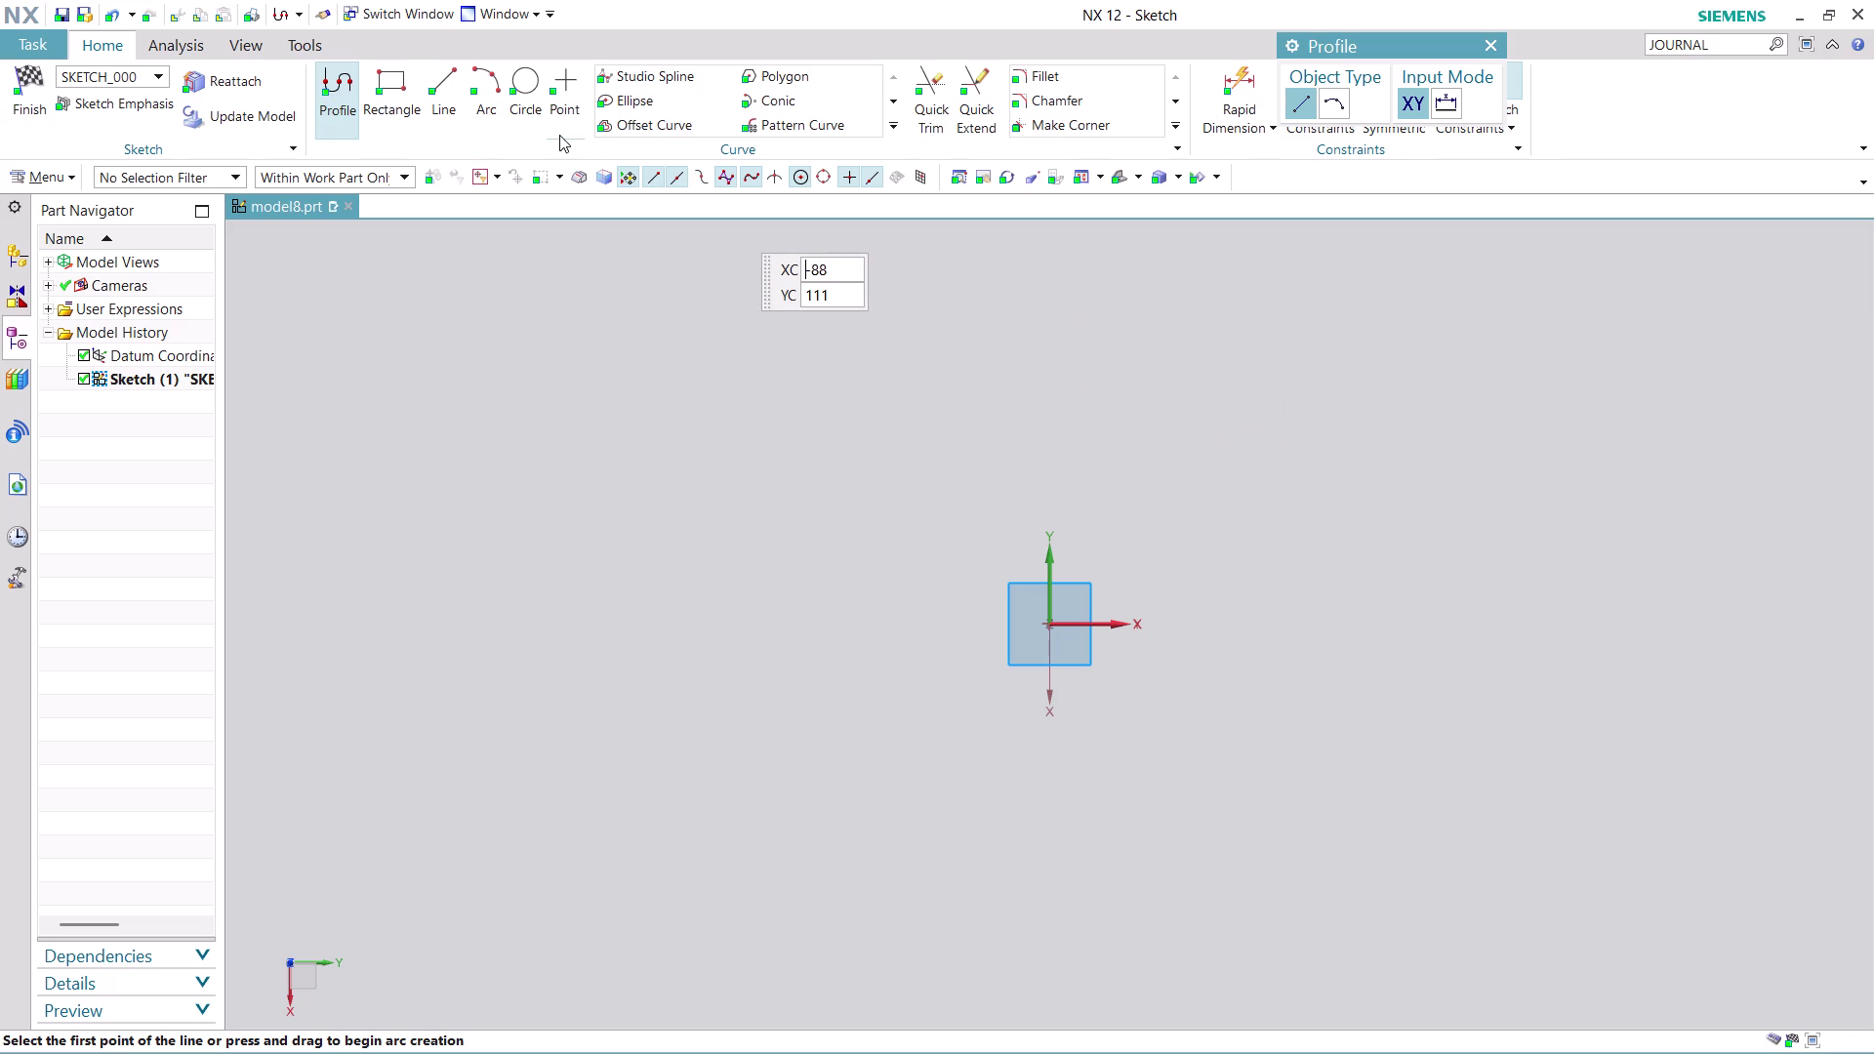
Choose the Circle tool in the empty sketch instead of connected lines.
click(525, 81)
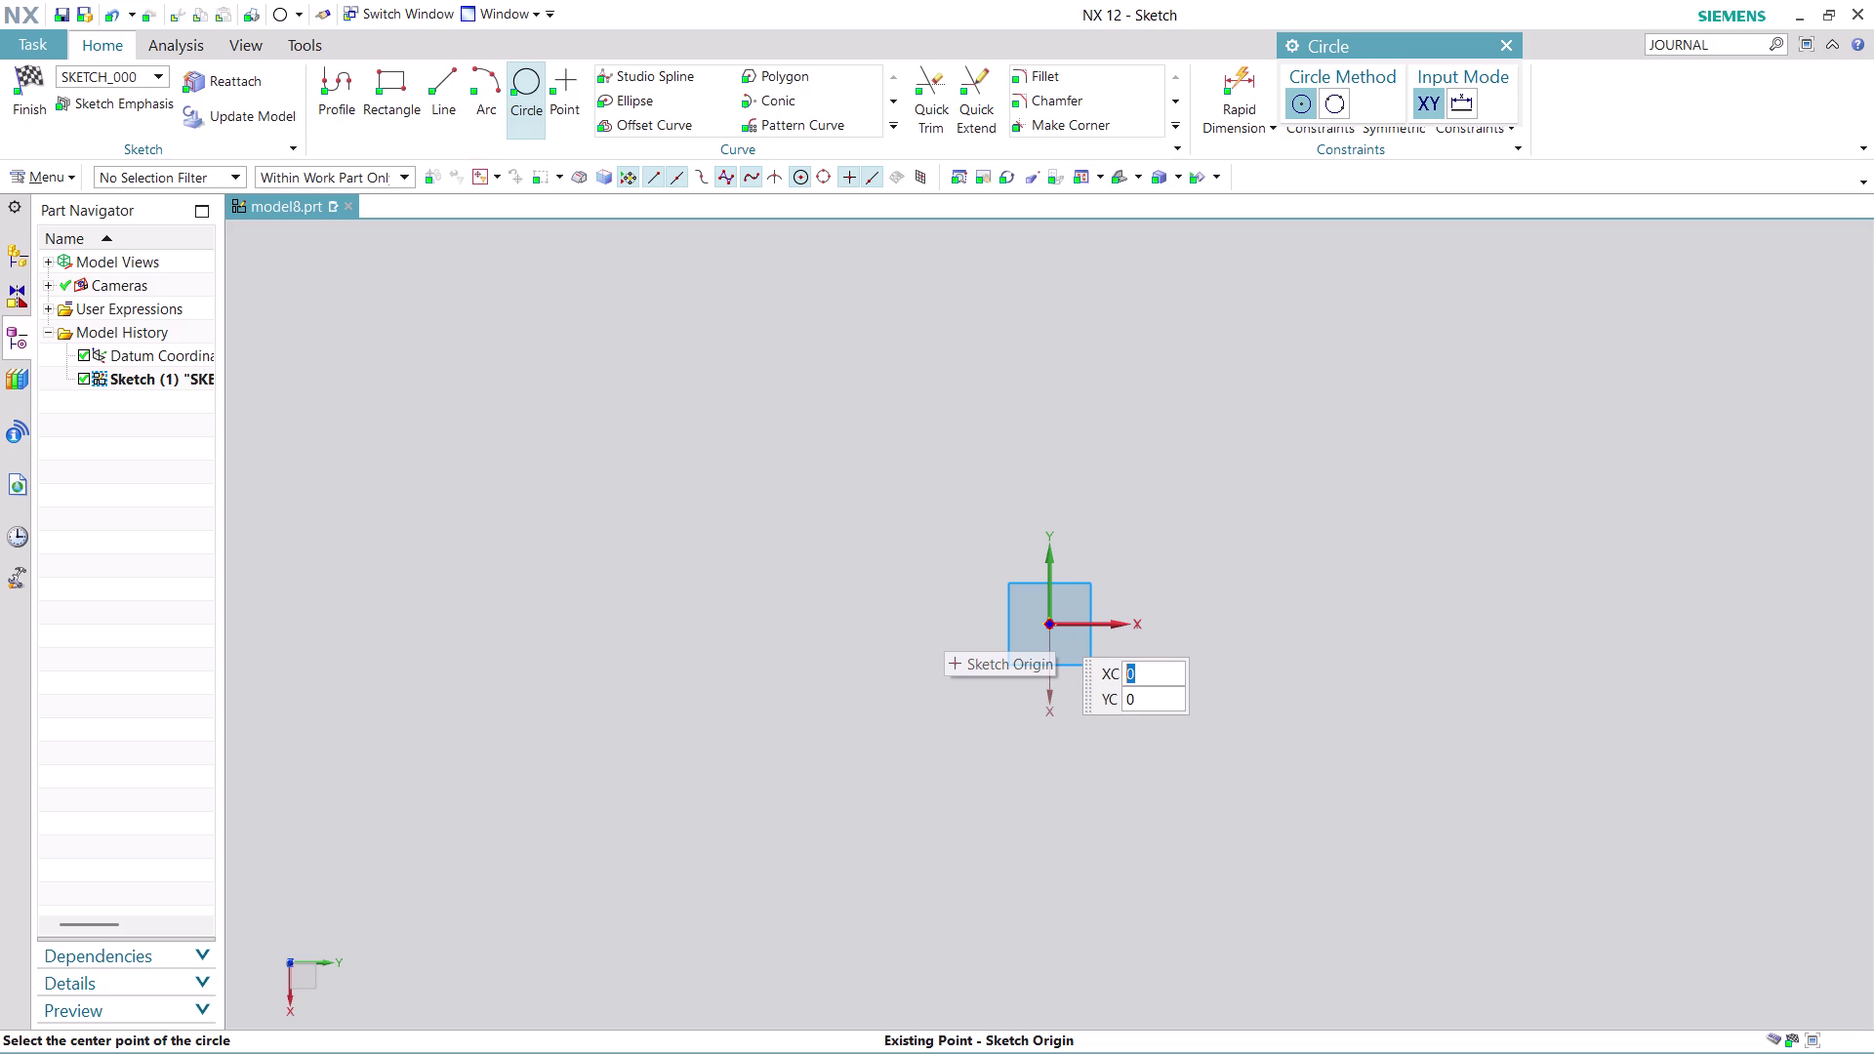
Draw a 72 mm diameter circle centred on the sketch origin.
click(1051, 625)
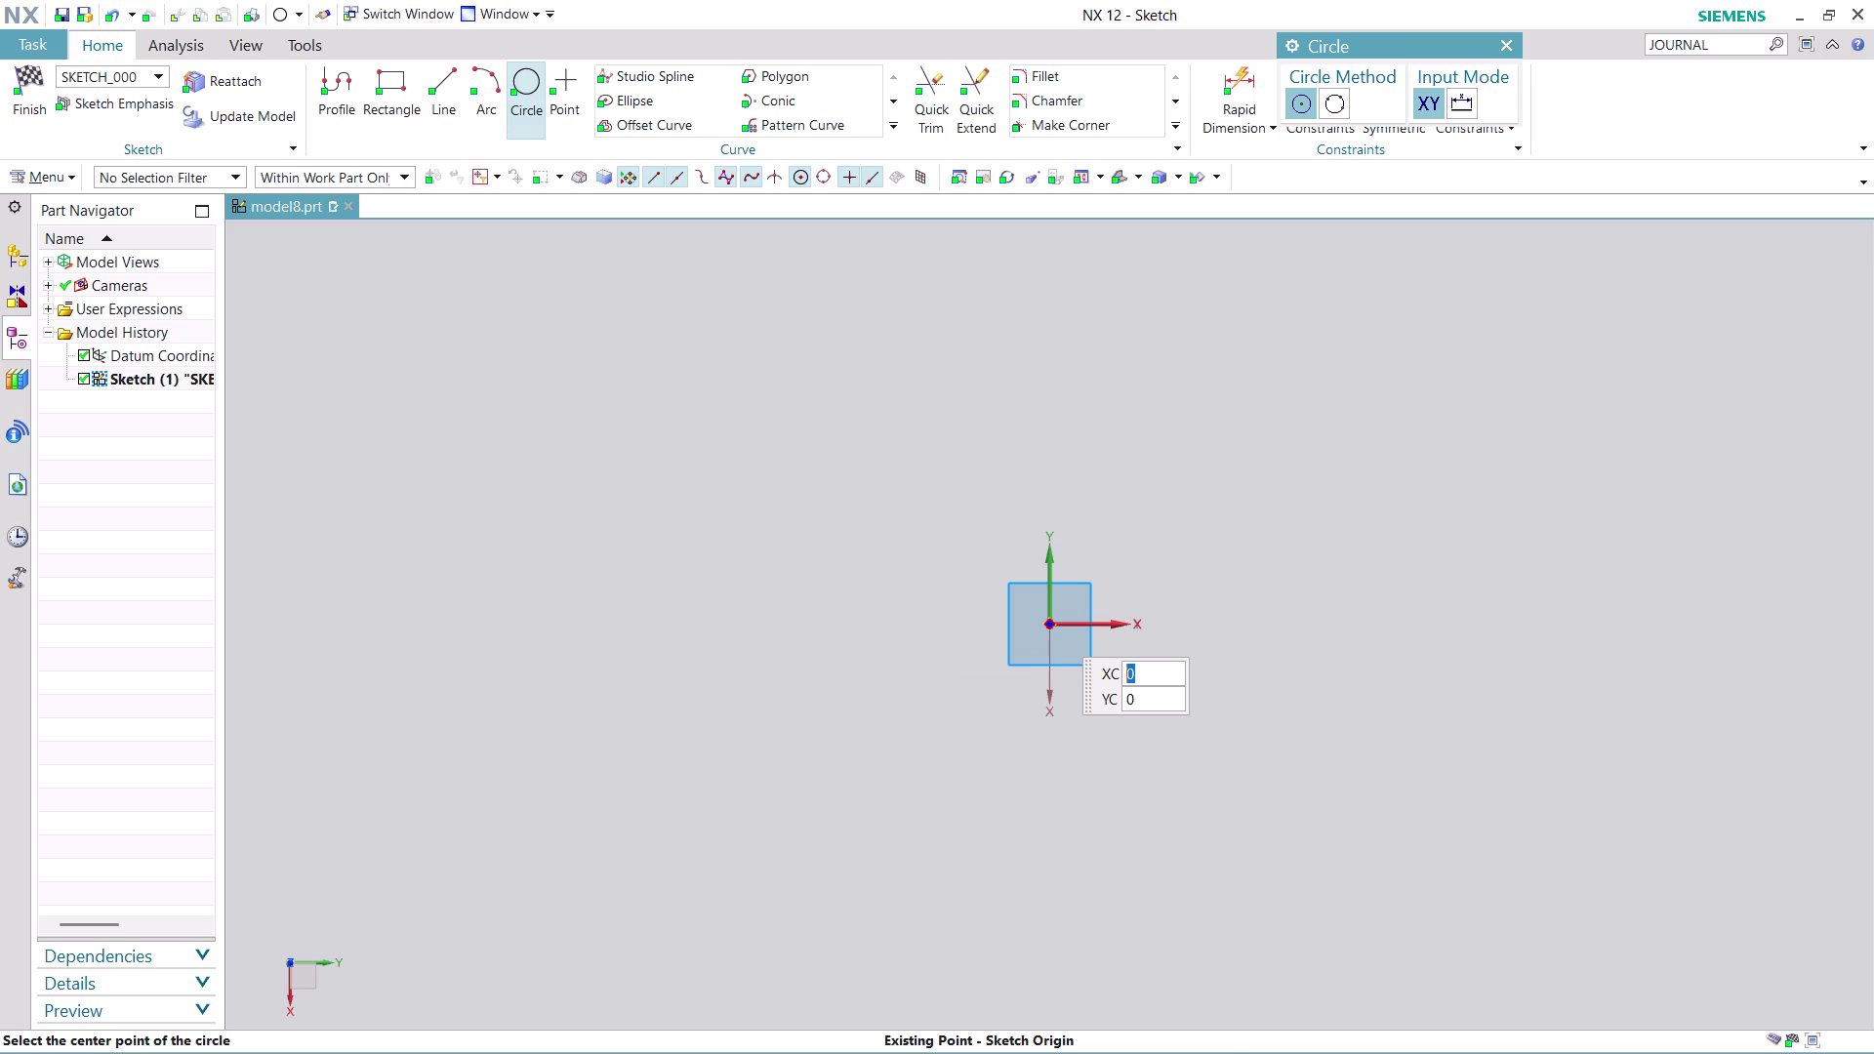
click(1203, 643)
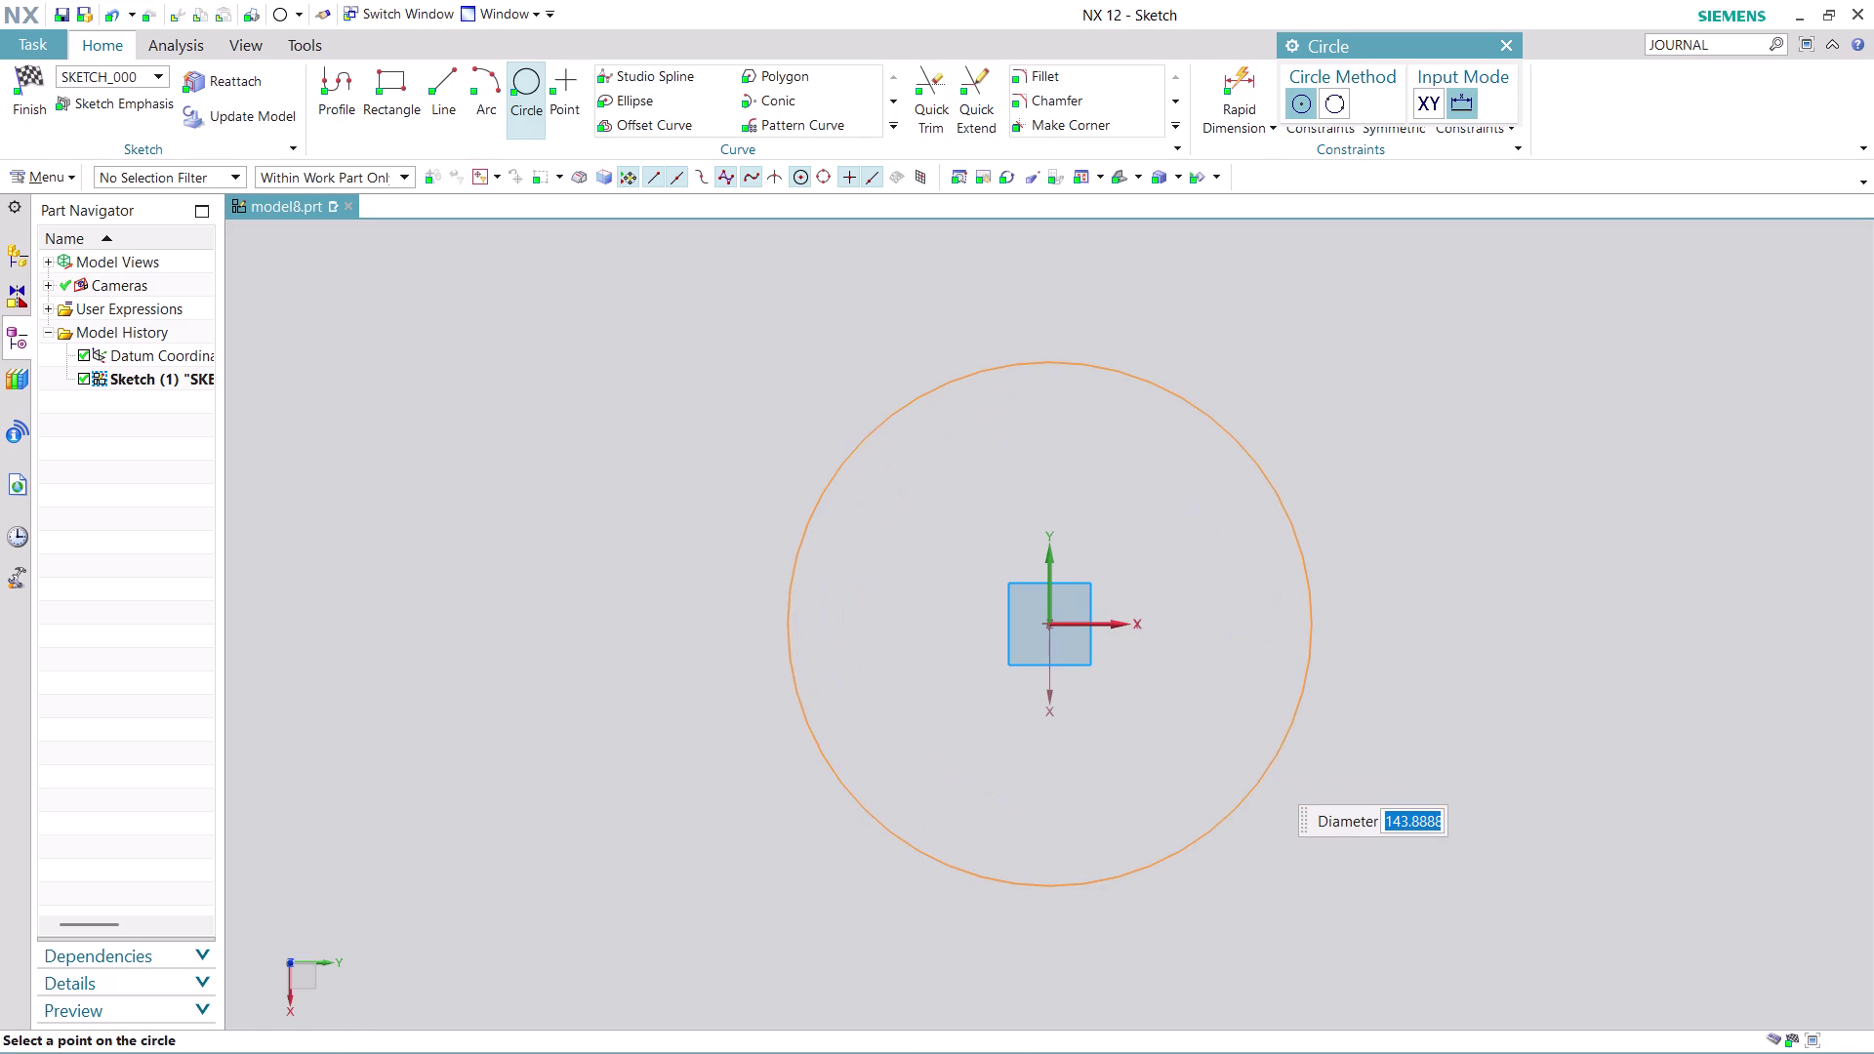
text(36*)
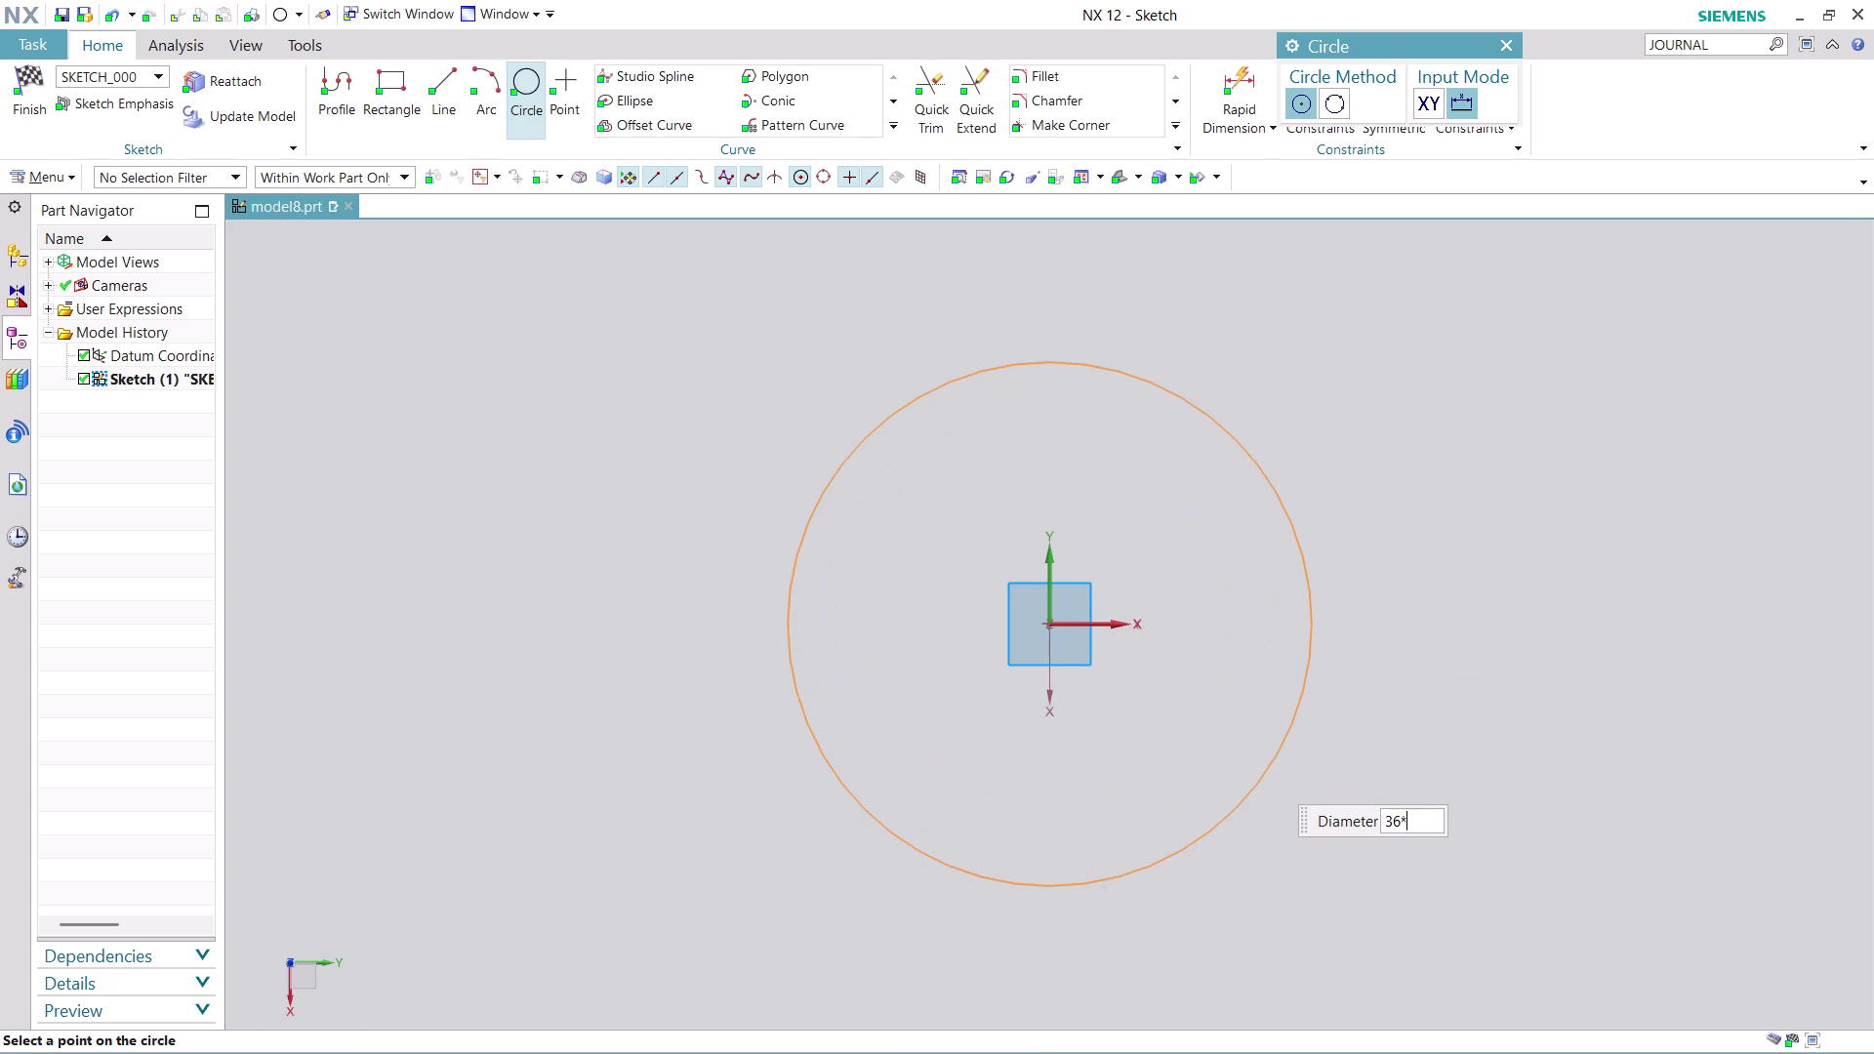
key(2)
key(Return)
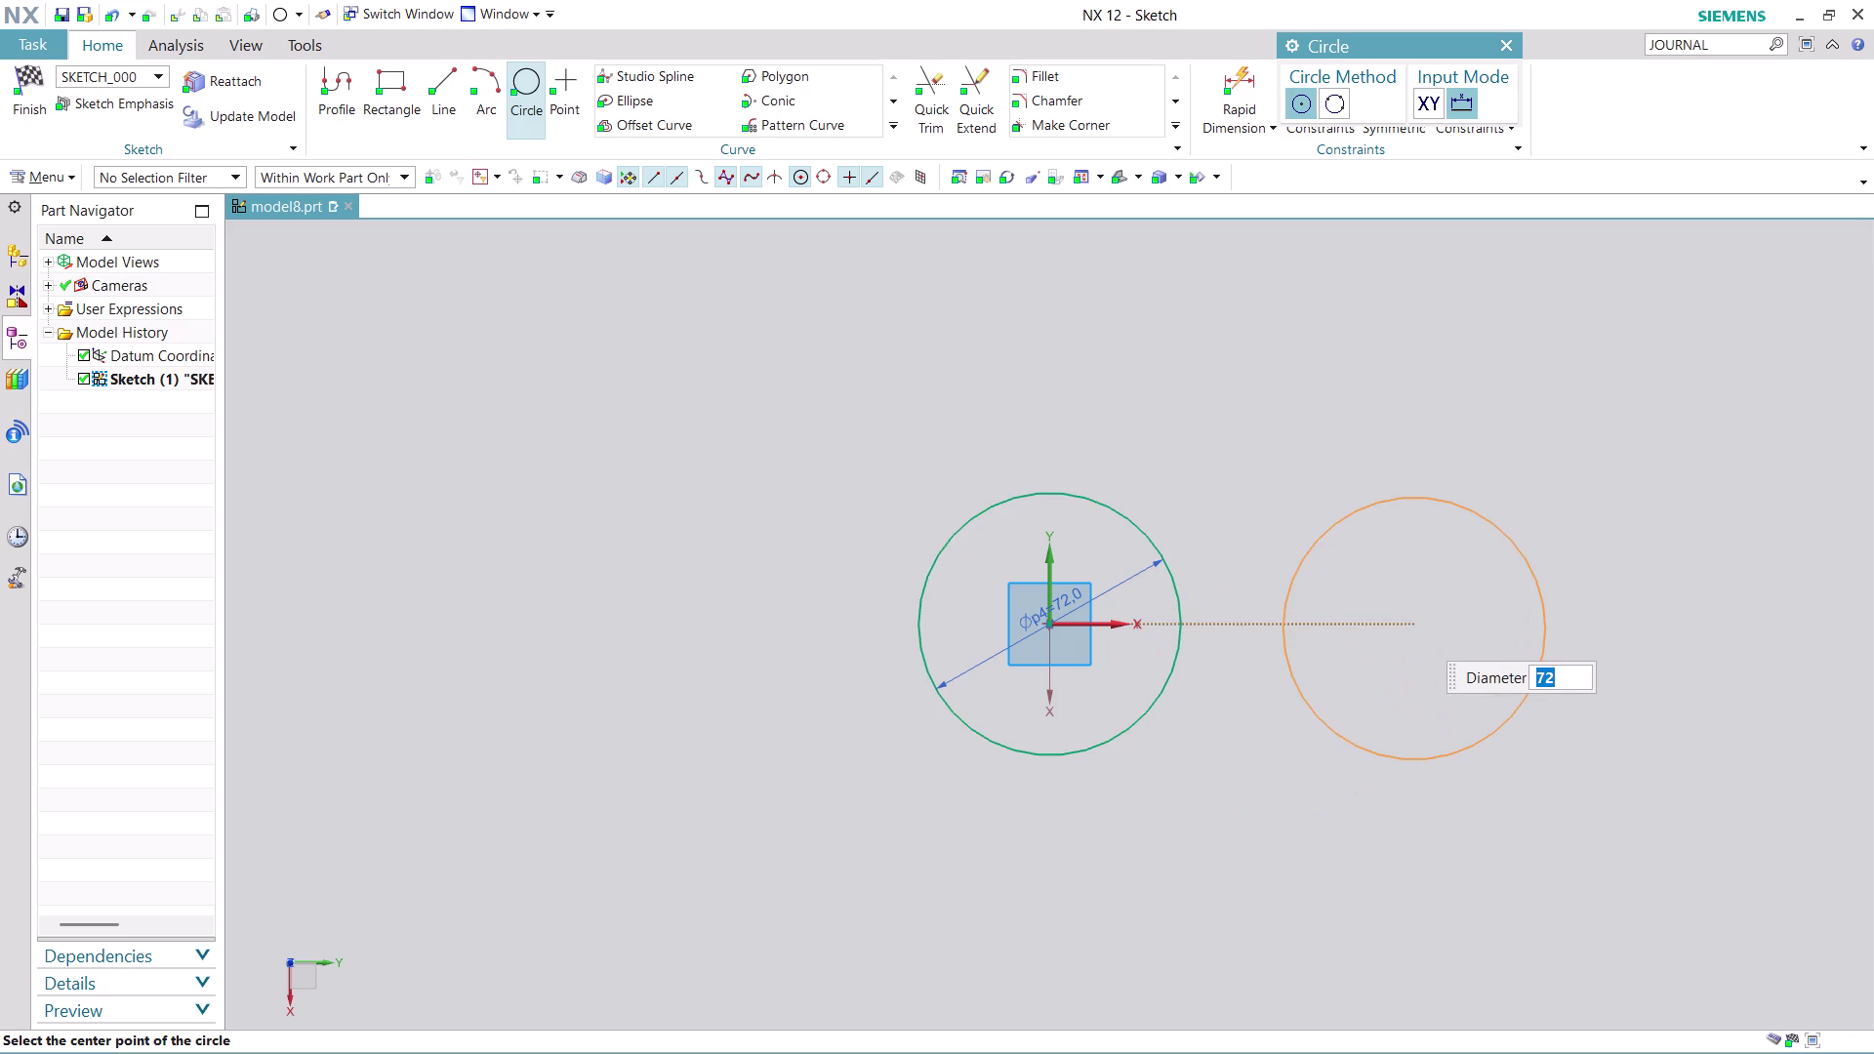
Add a concentric 48 mm circle sharing the first circle's centre.
text(24)
key(asterisk)
key(2)
key(Return)
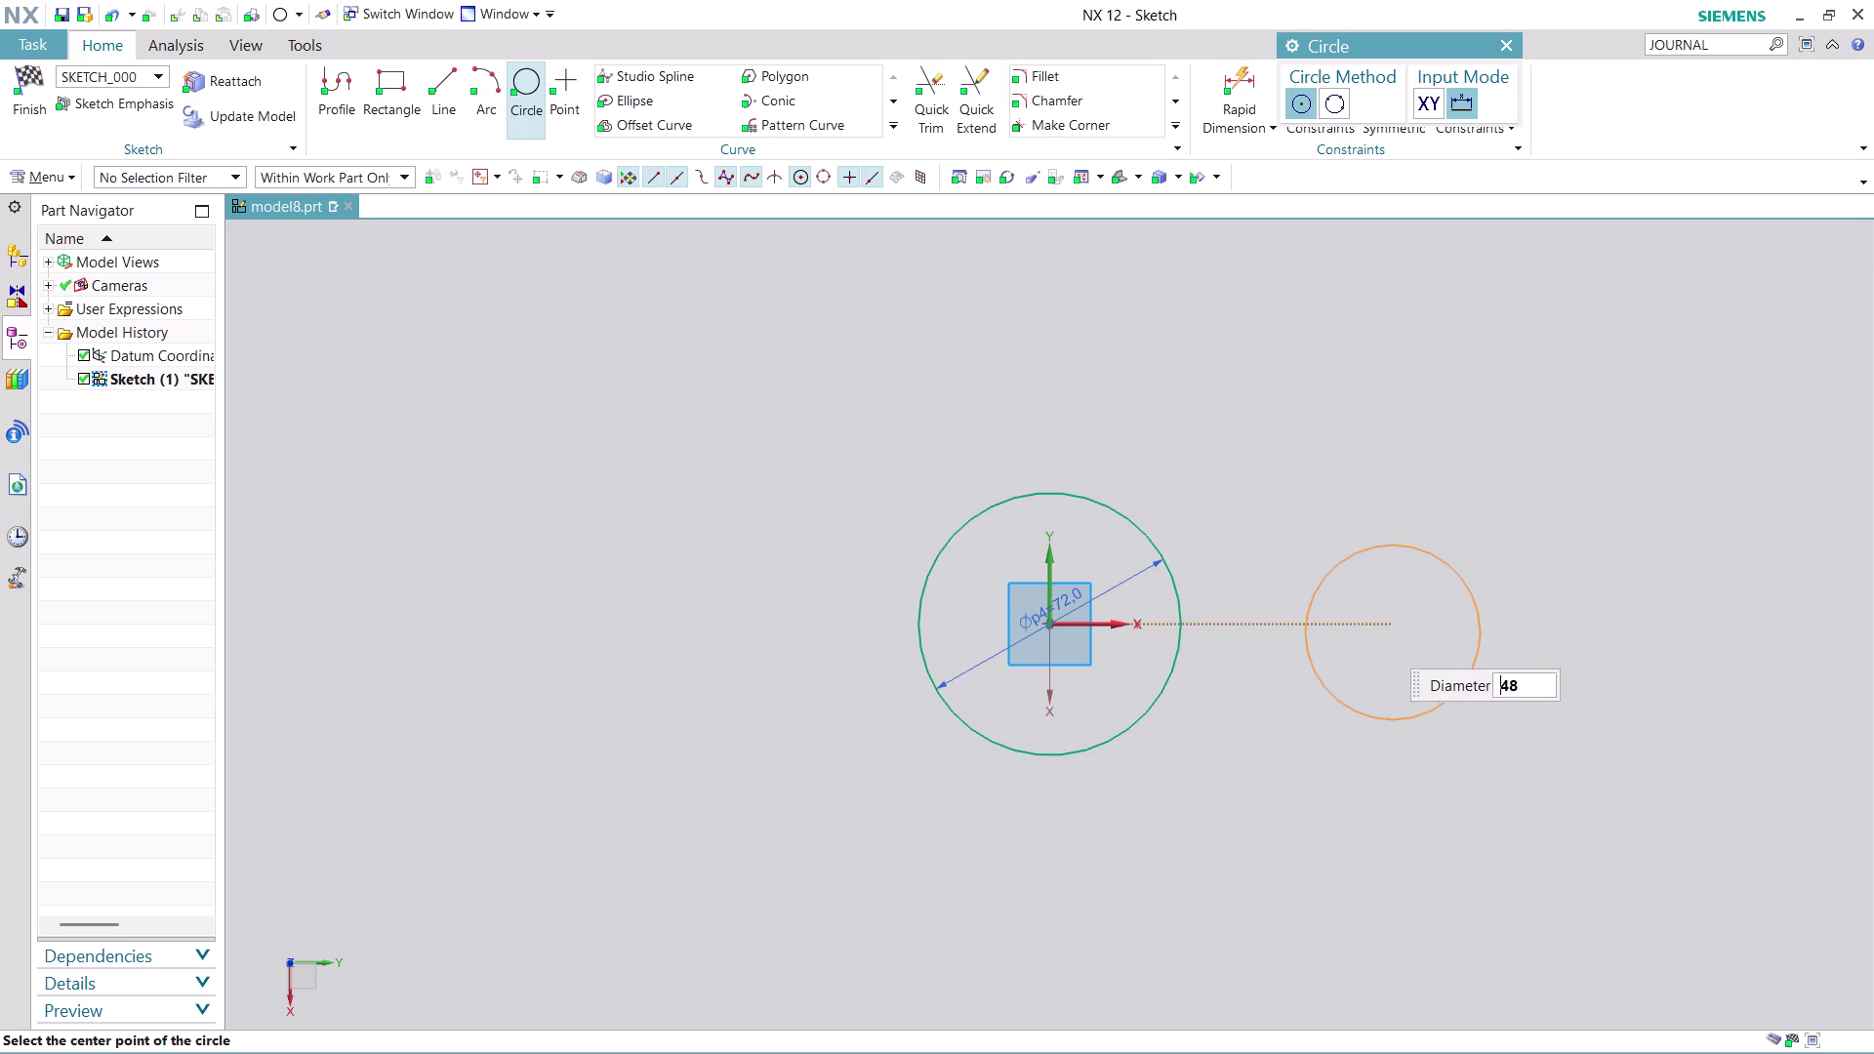
click(1052, 623)
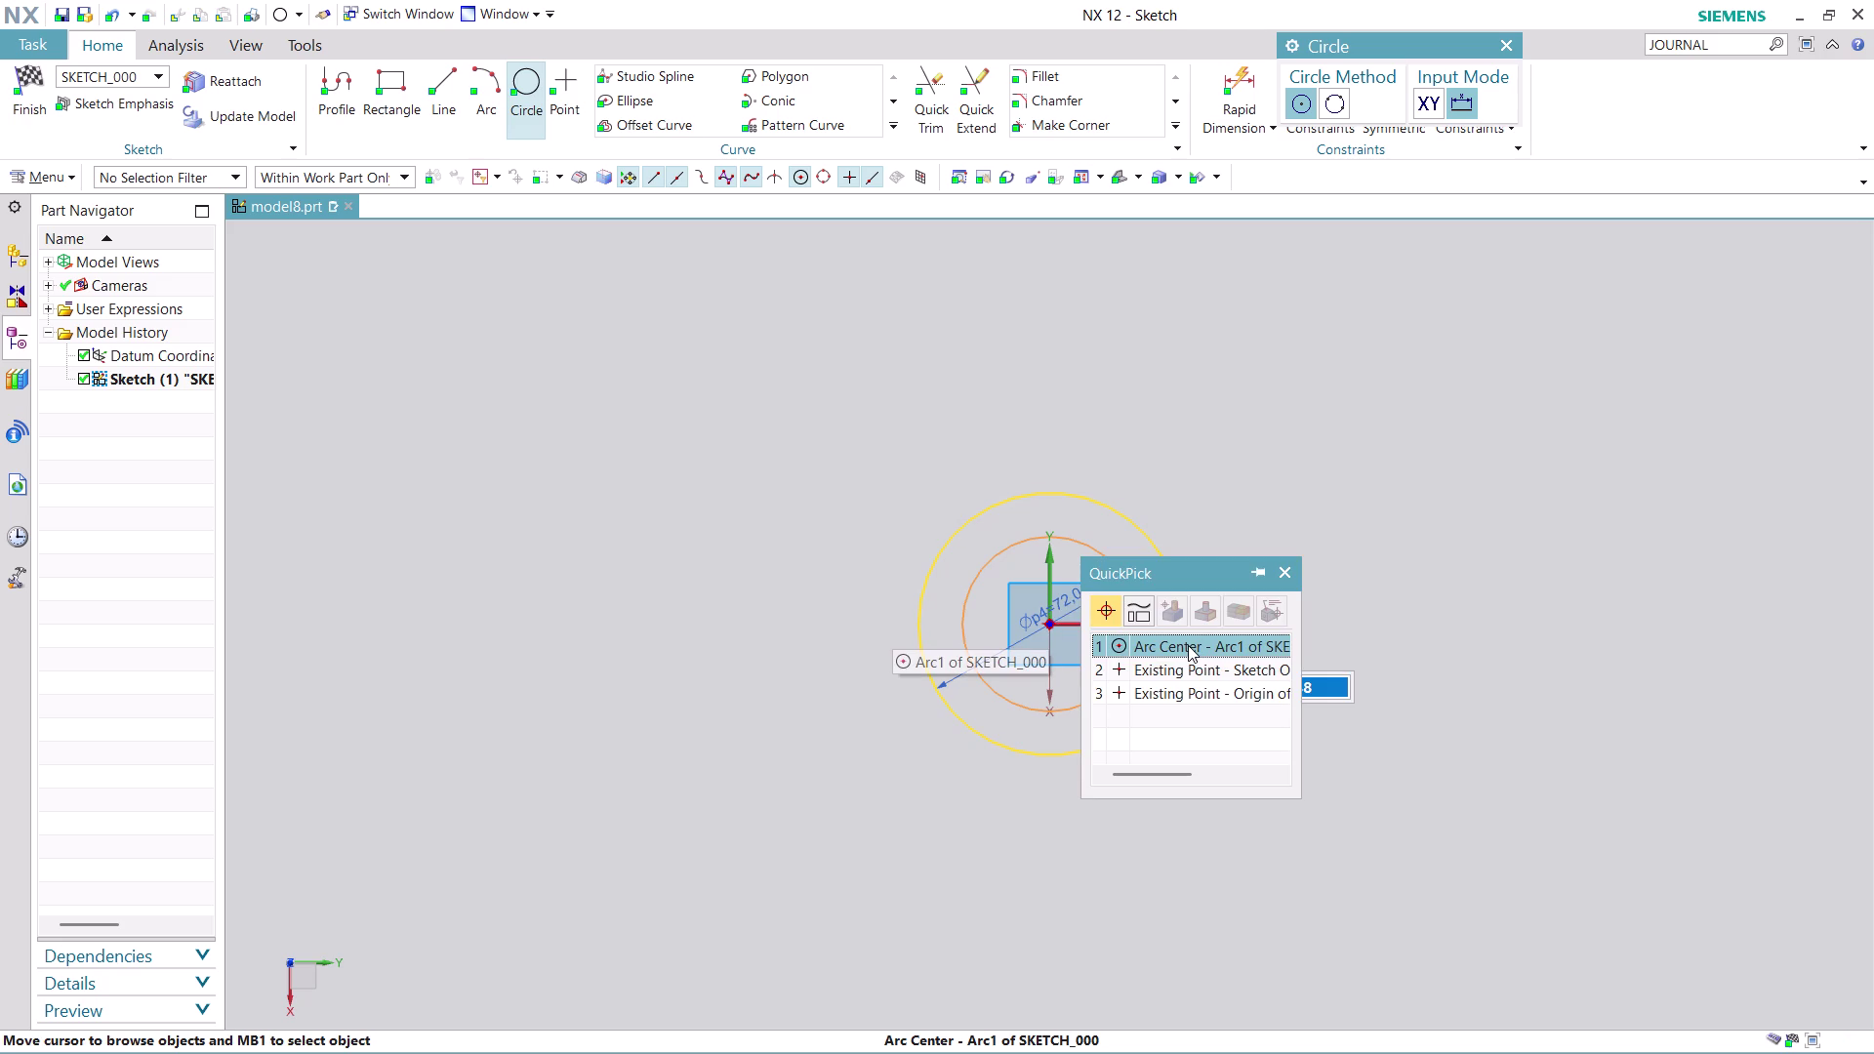
click(1188, 646)
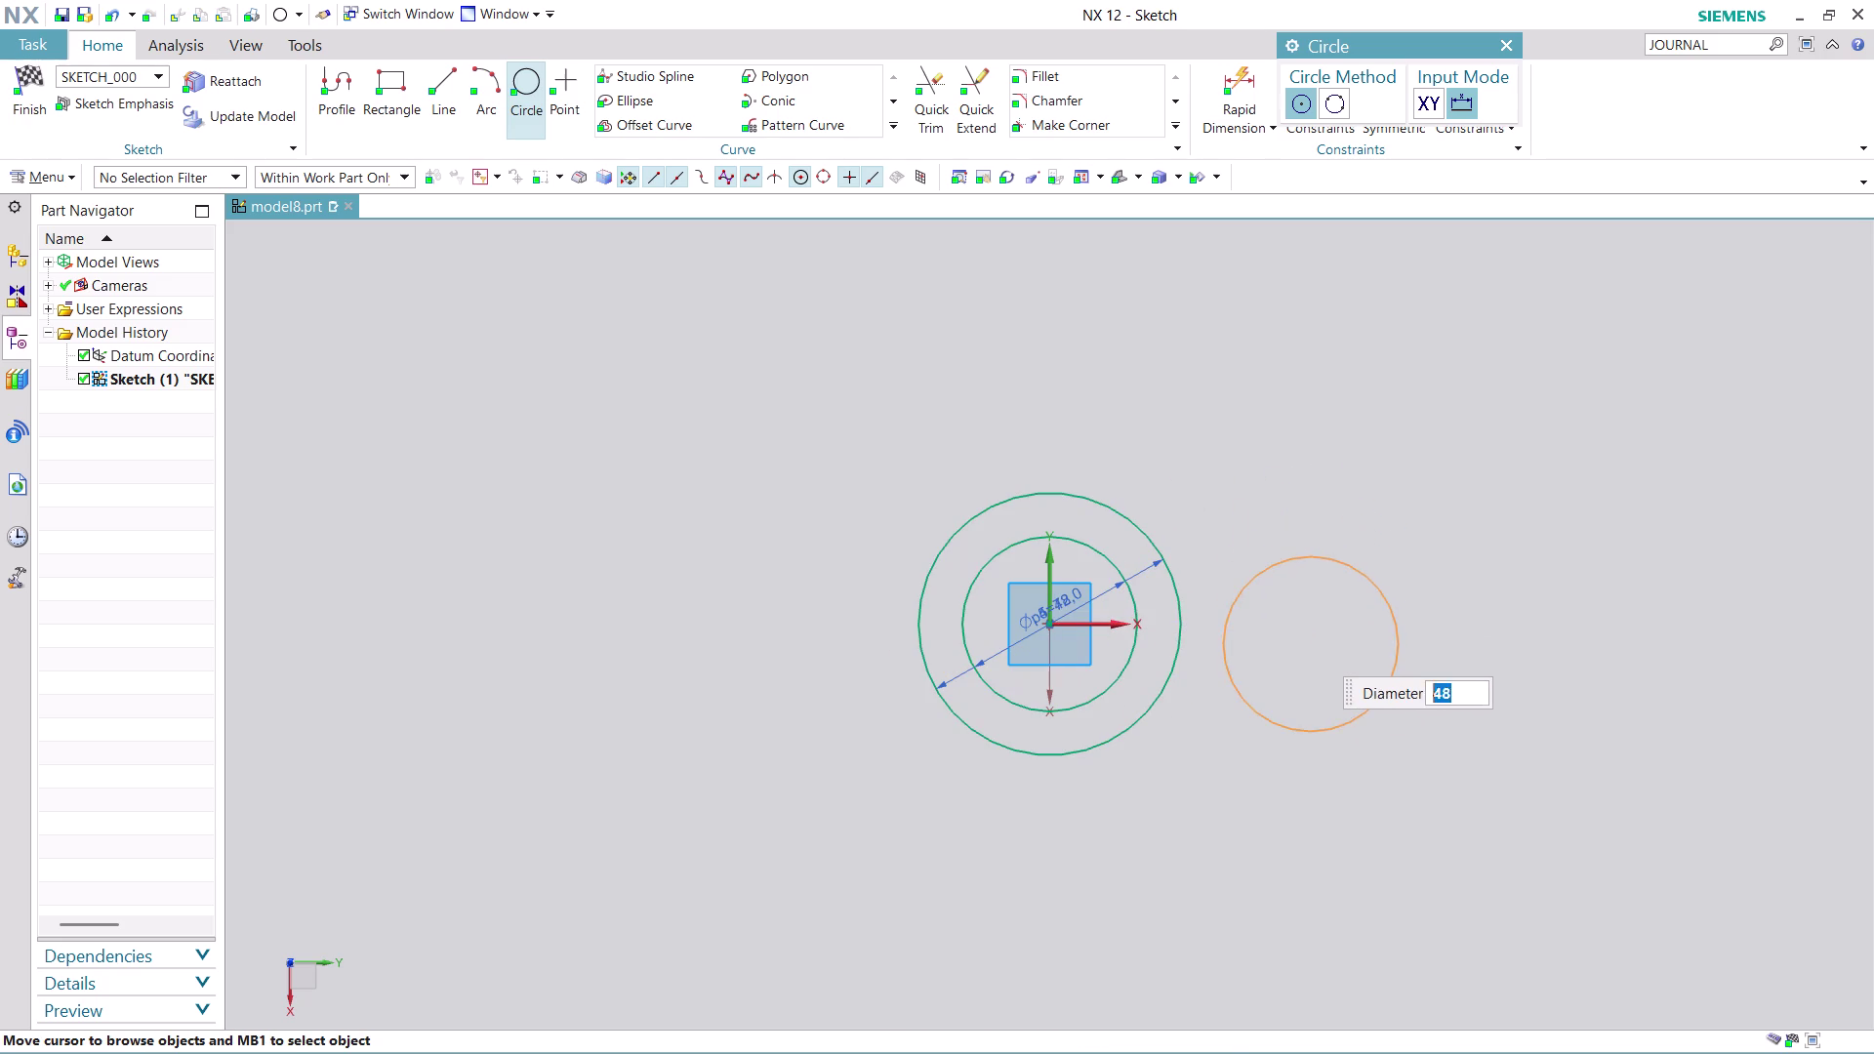
key(Escape)
scroll(up, 3)
scroll(up, 3)
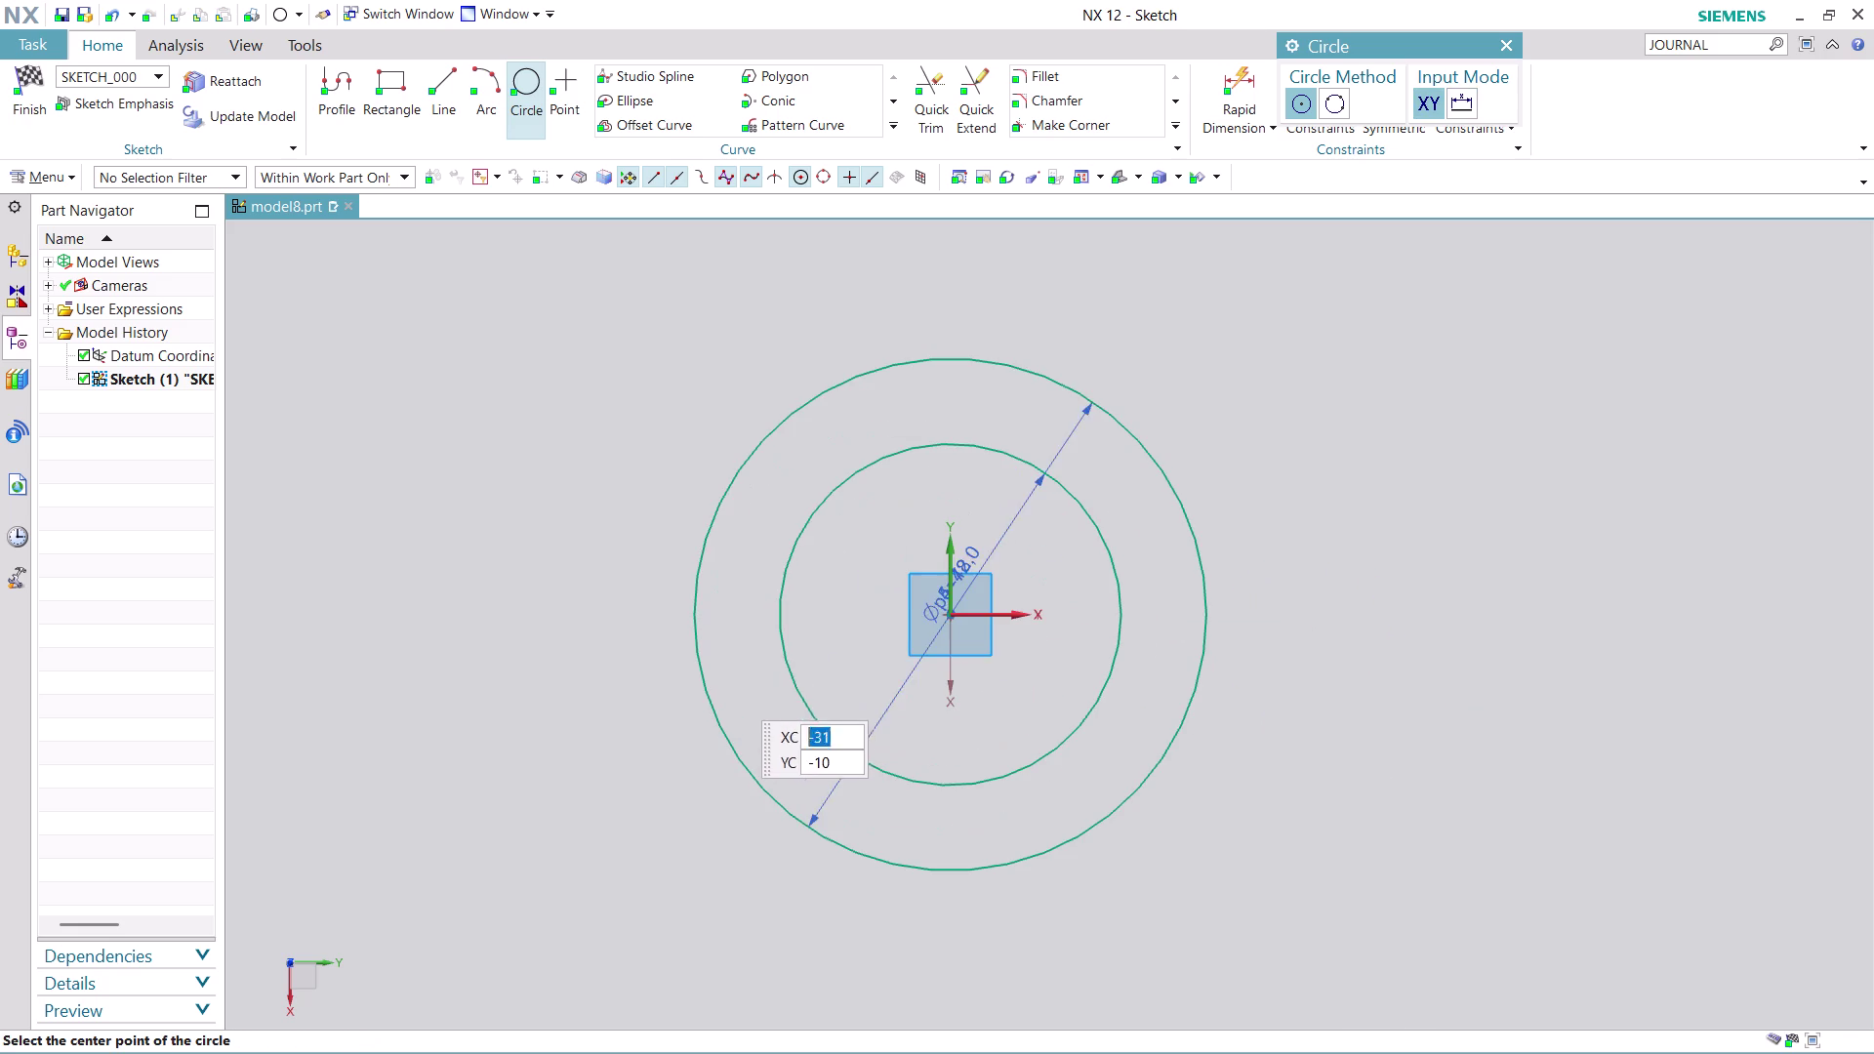
click(438, 81)
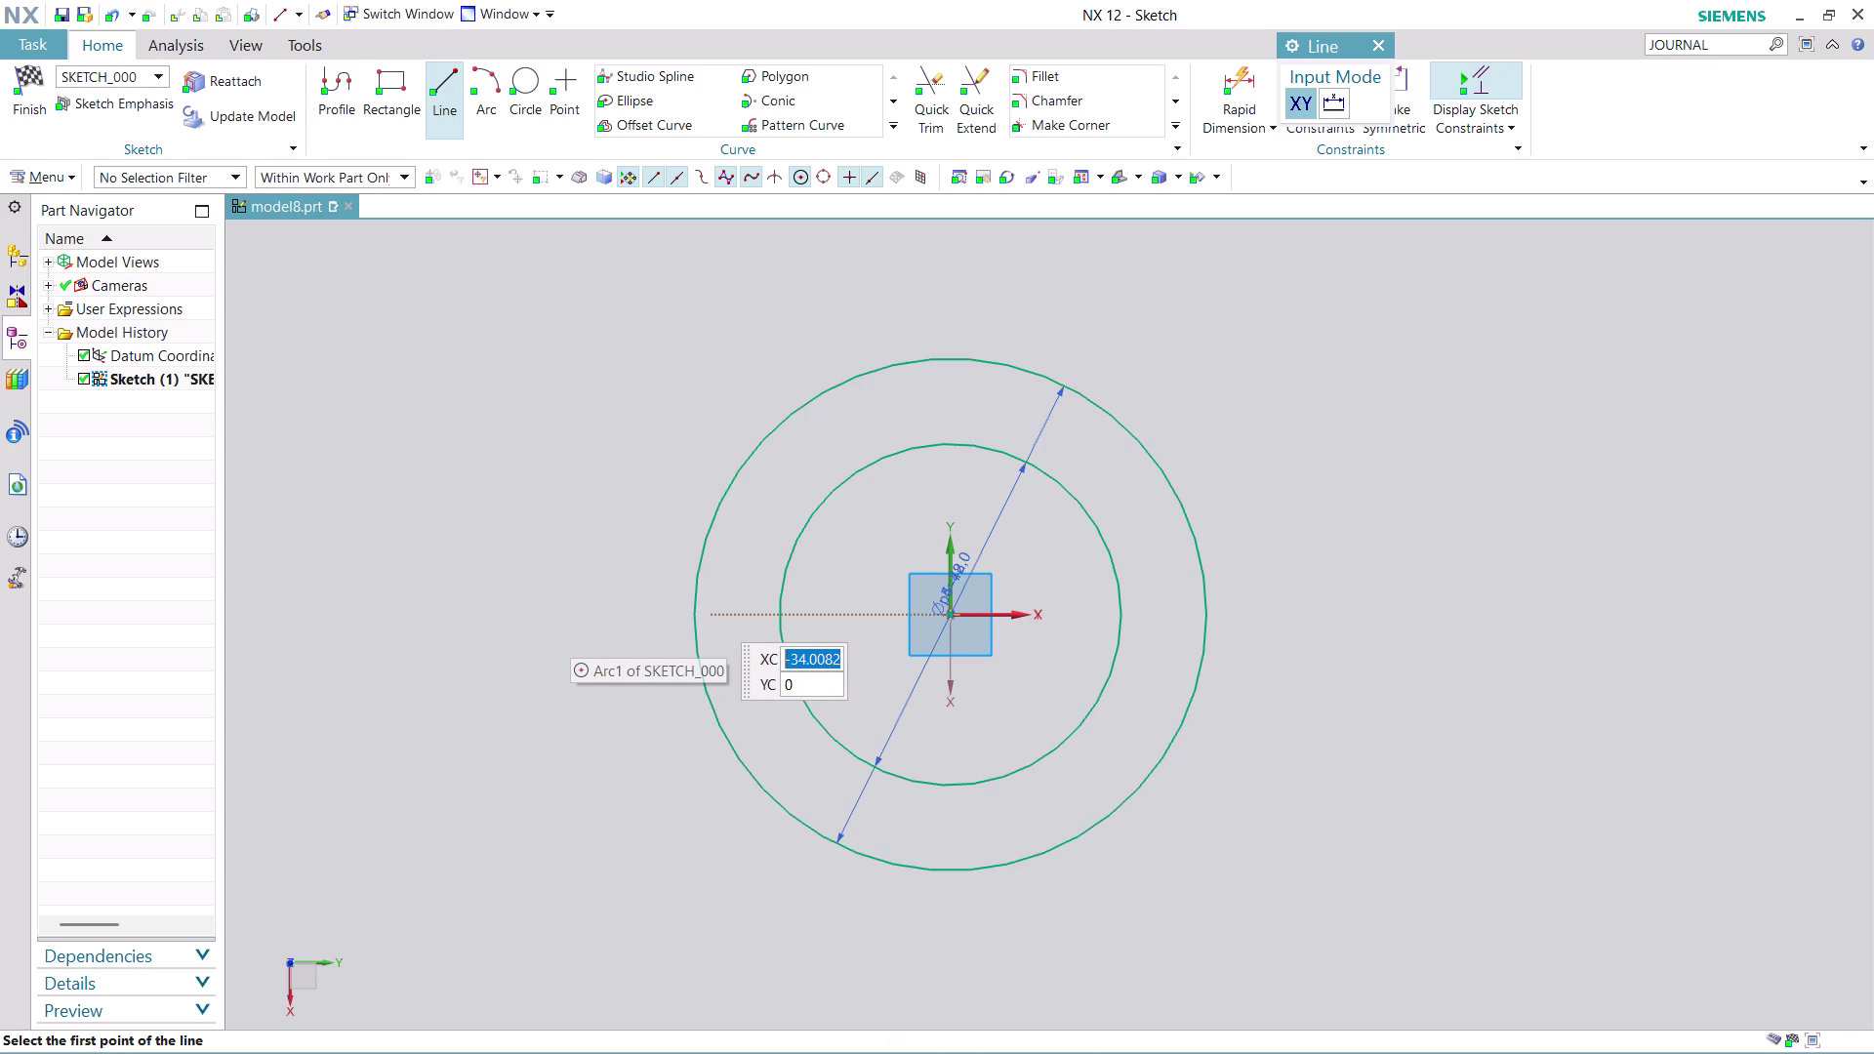
Draw a horizontal line through the origin spanning both circles.
click(627, 612)
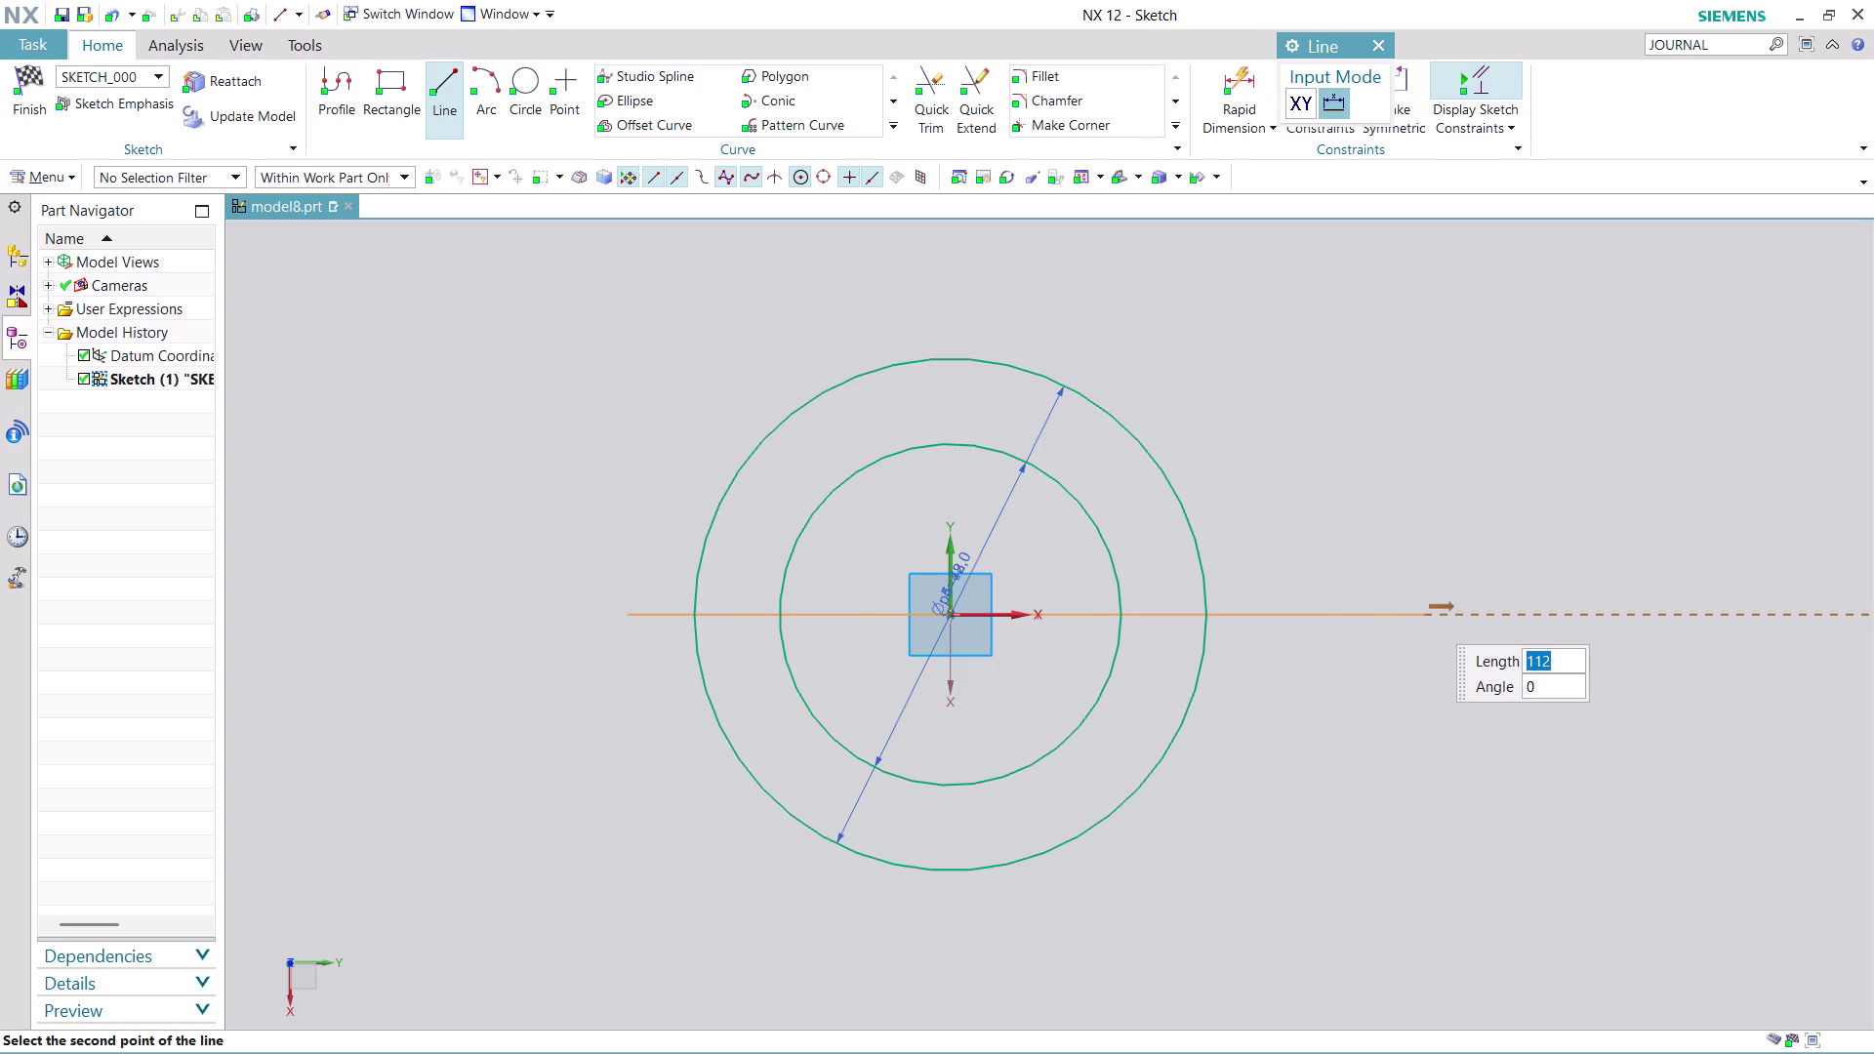
click(1448, 630)
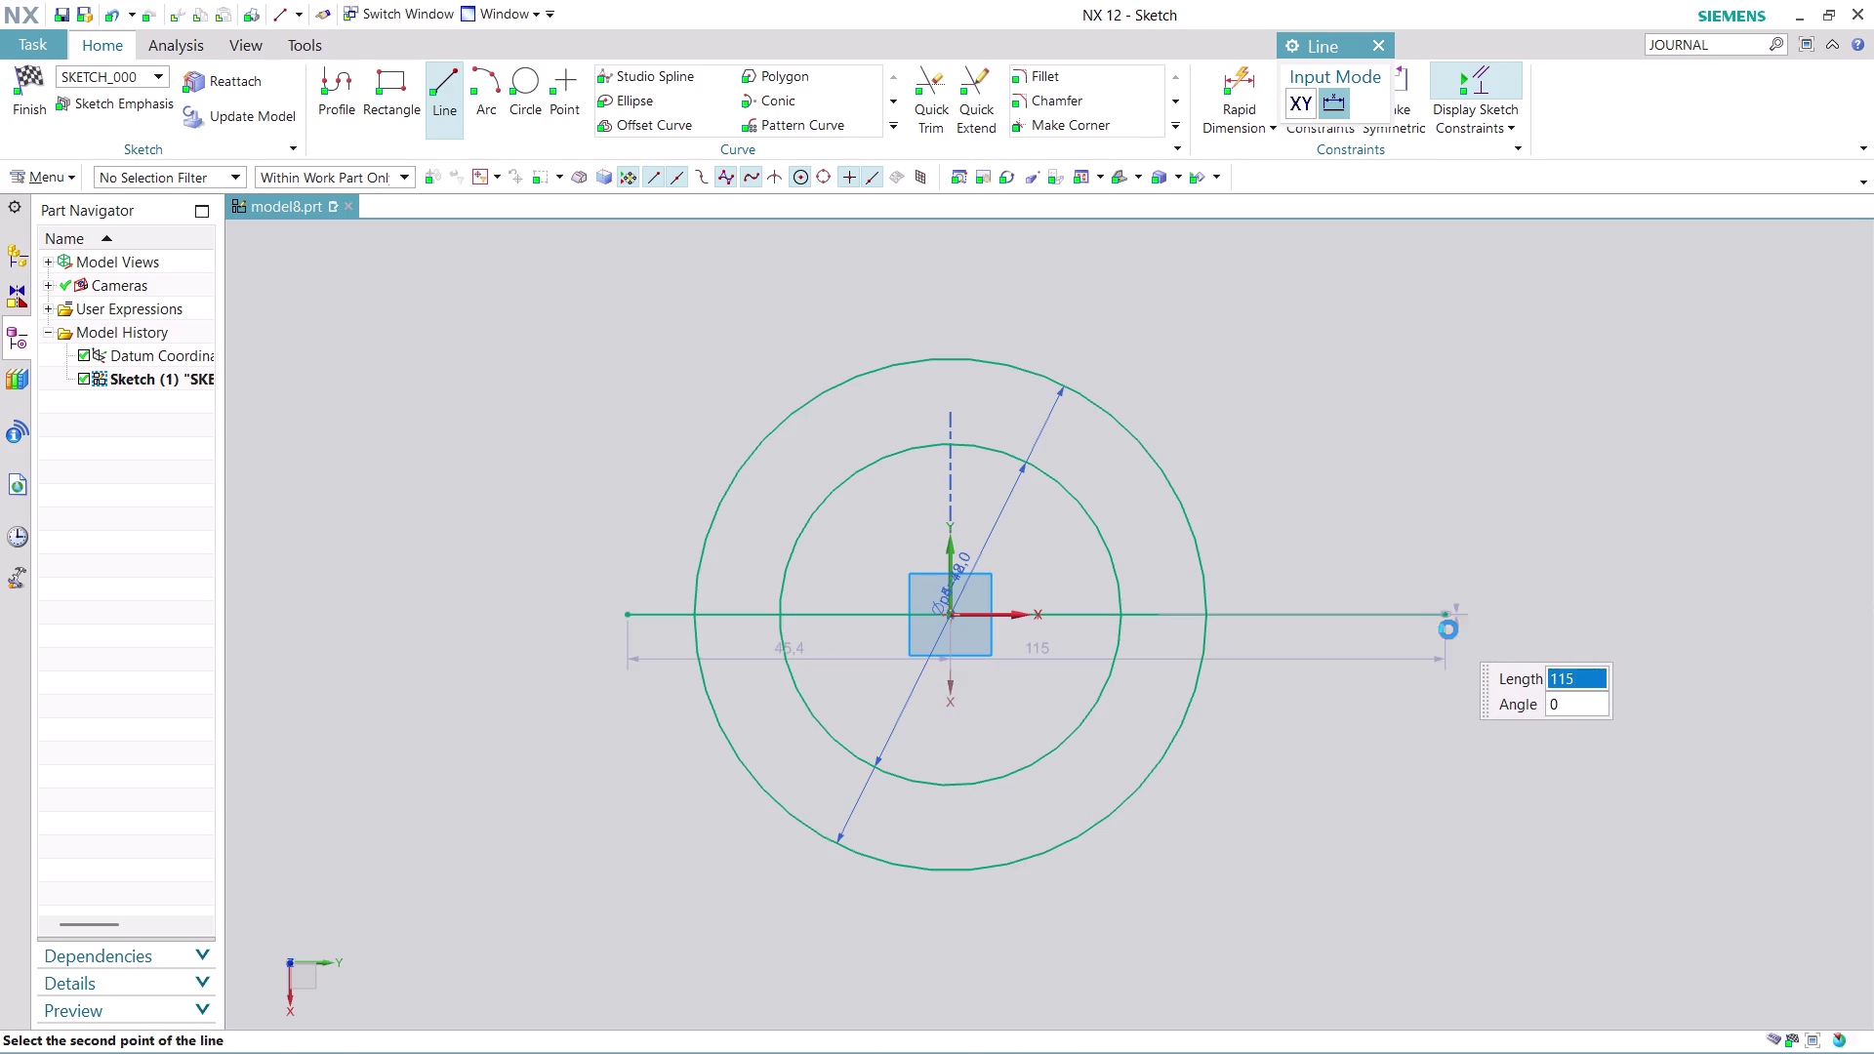
key(Escape)
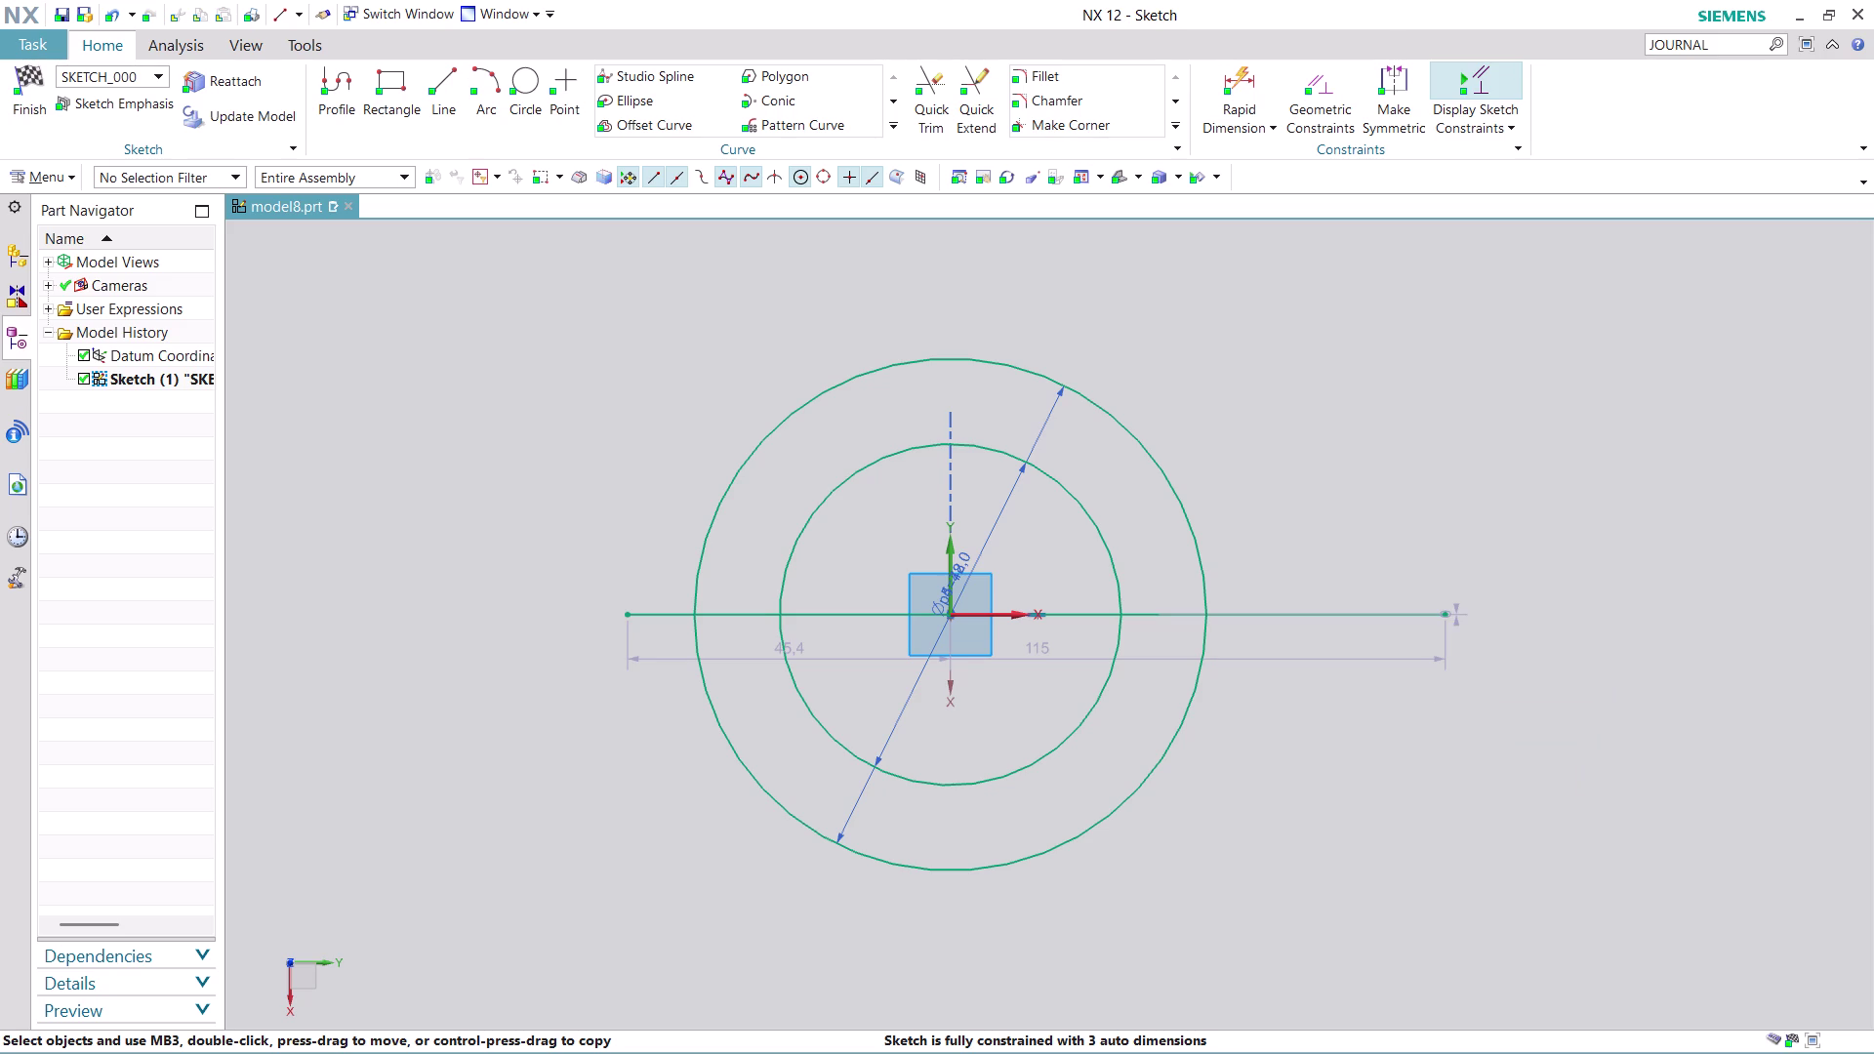
click(930, 121)
scroll(up, 3)
Quick Trim the lower arcs and all pieces of the horizontal line.
click(788, 819)
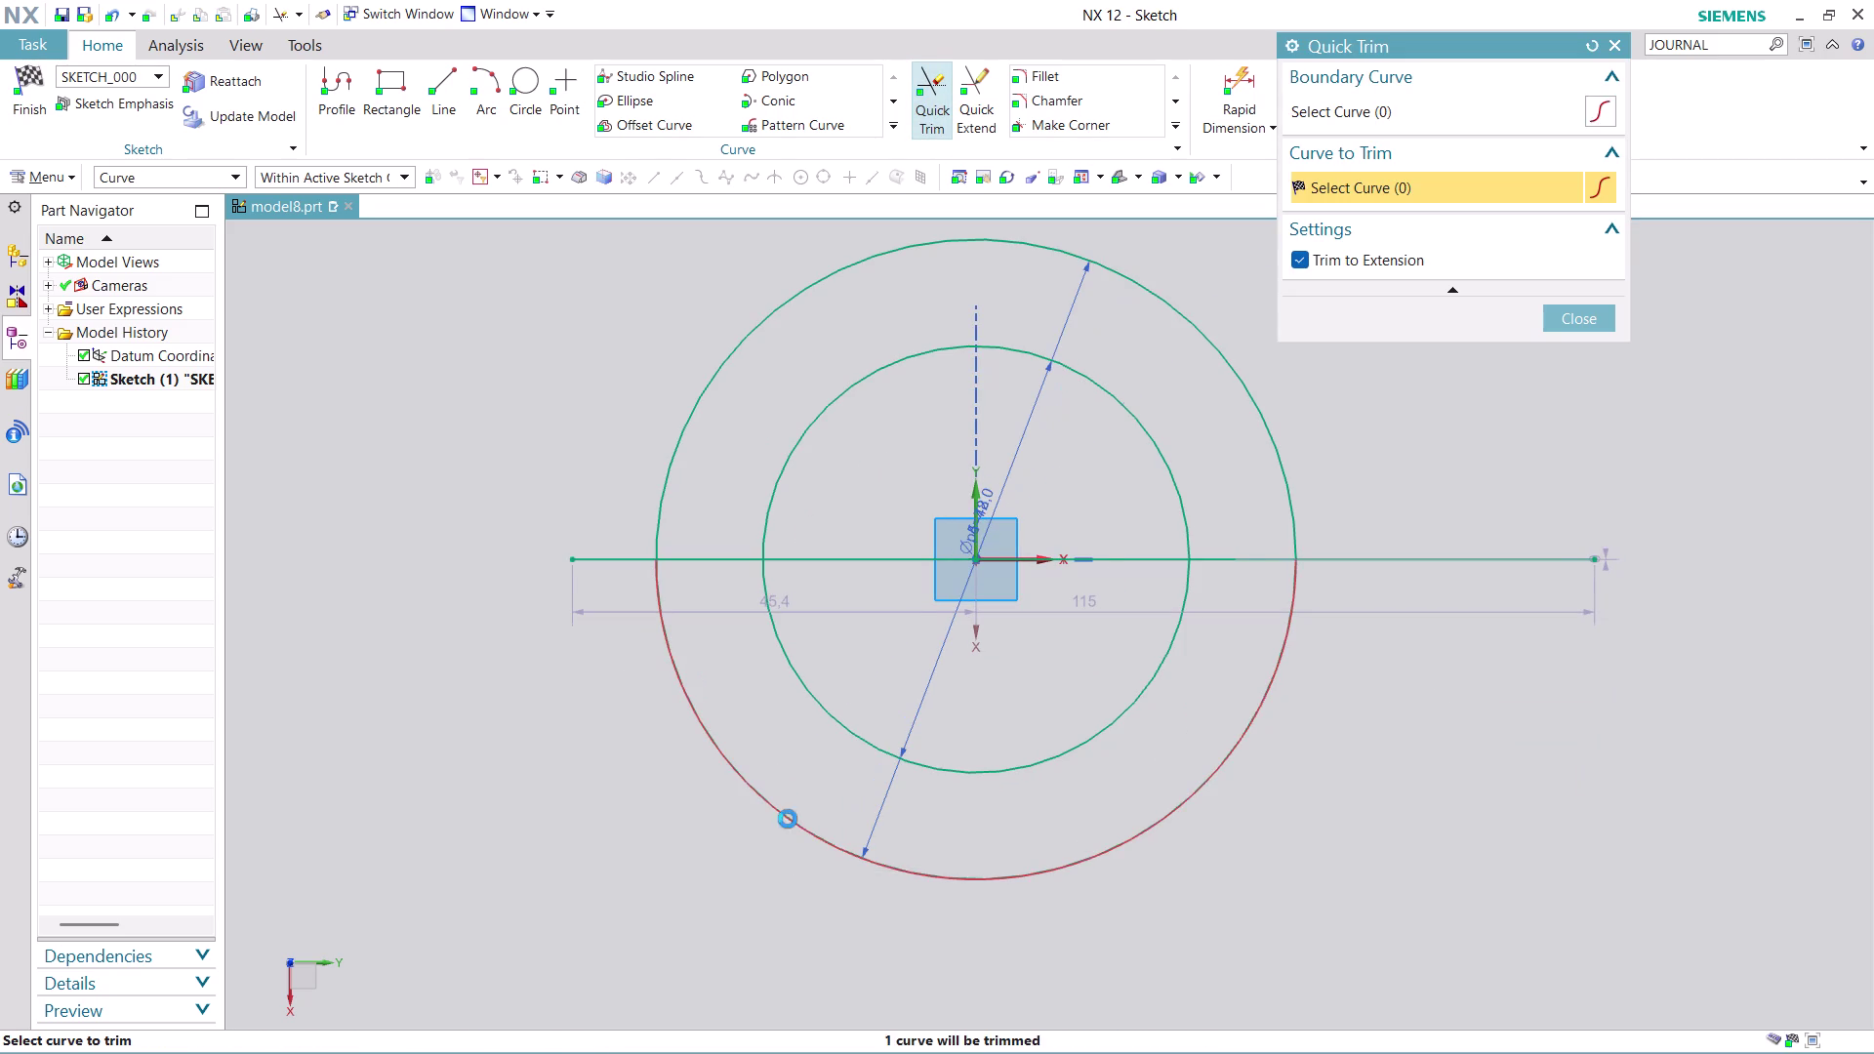
click(845, 722)
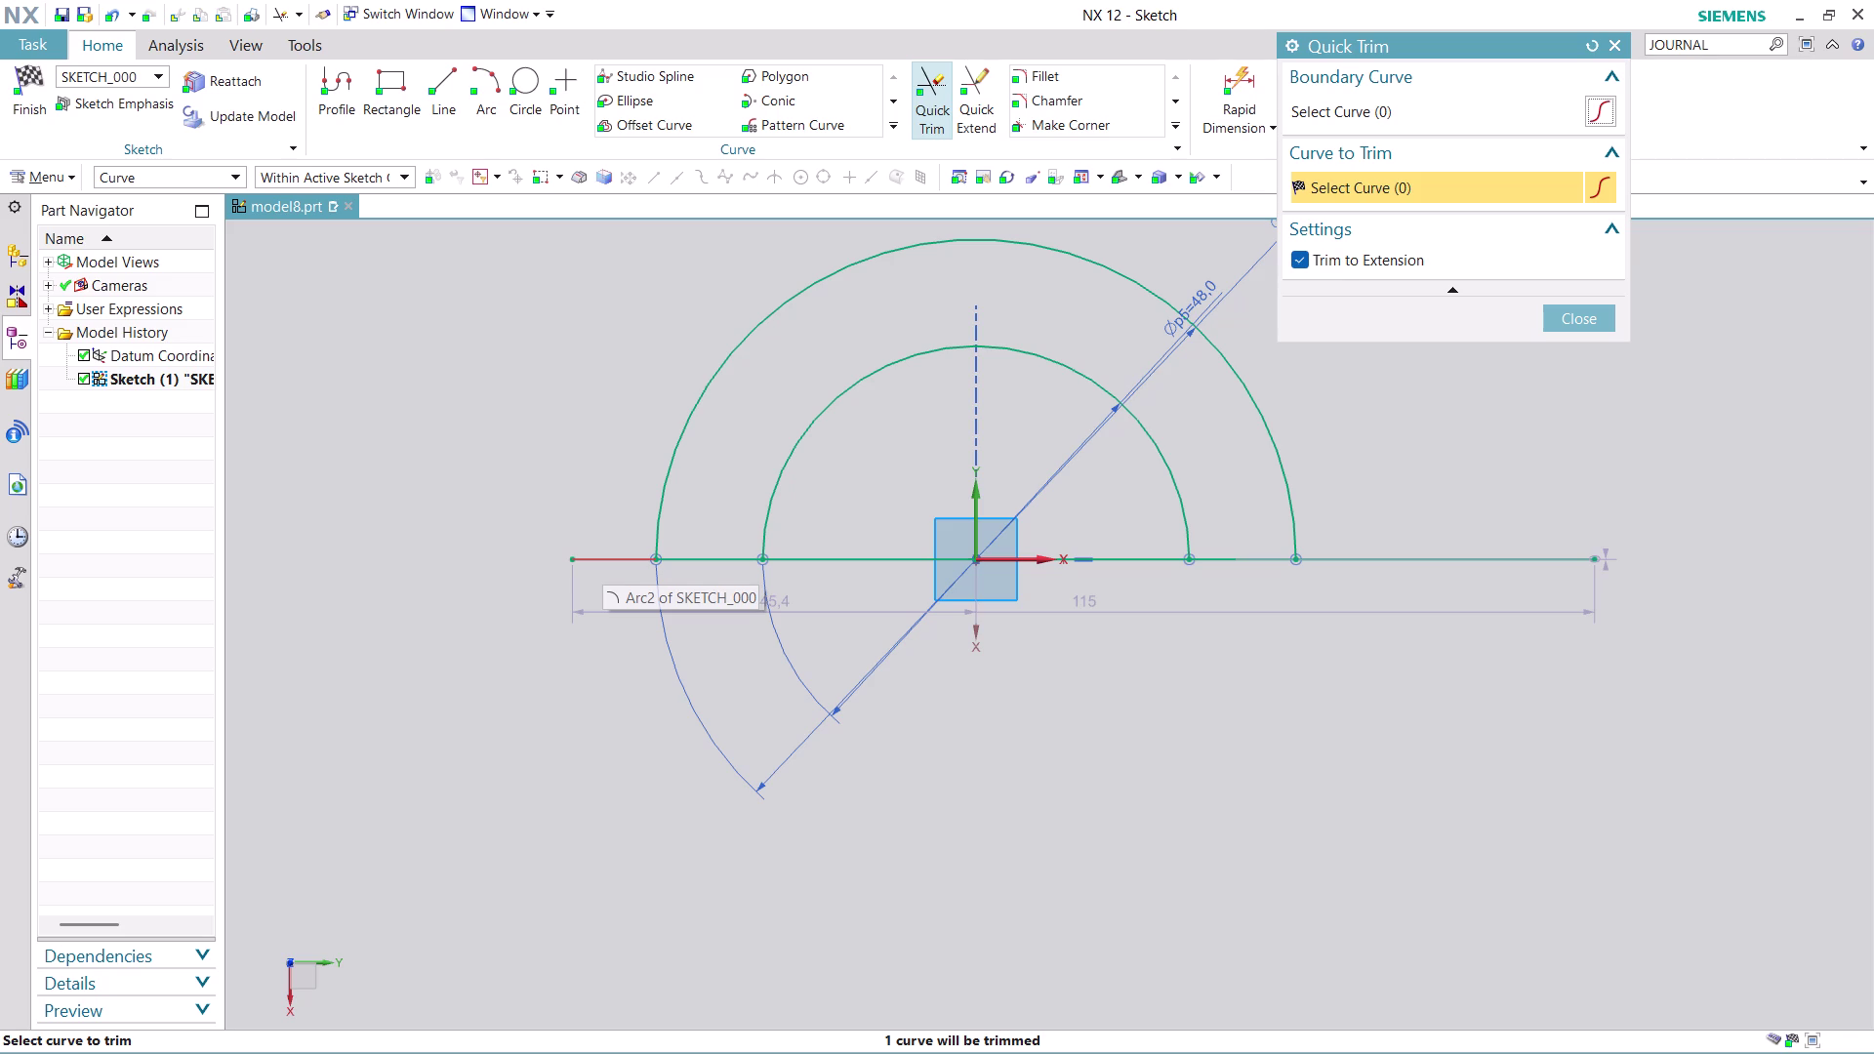
click(606, 560)
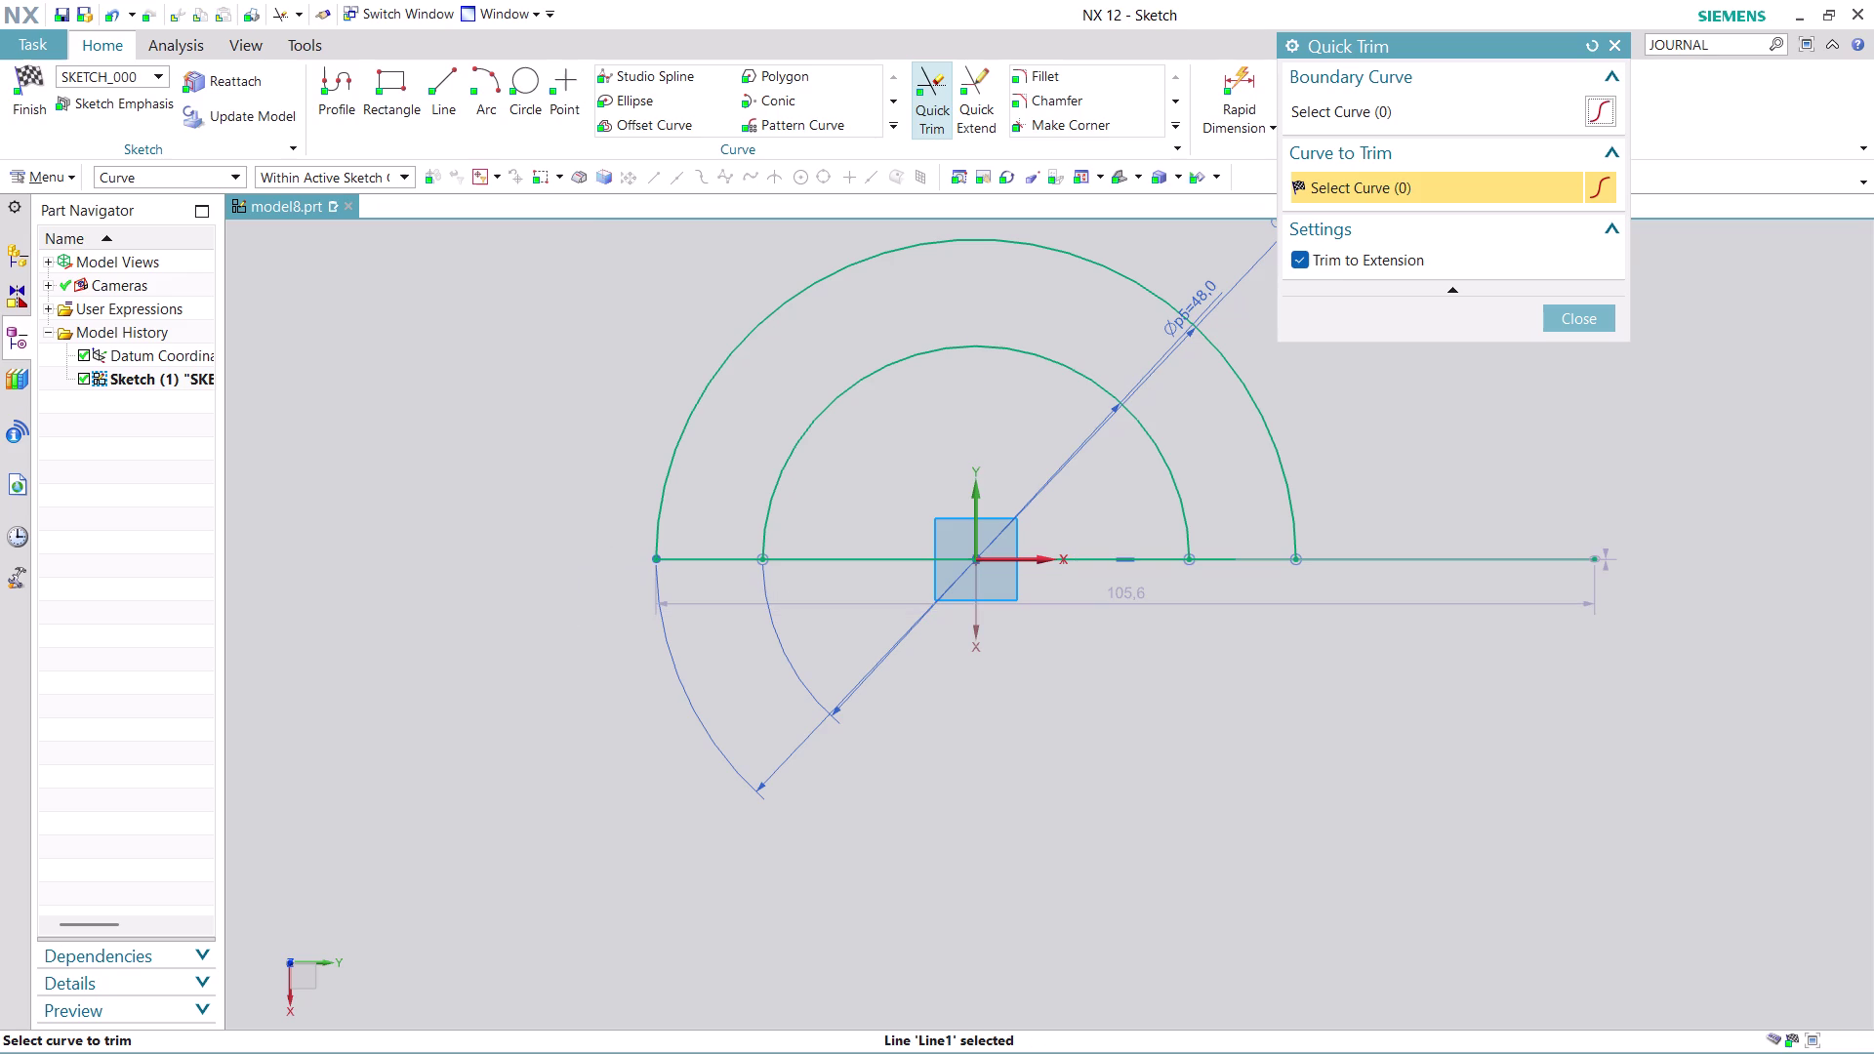
click(1513, 563)
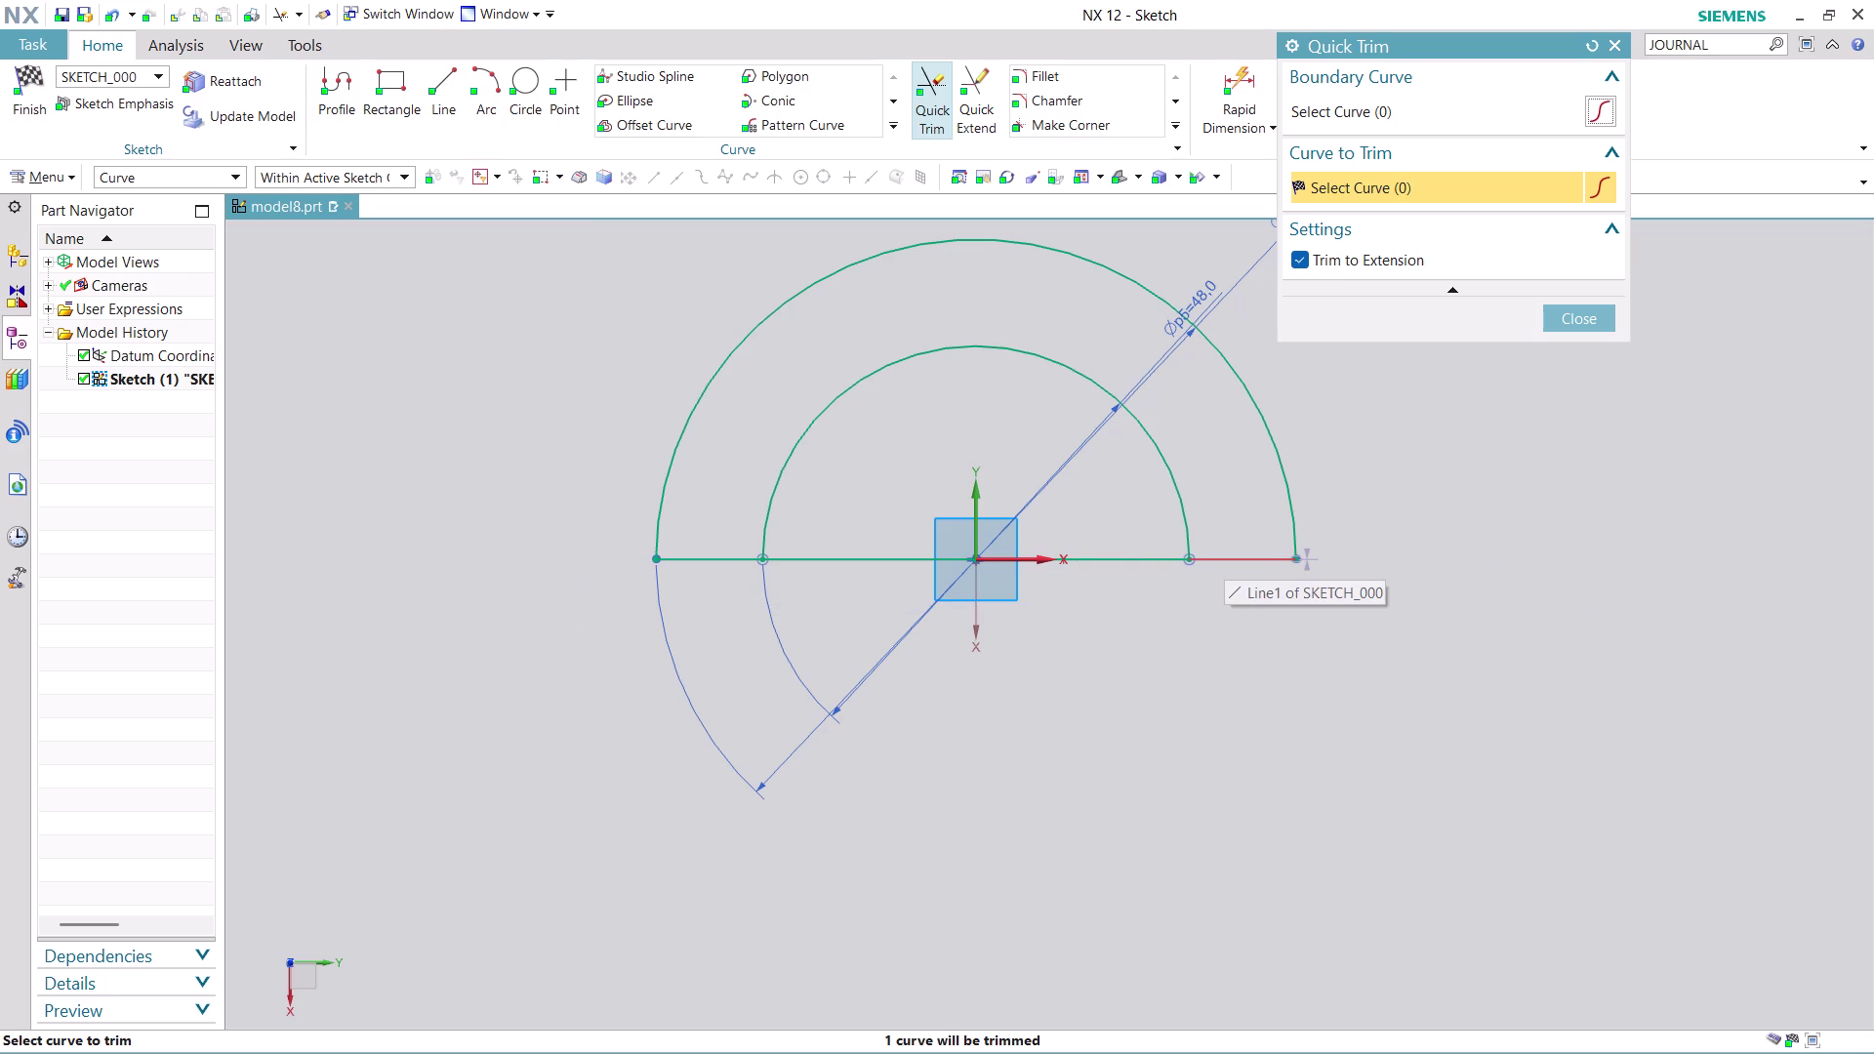
click(1137, 567)
click(724, 555)
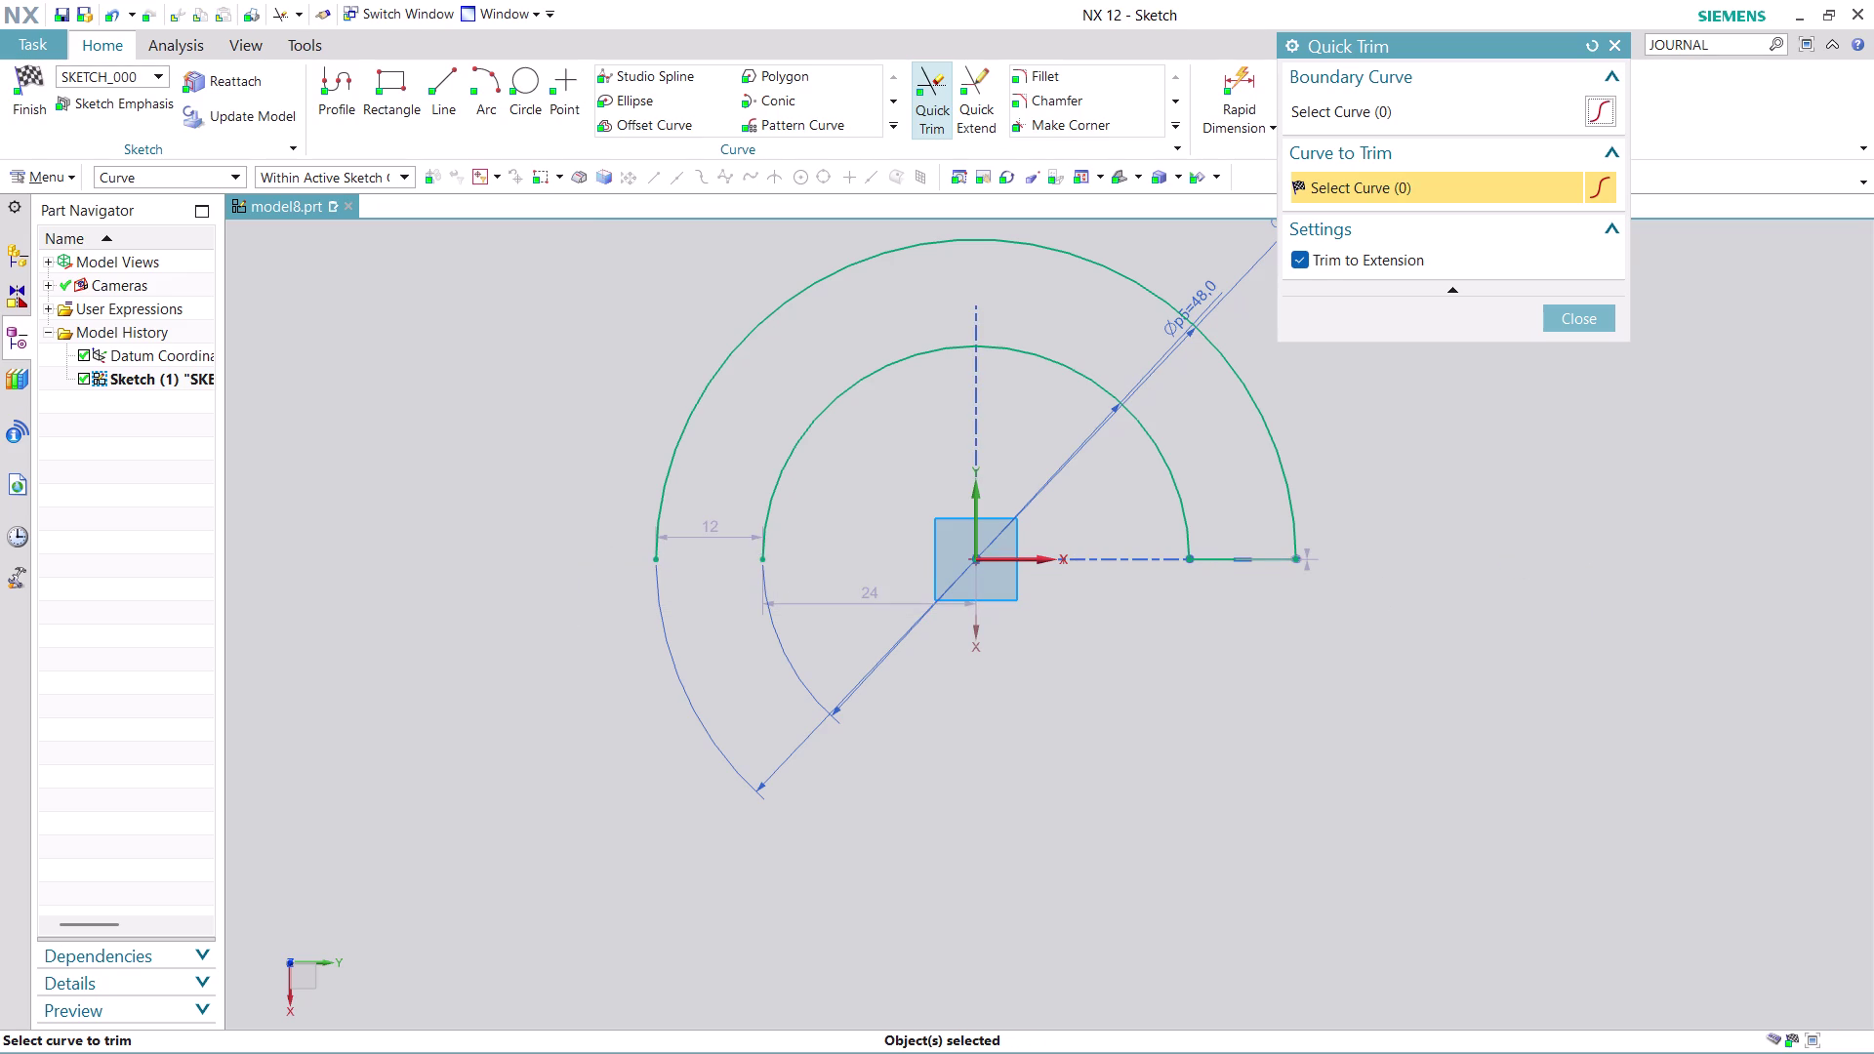
click(1224, 562)
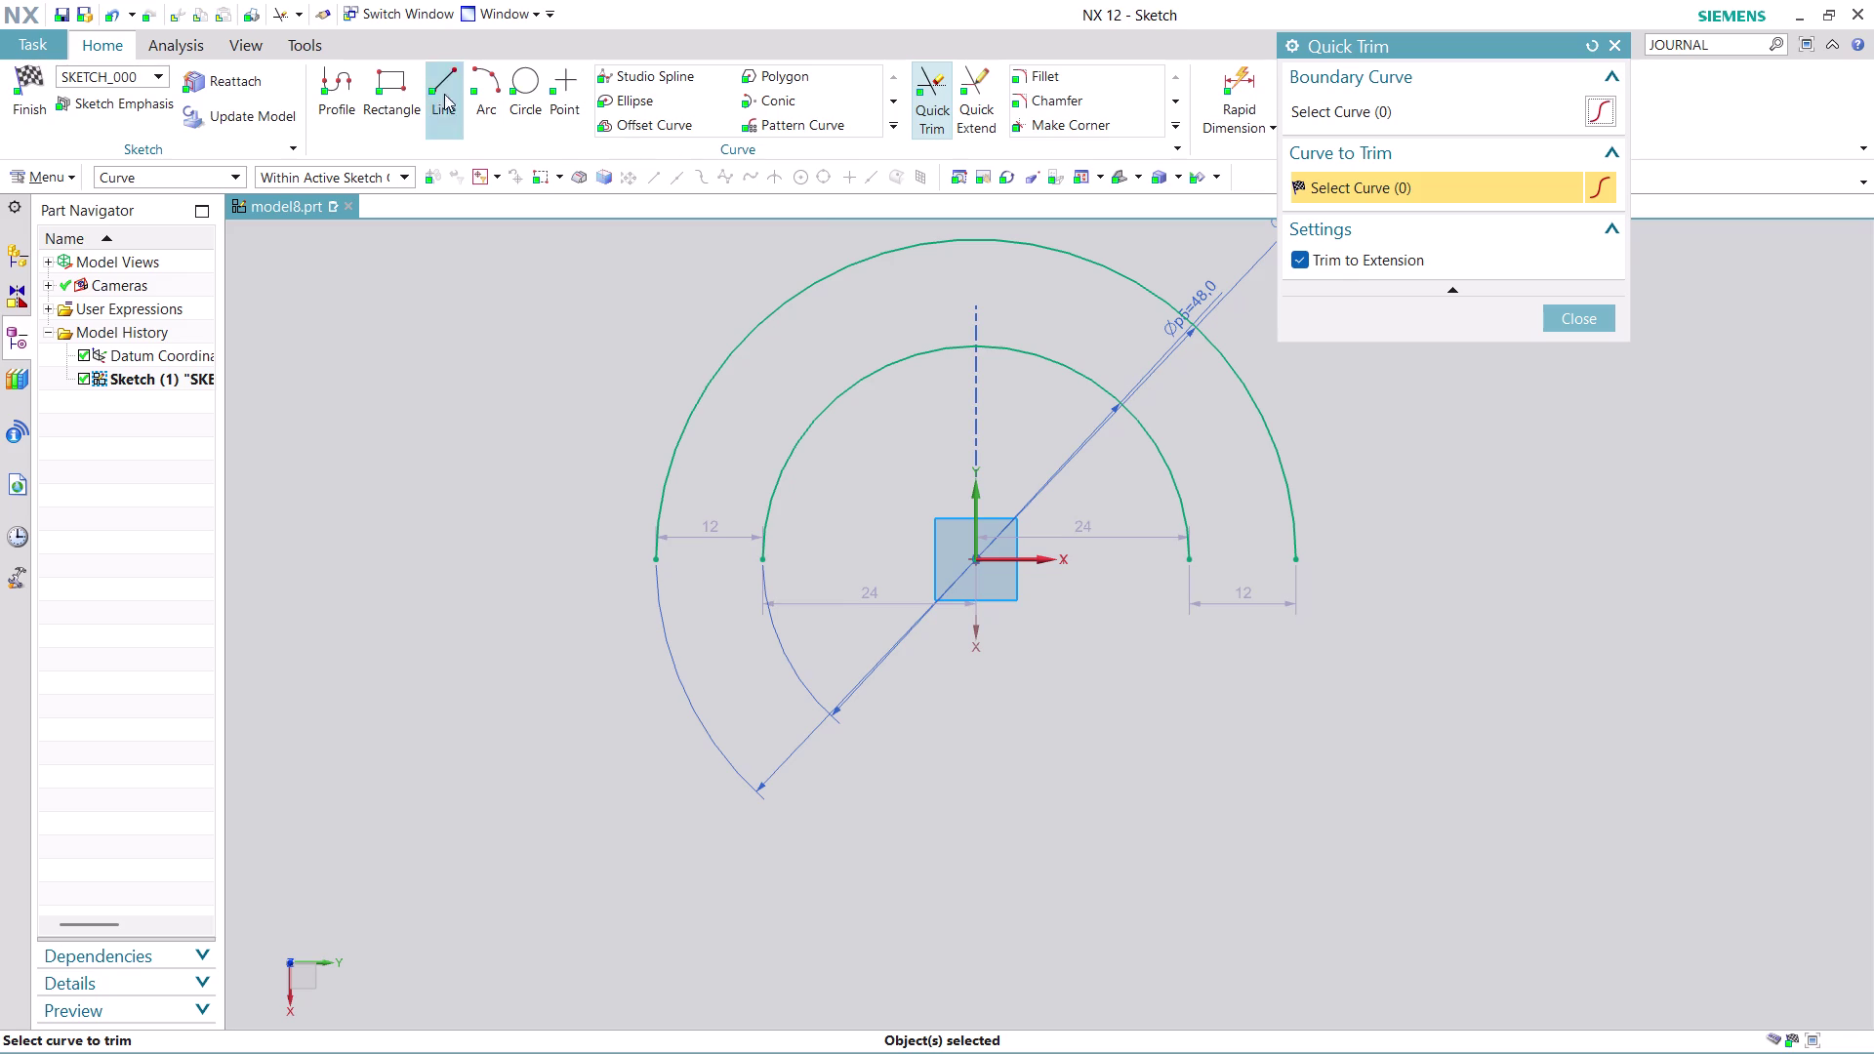
click(333, 79)
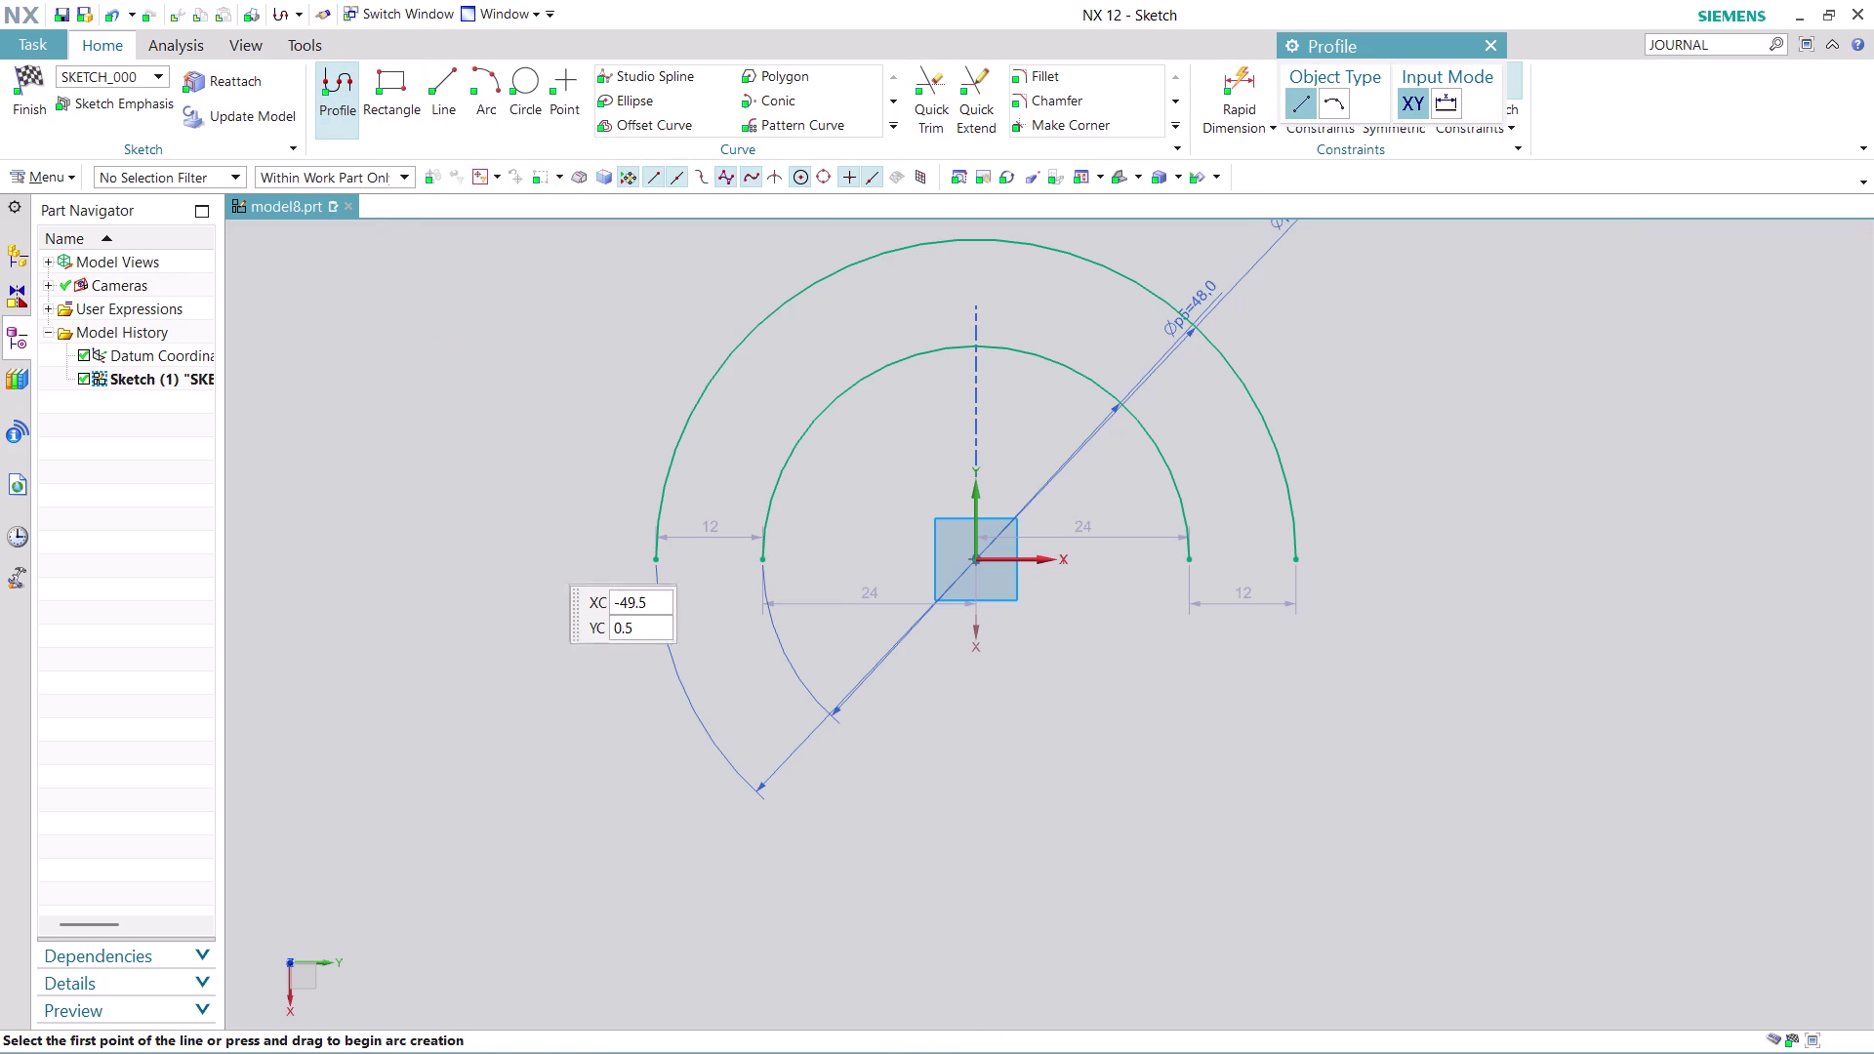
Draw the leg's inner stepped lines downward from the inner arc's left end.
click(762, 557)
click(879, 577)
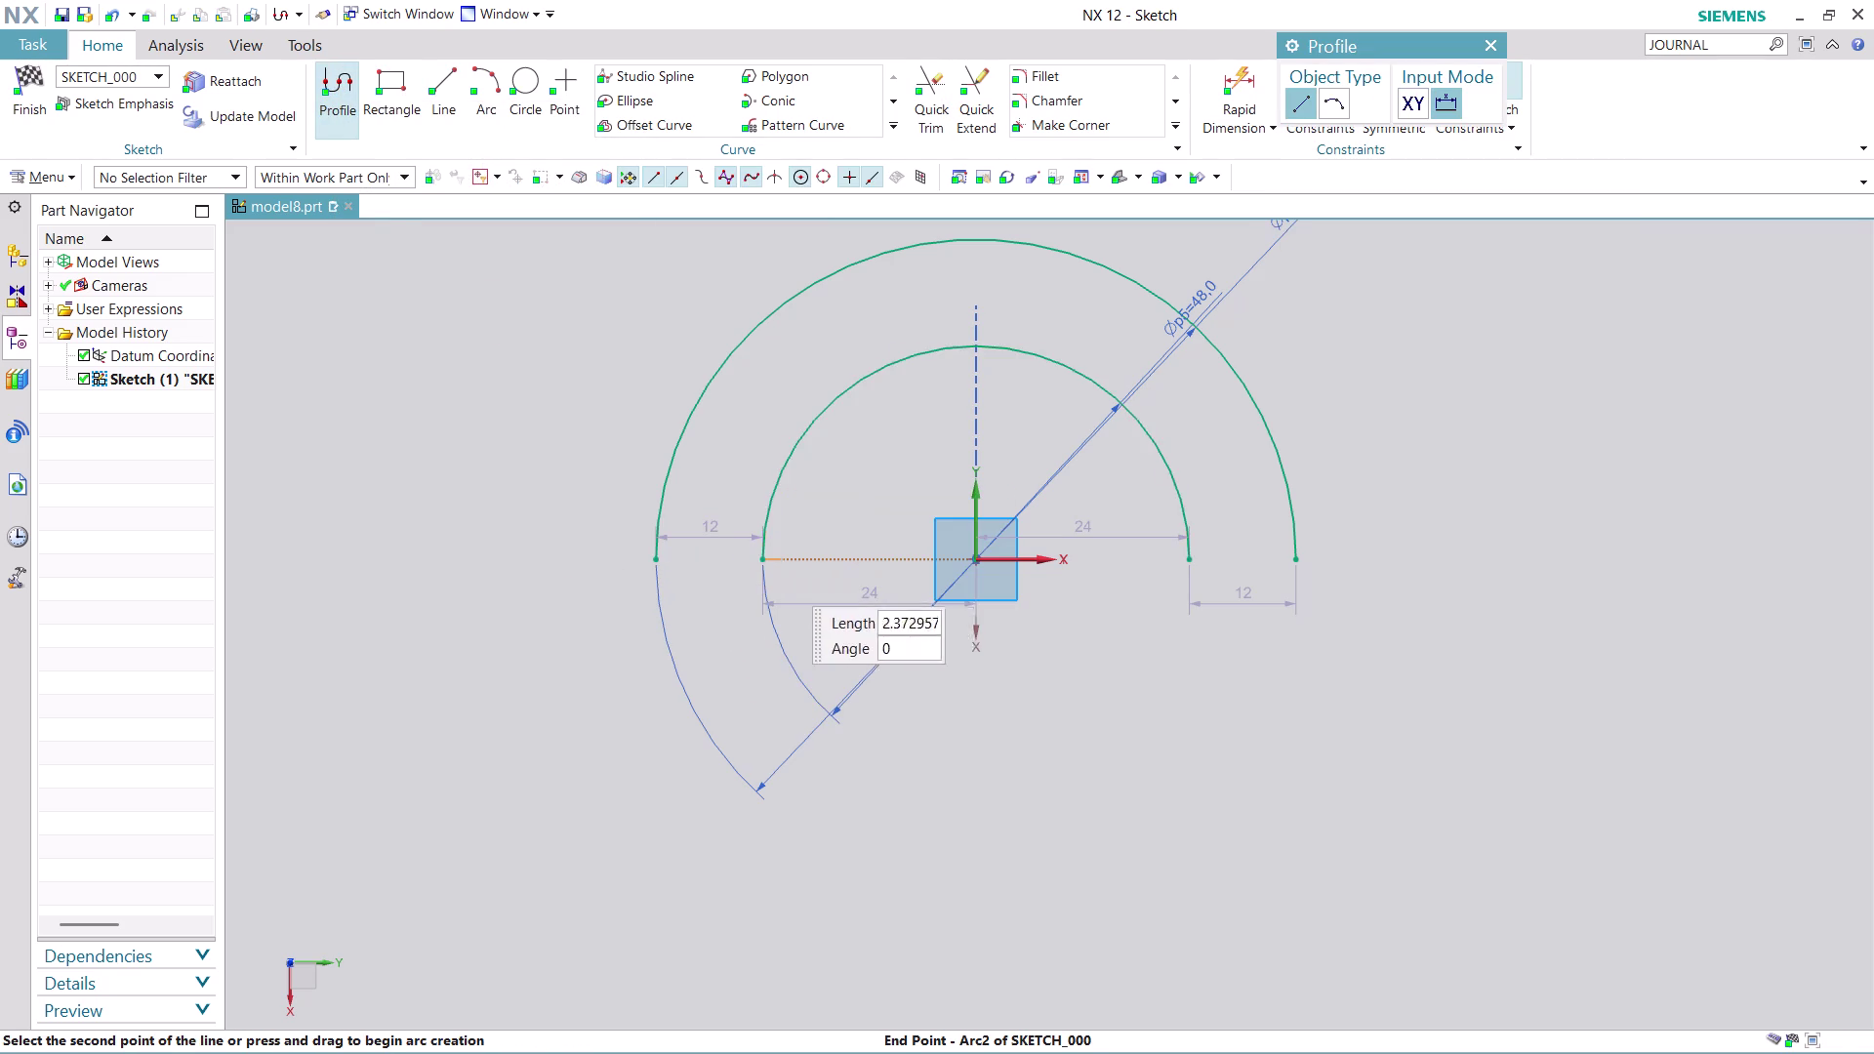
click(711, 563)
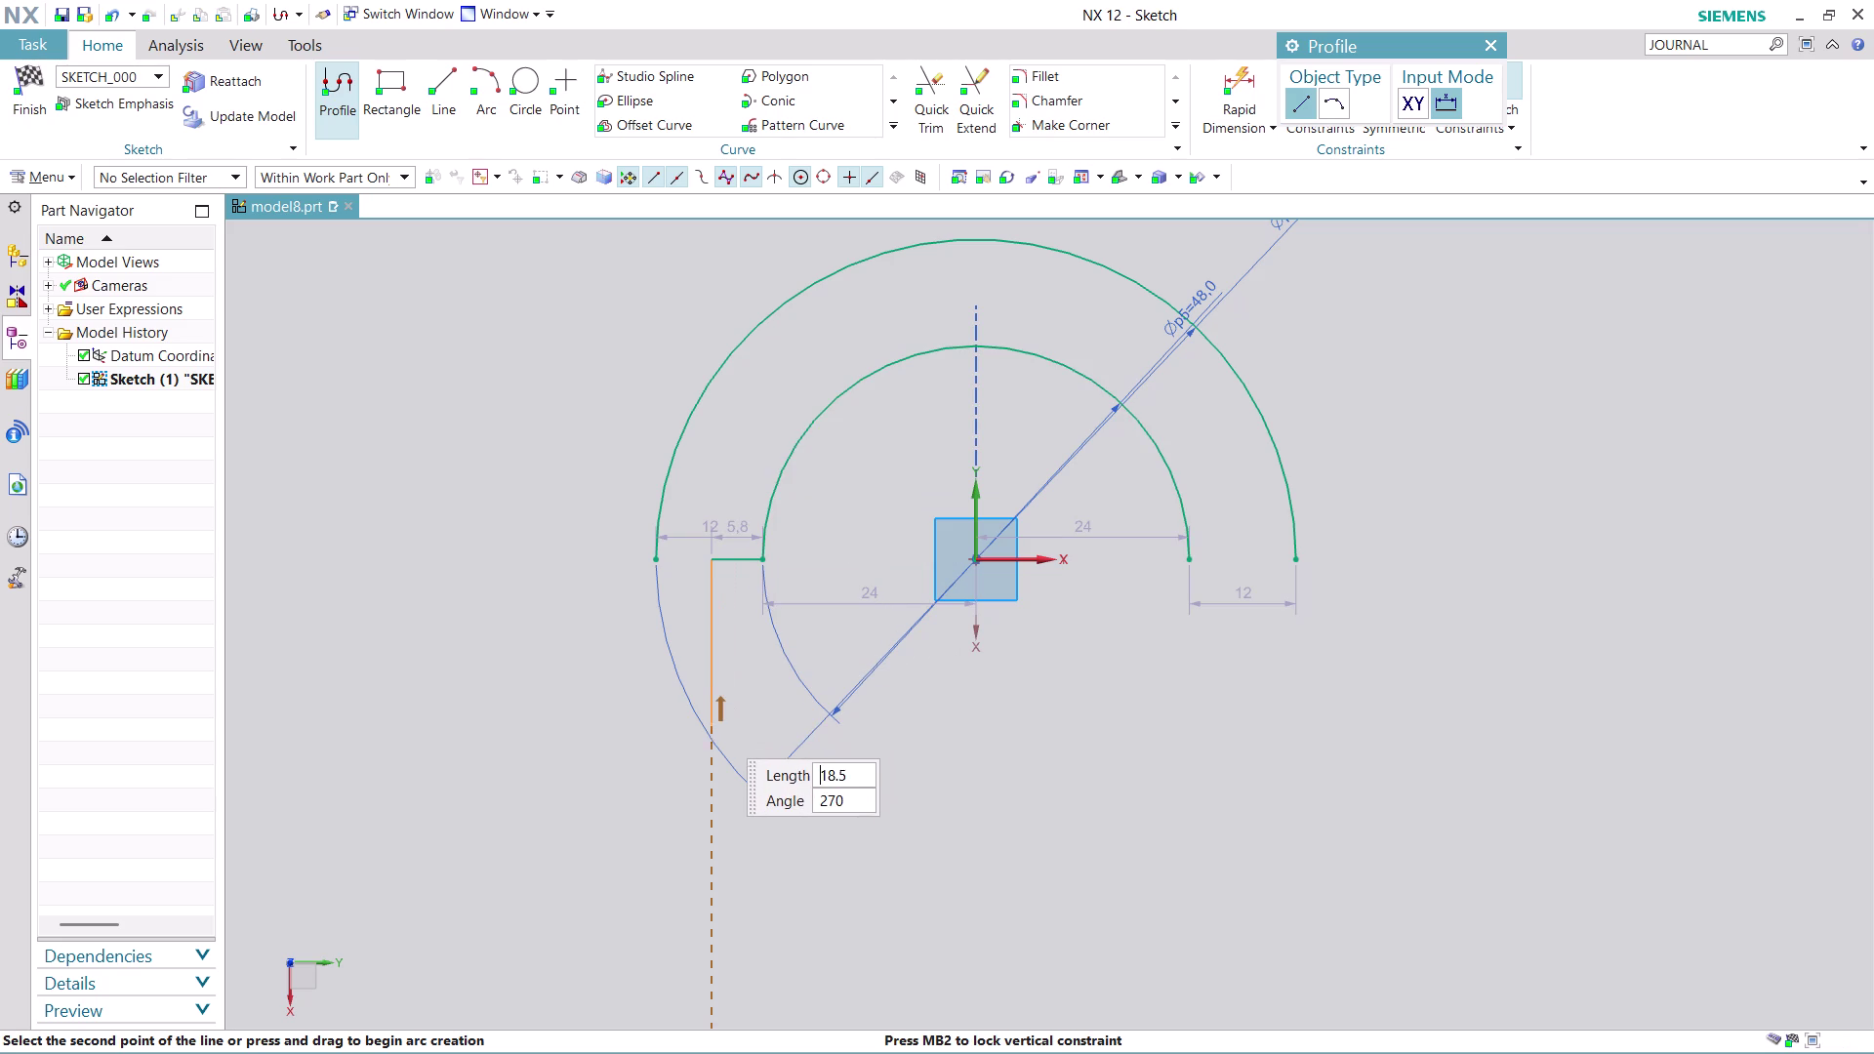
click(715, 748)
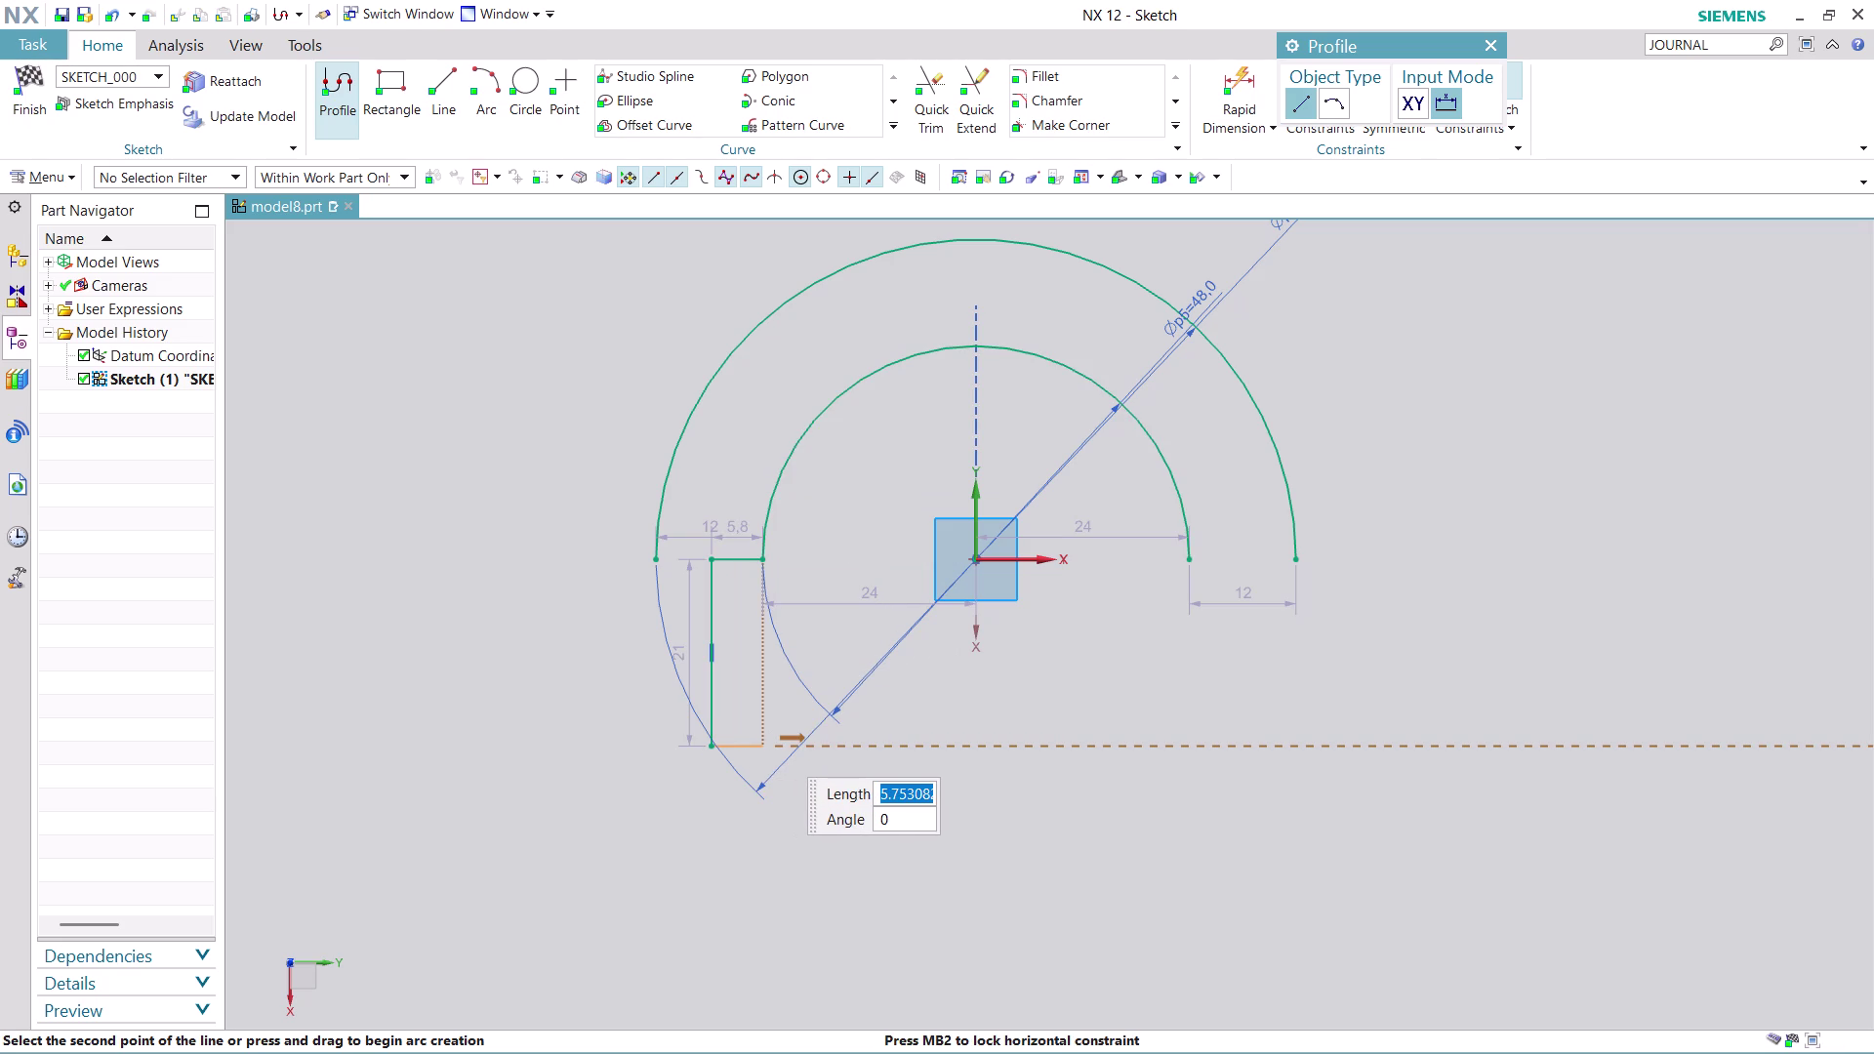
click(765, 746)
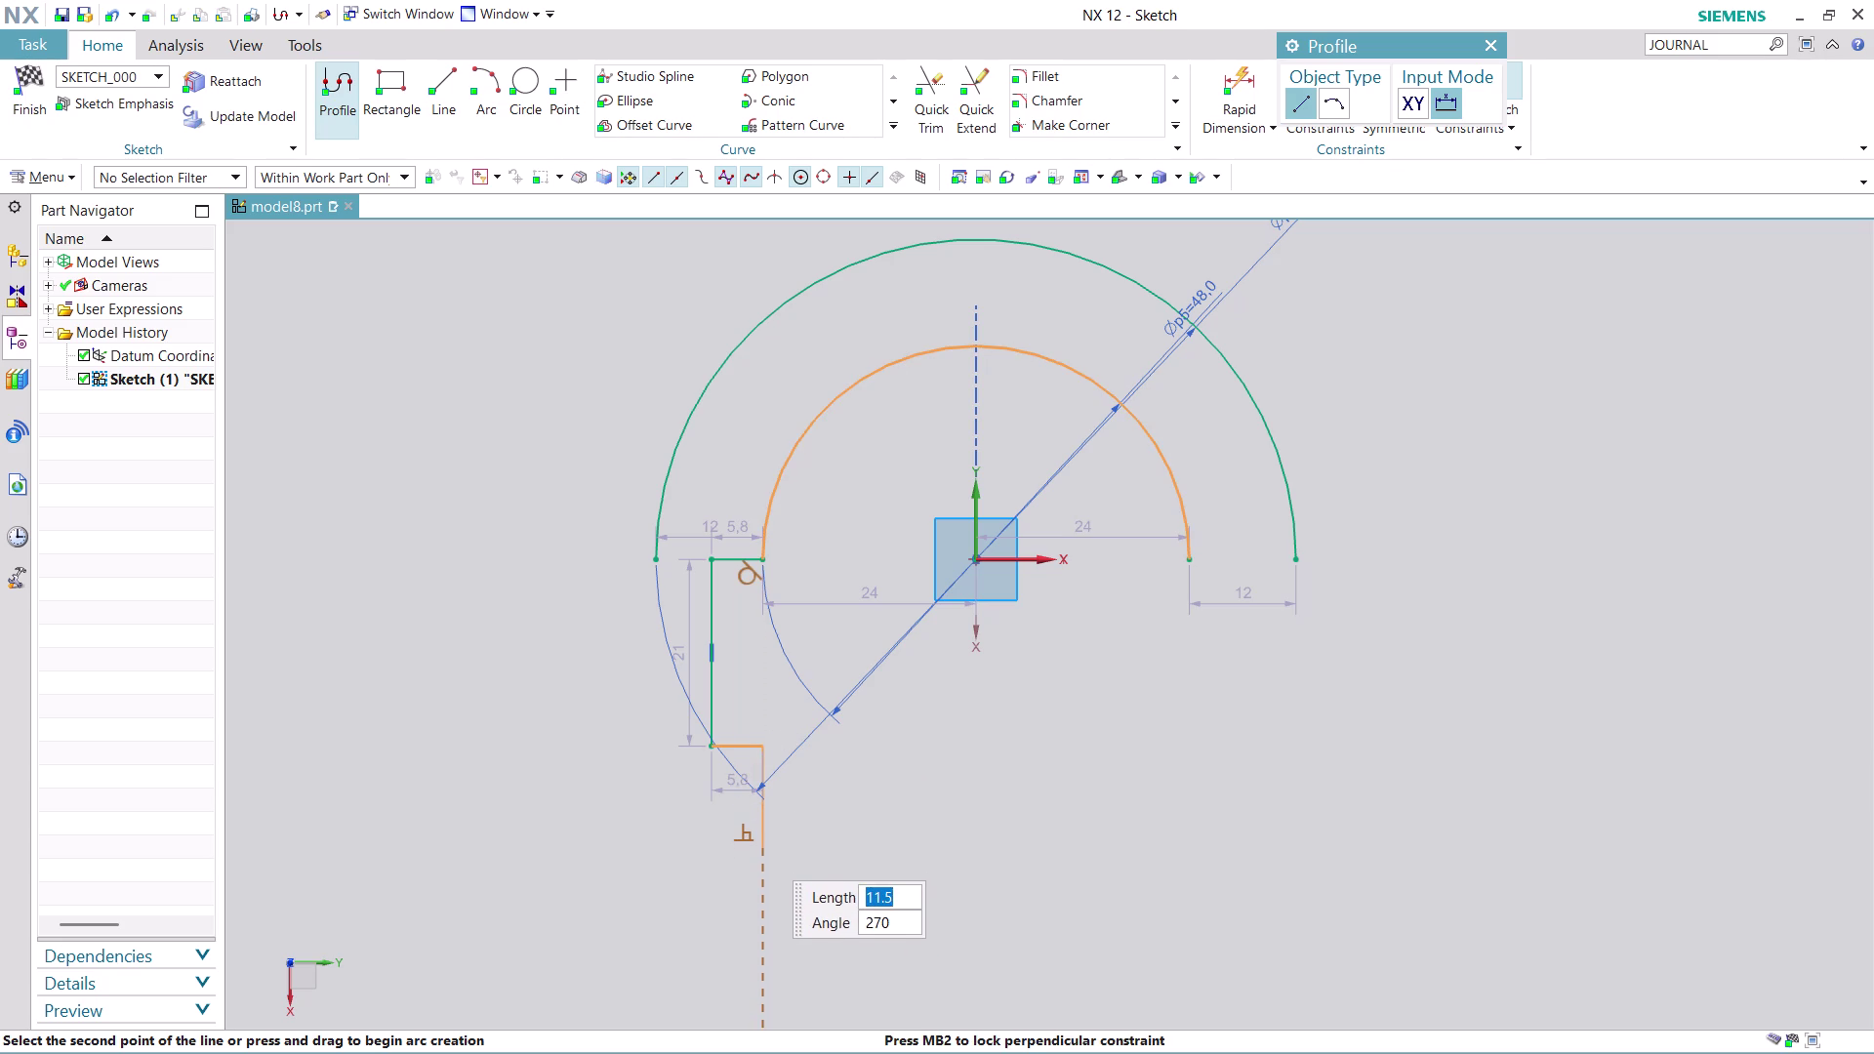
click(760, 838)
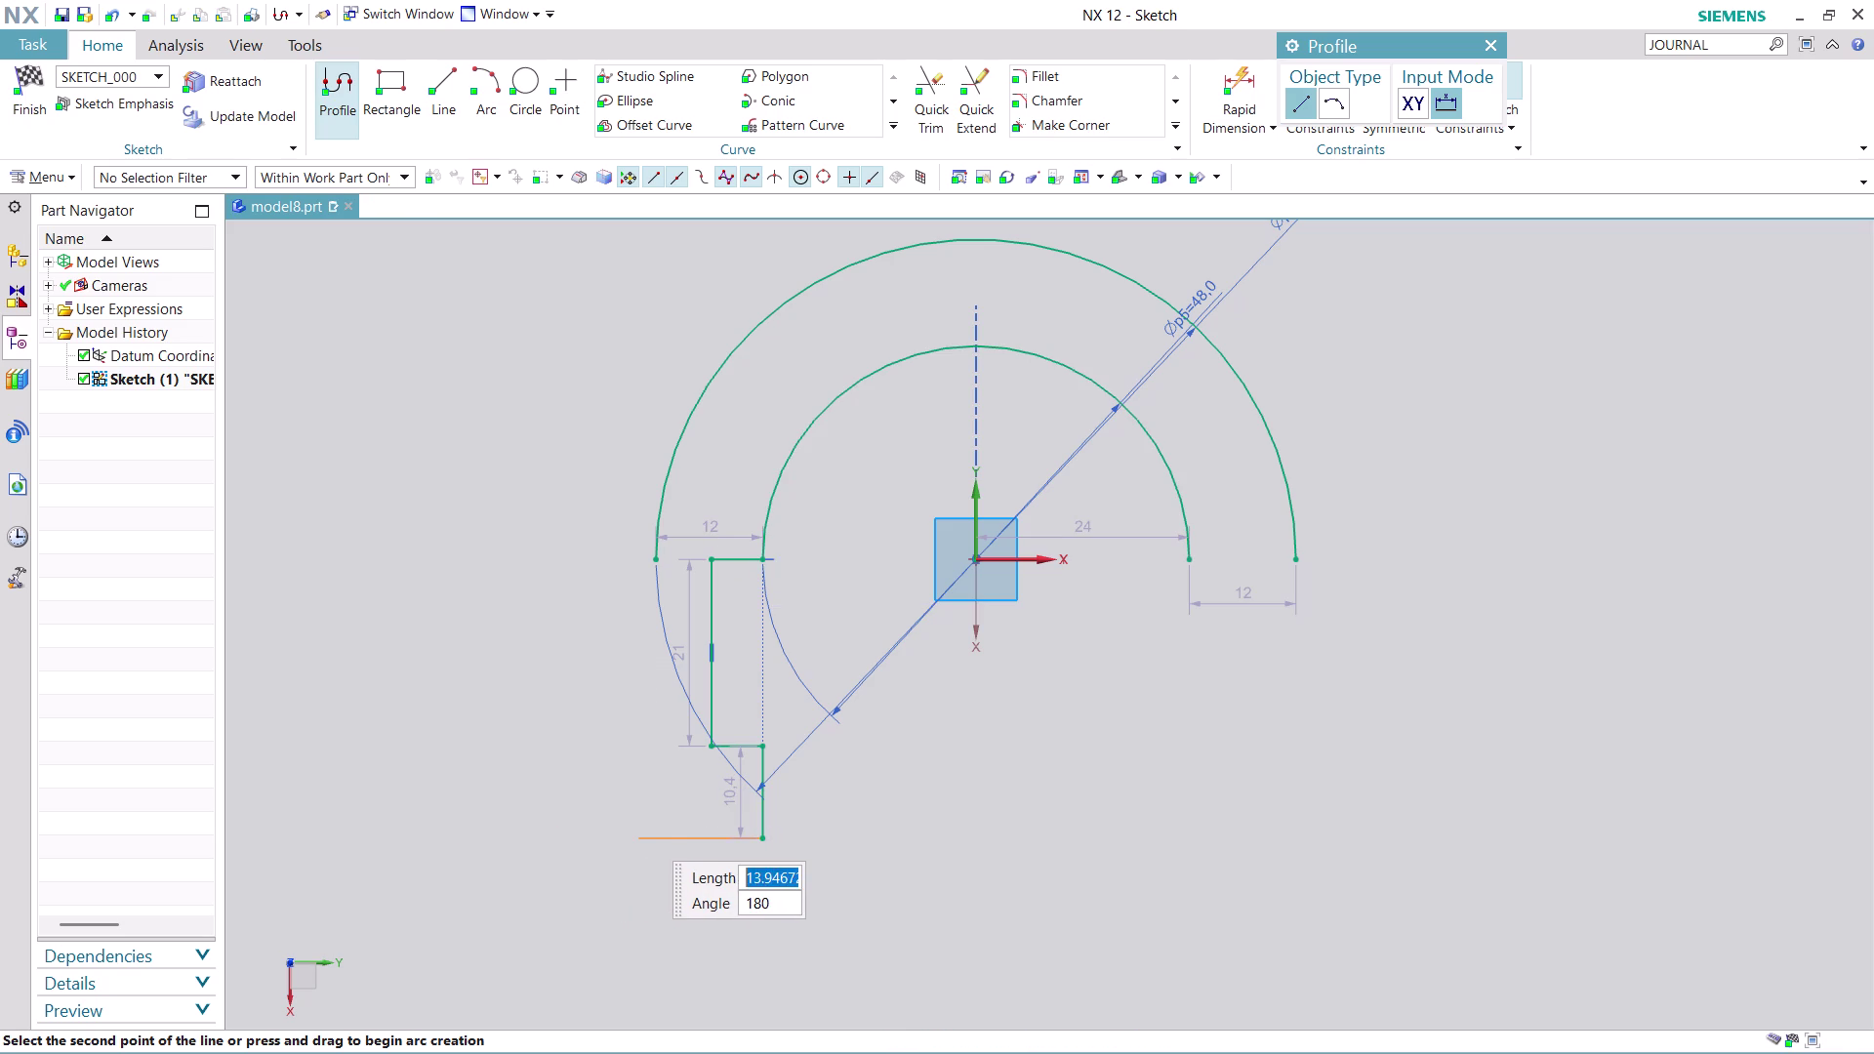
Add the bottom, outer and top edges, joining the outer arc's end point.
click(591, 842)
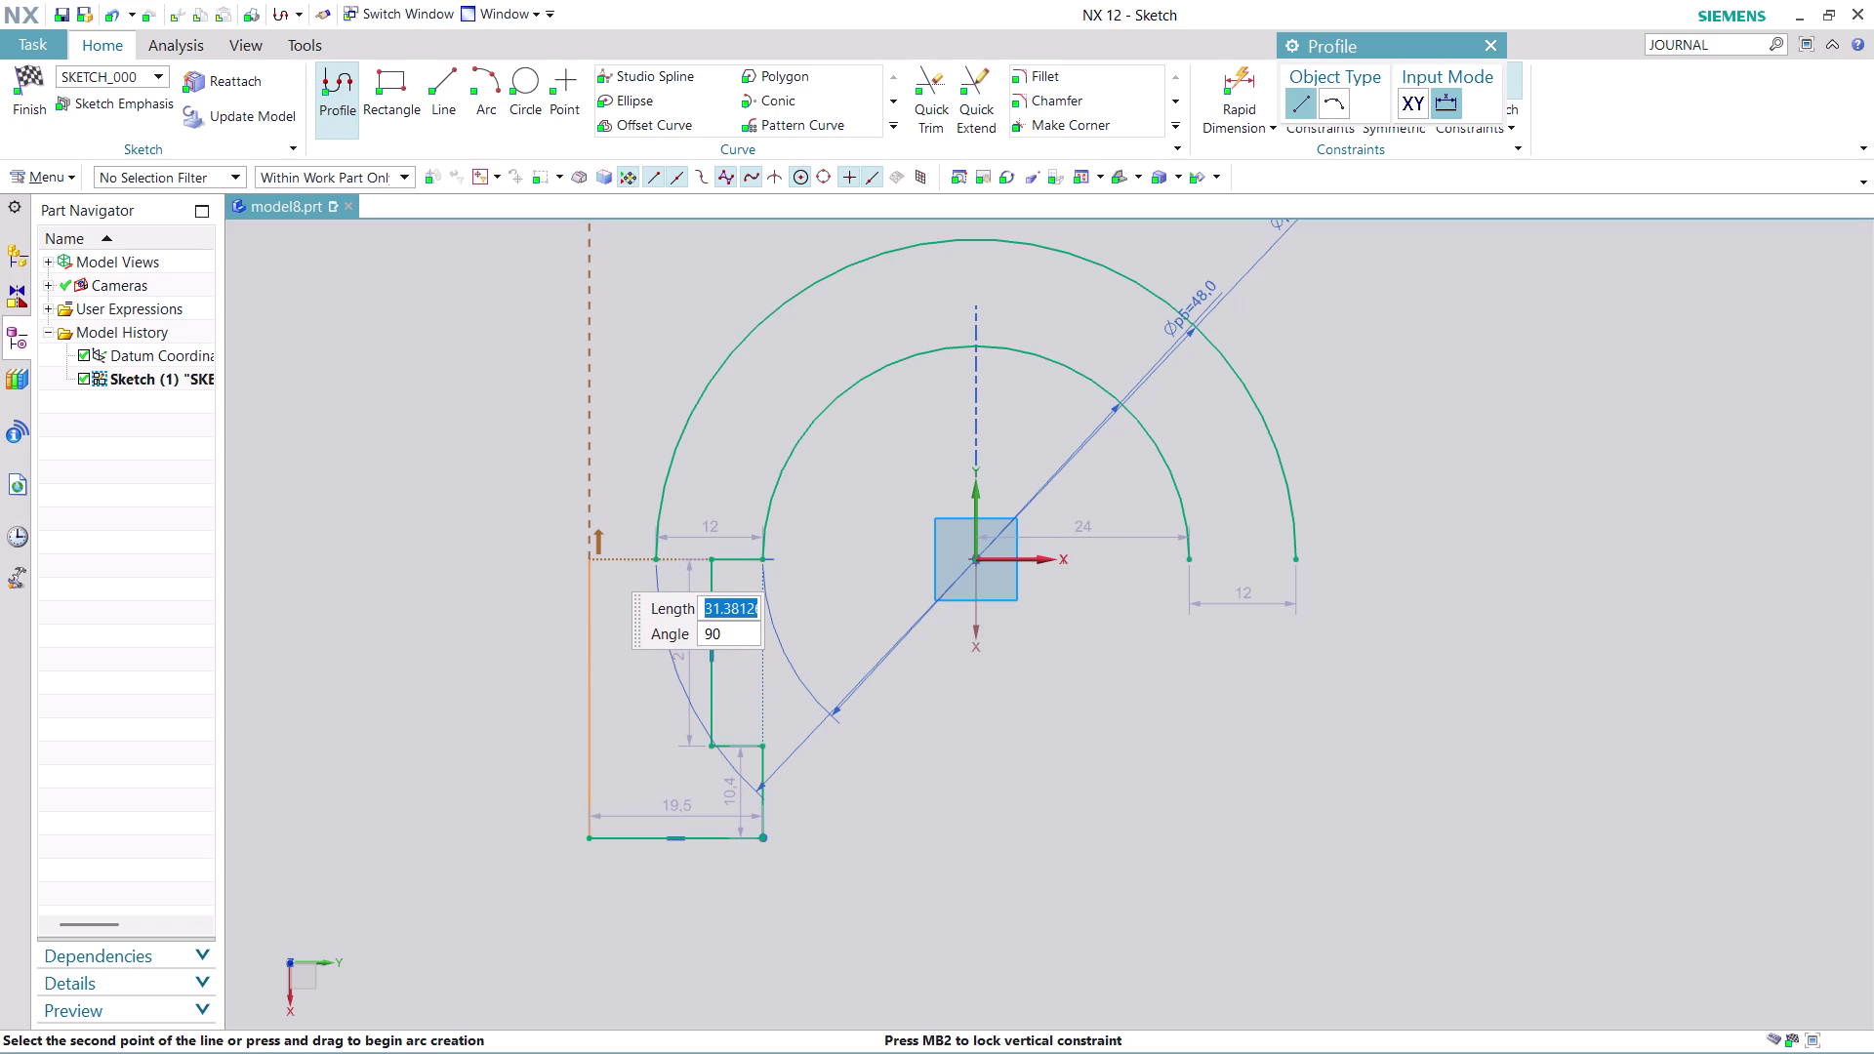
click(599, 560)
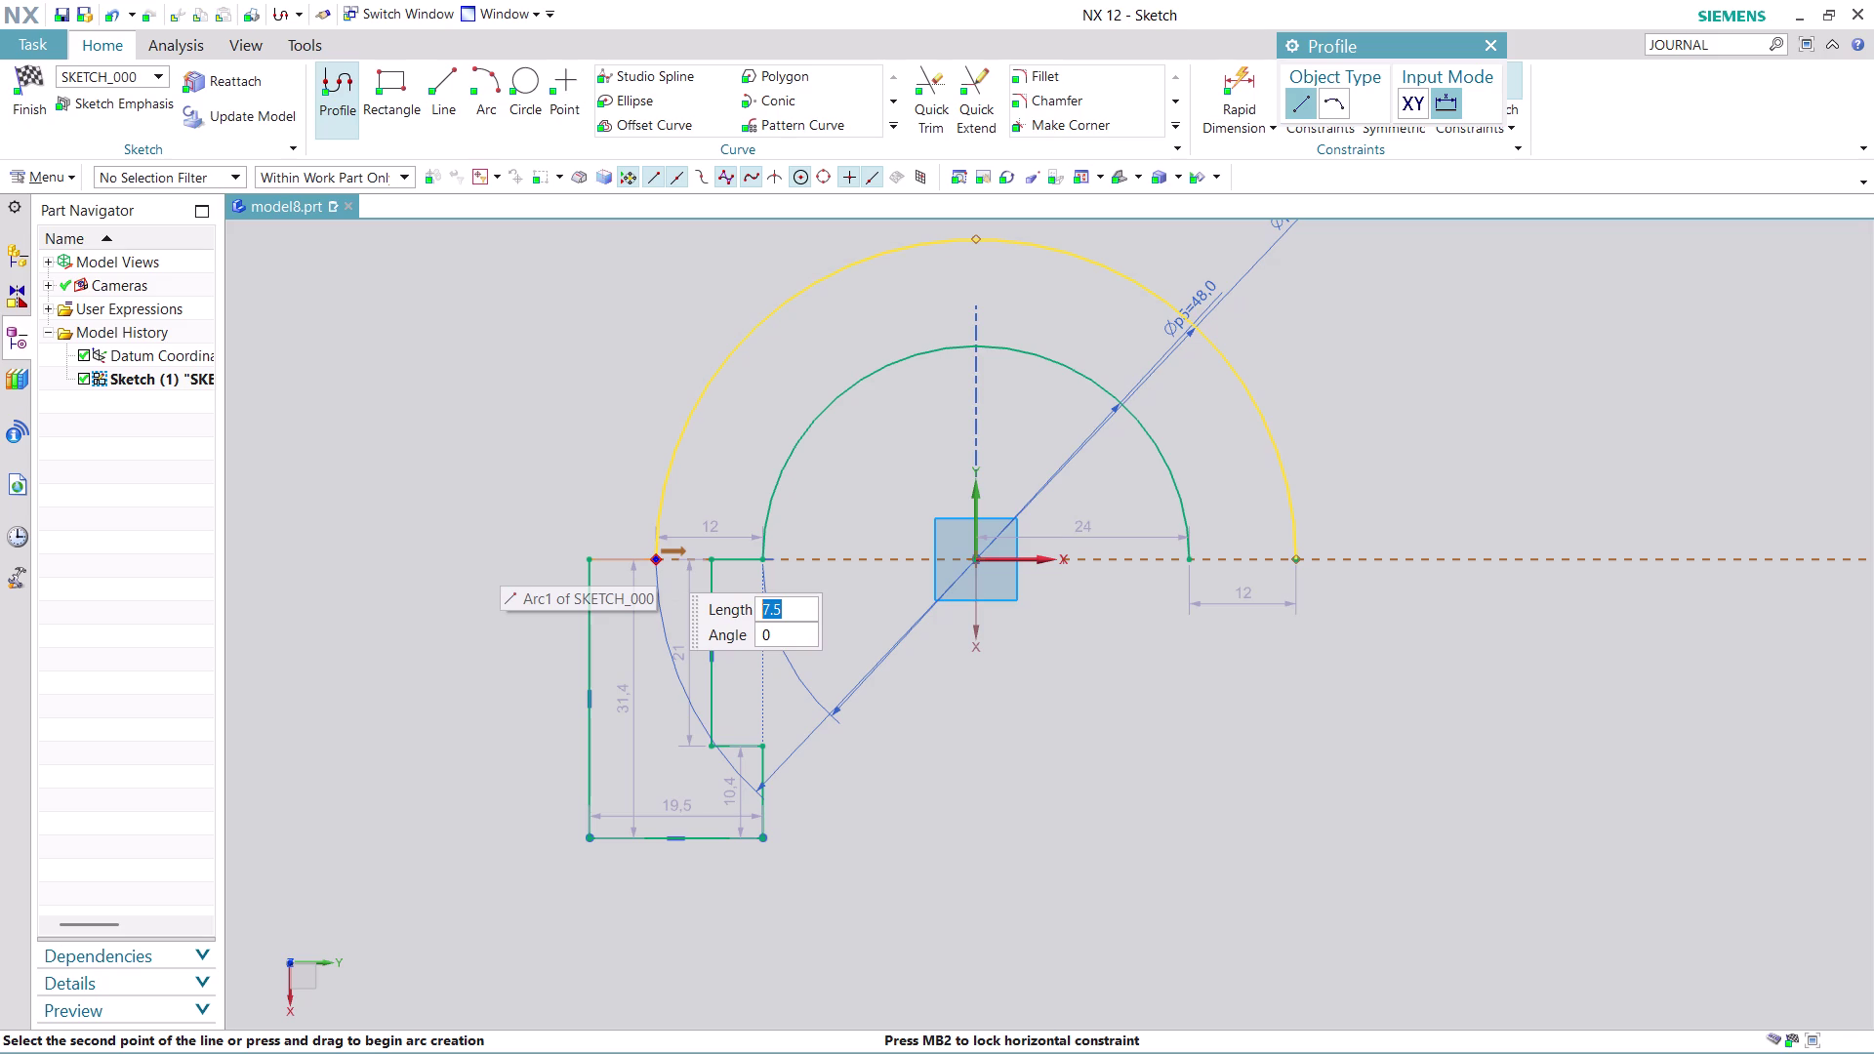
click(657, 560)
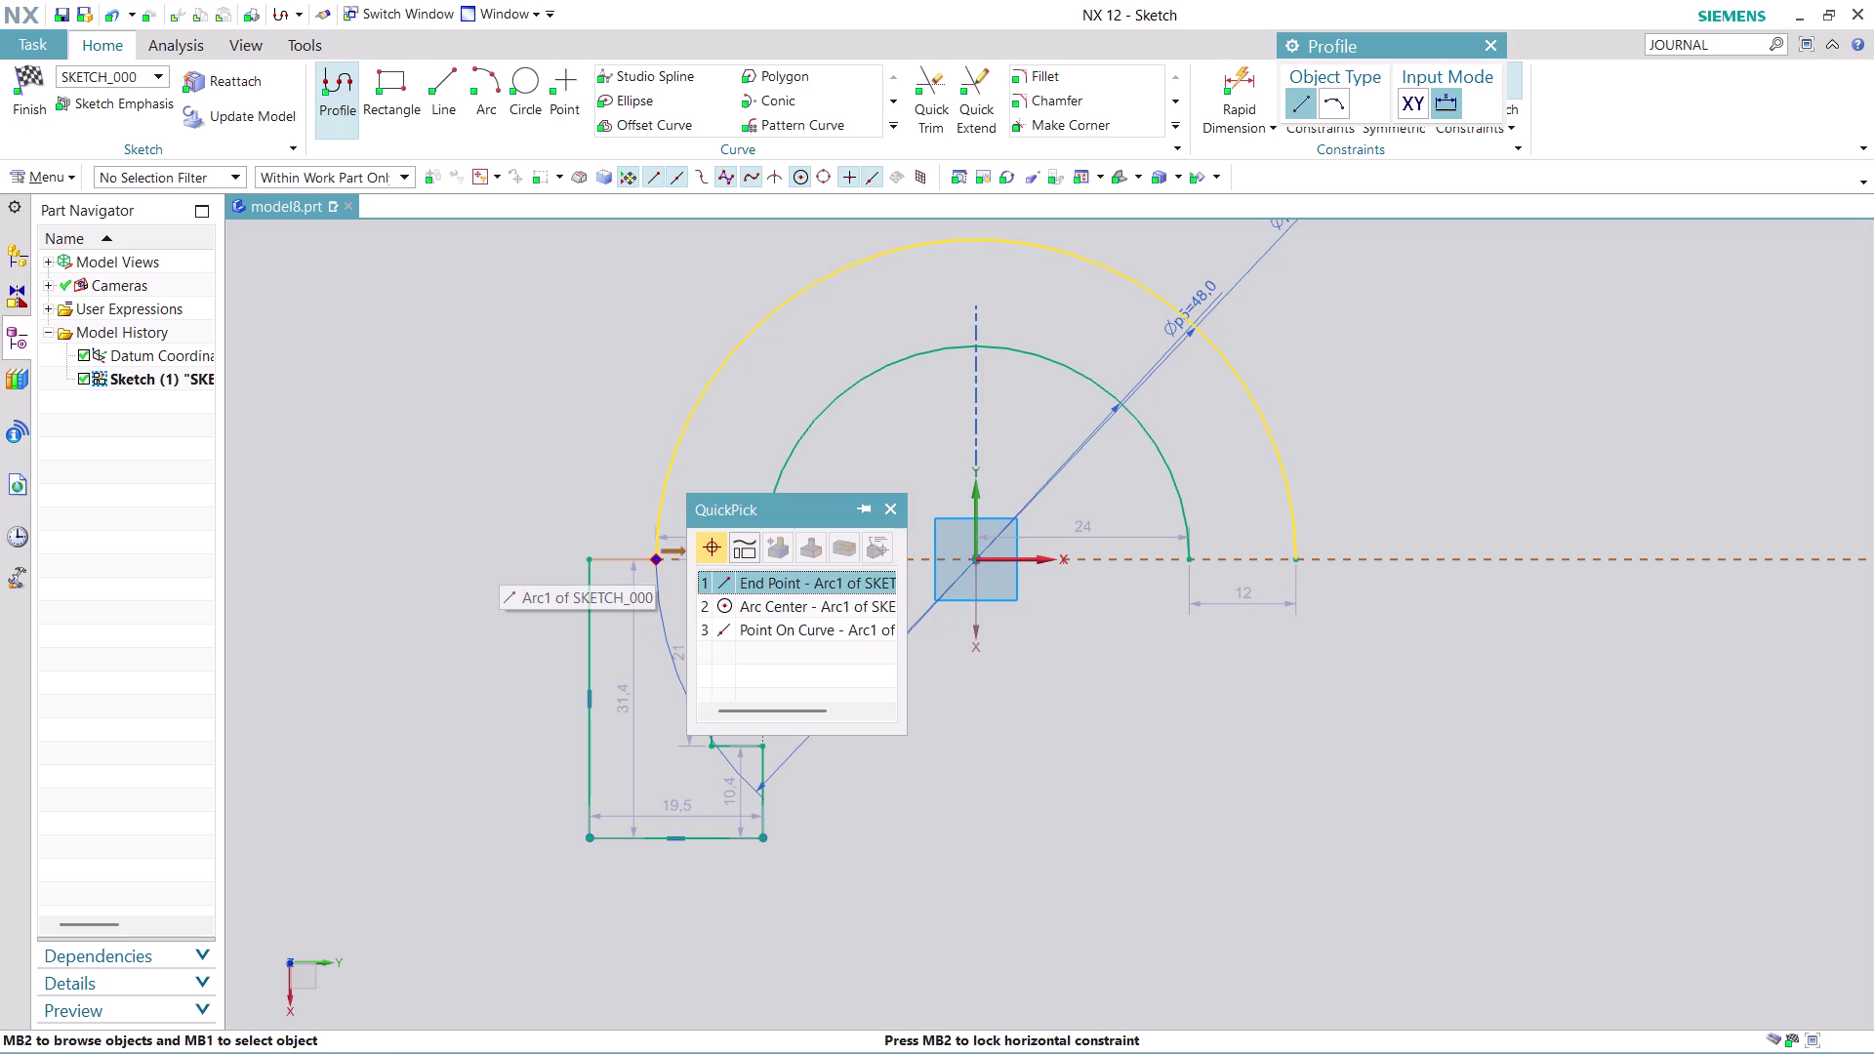
click(771, 580)
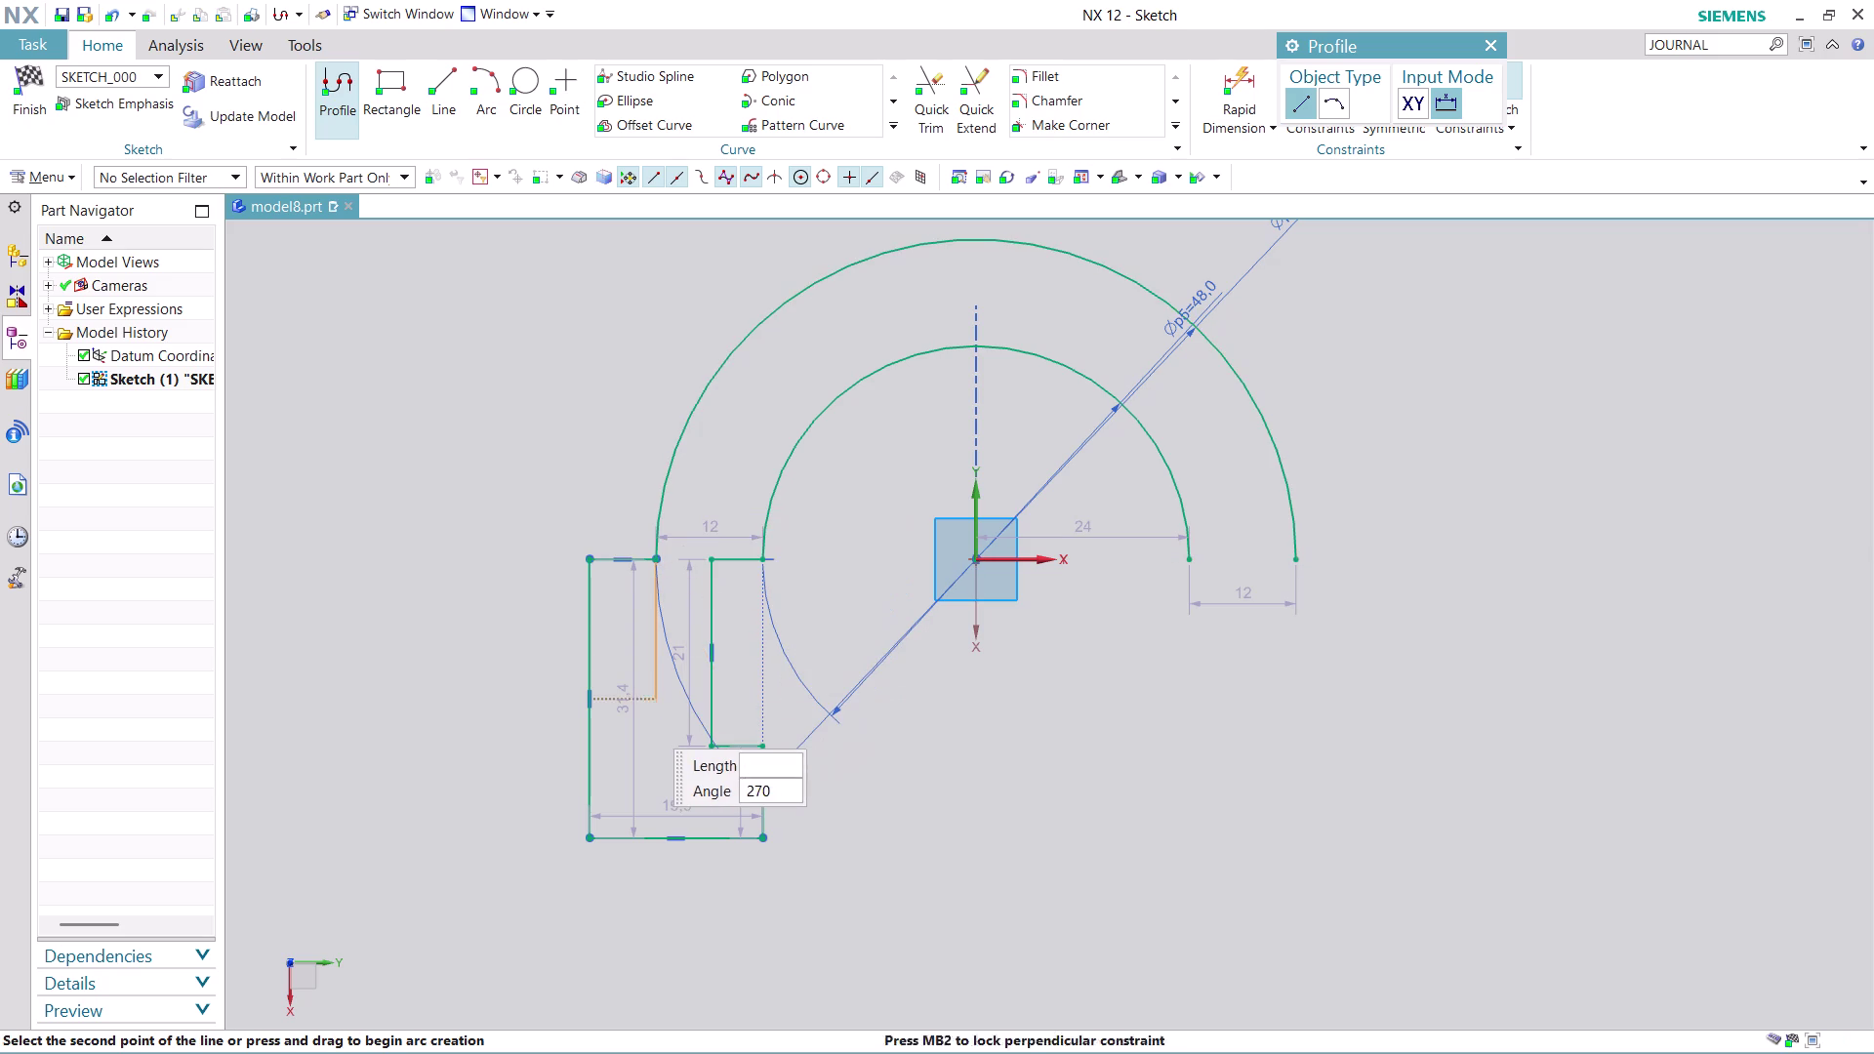
key(Escape)
key(Escape)
scroll(up, 3)
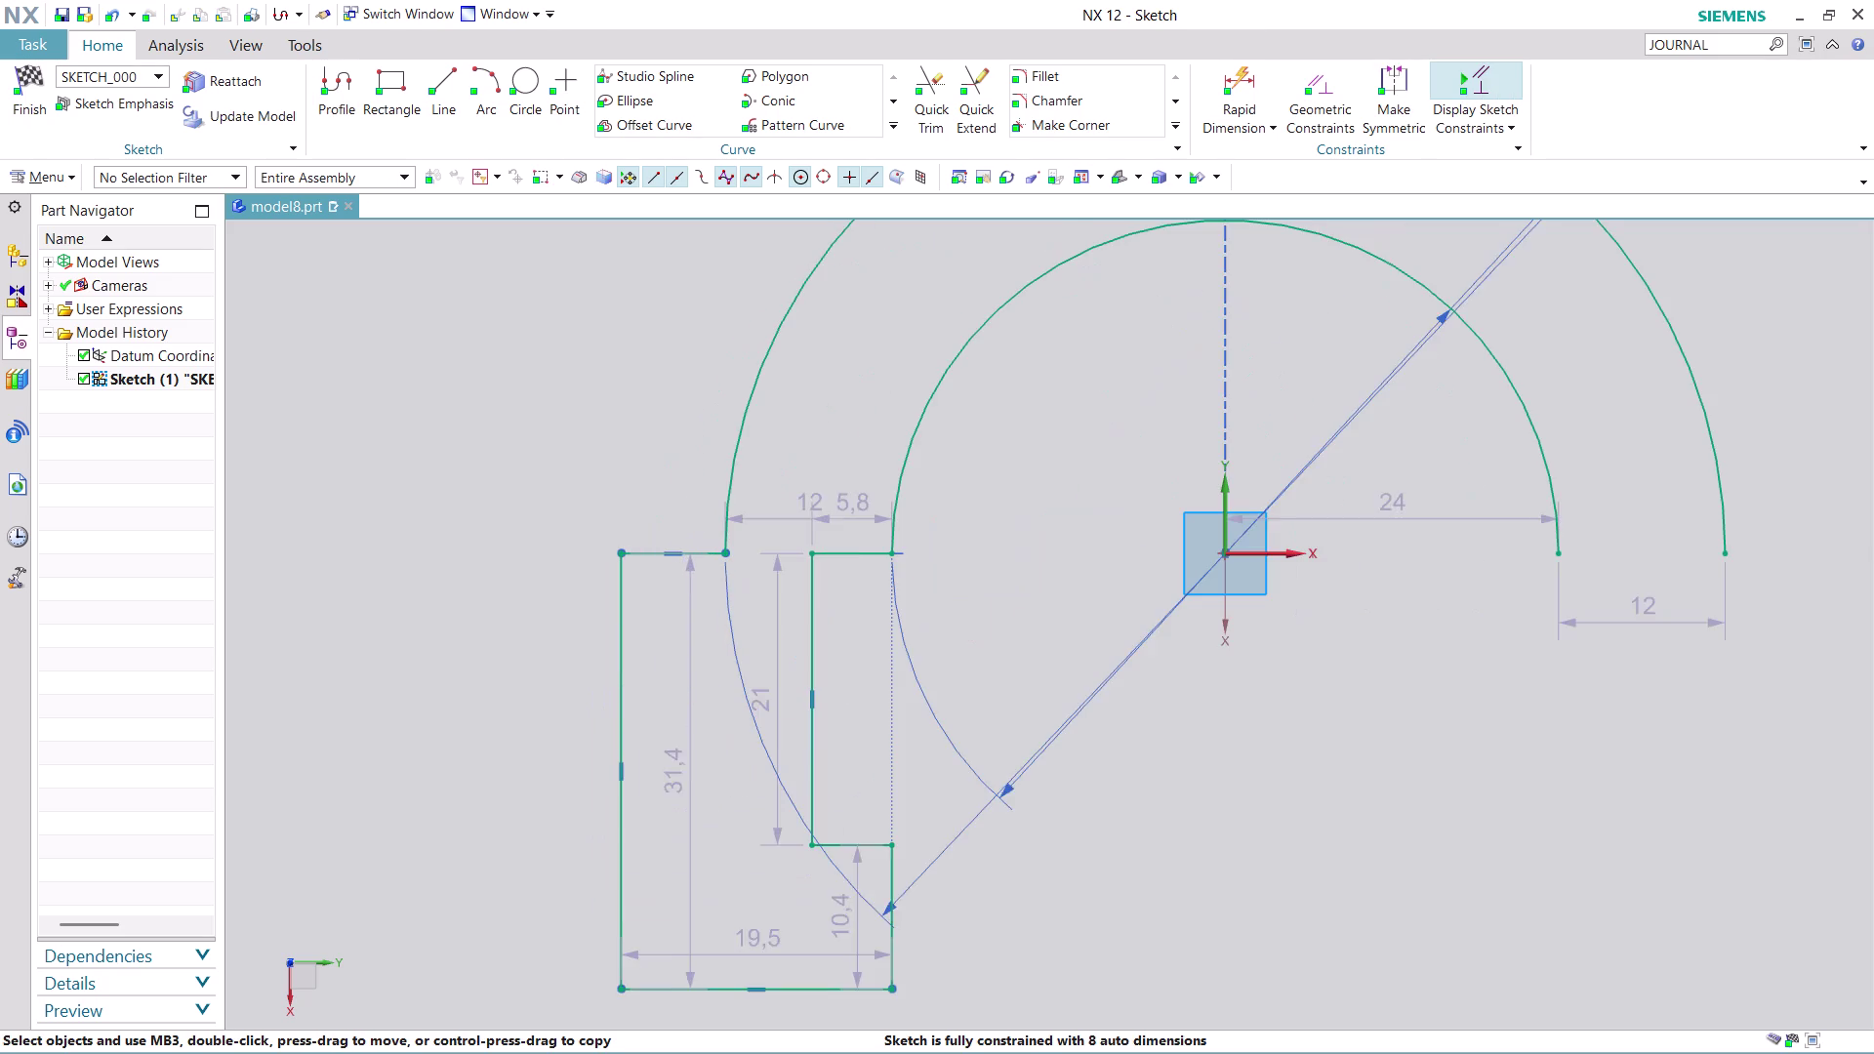
Dimension the gap between the outer arc's end and the leg's outer edge as 4 mm.
scroll(down, 3)
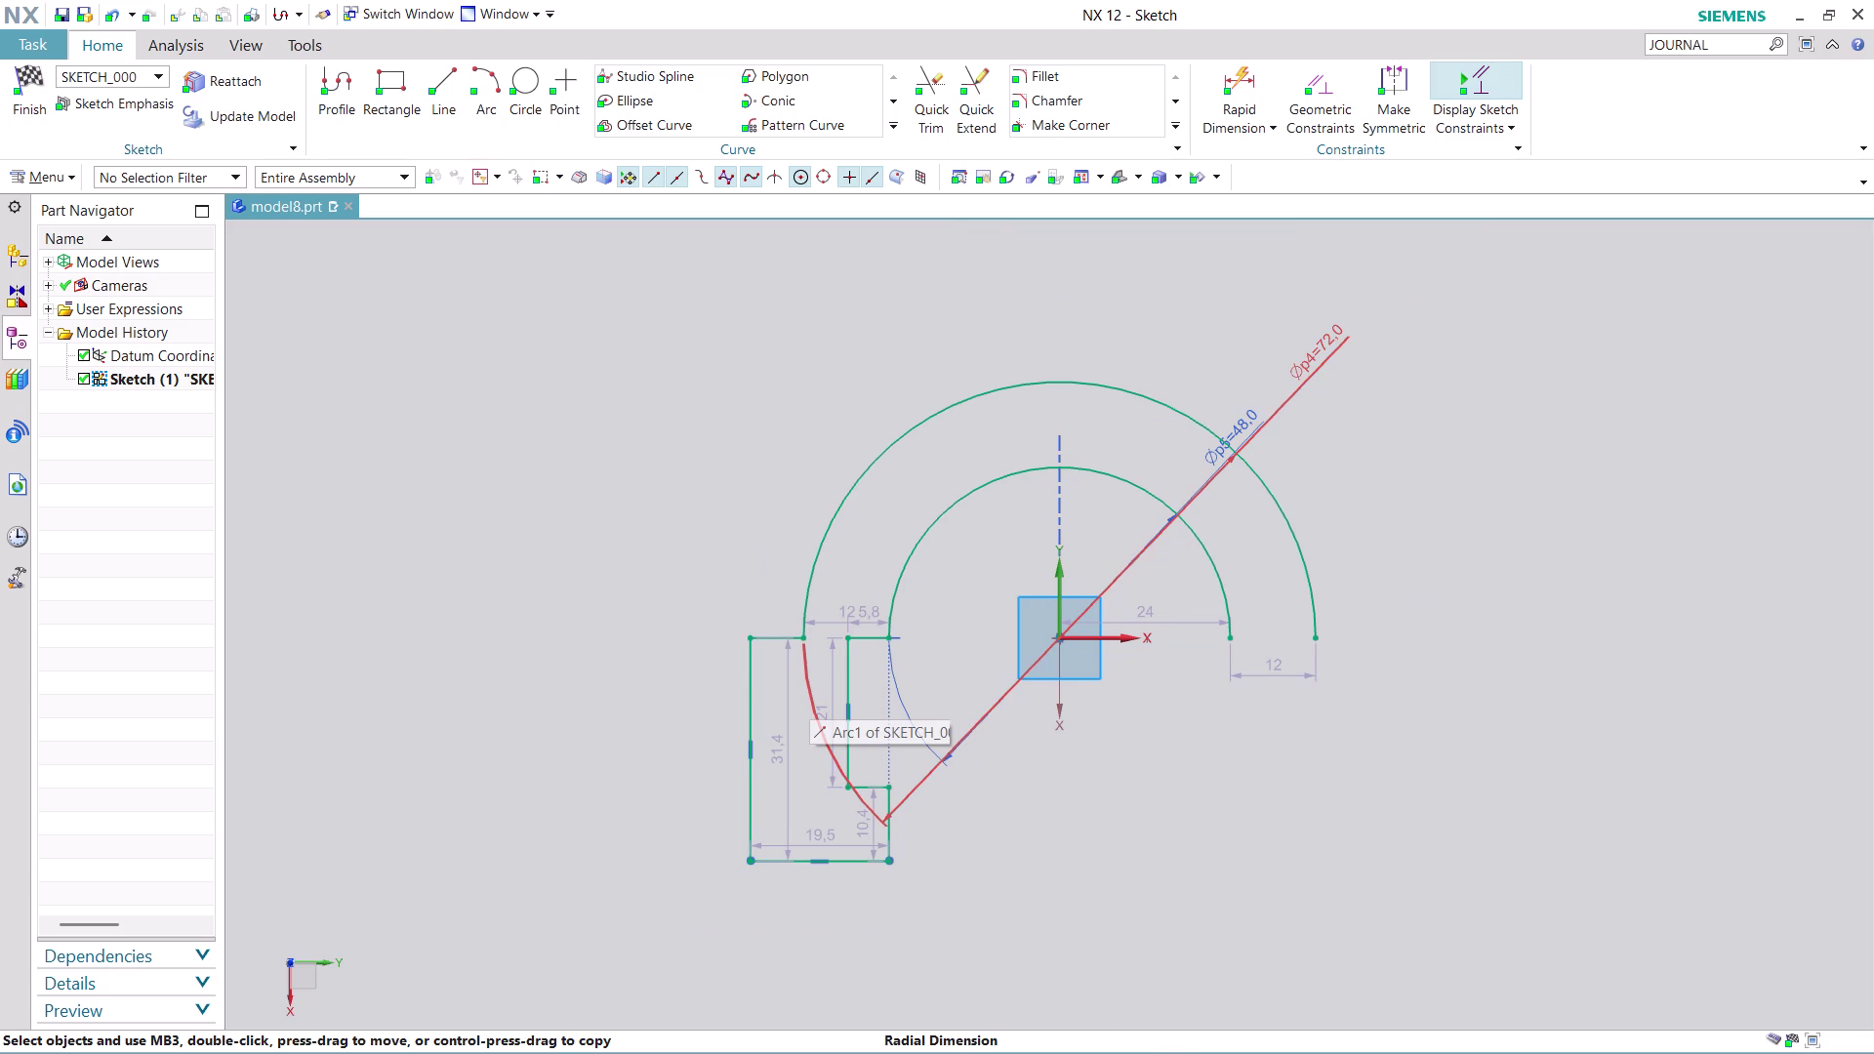
scroll(up, 3)
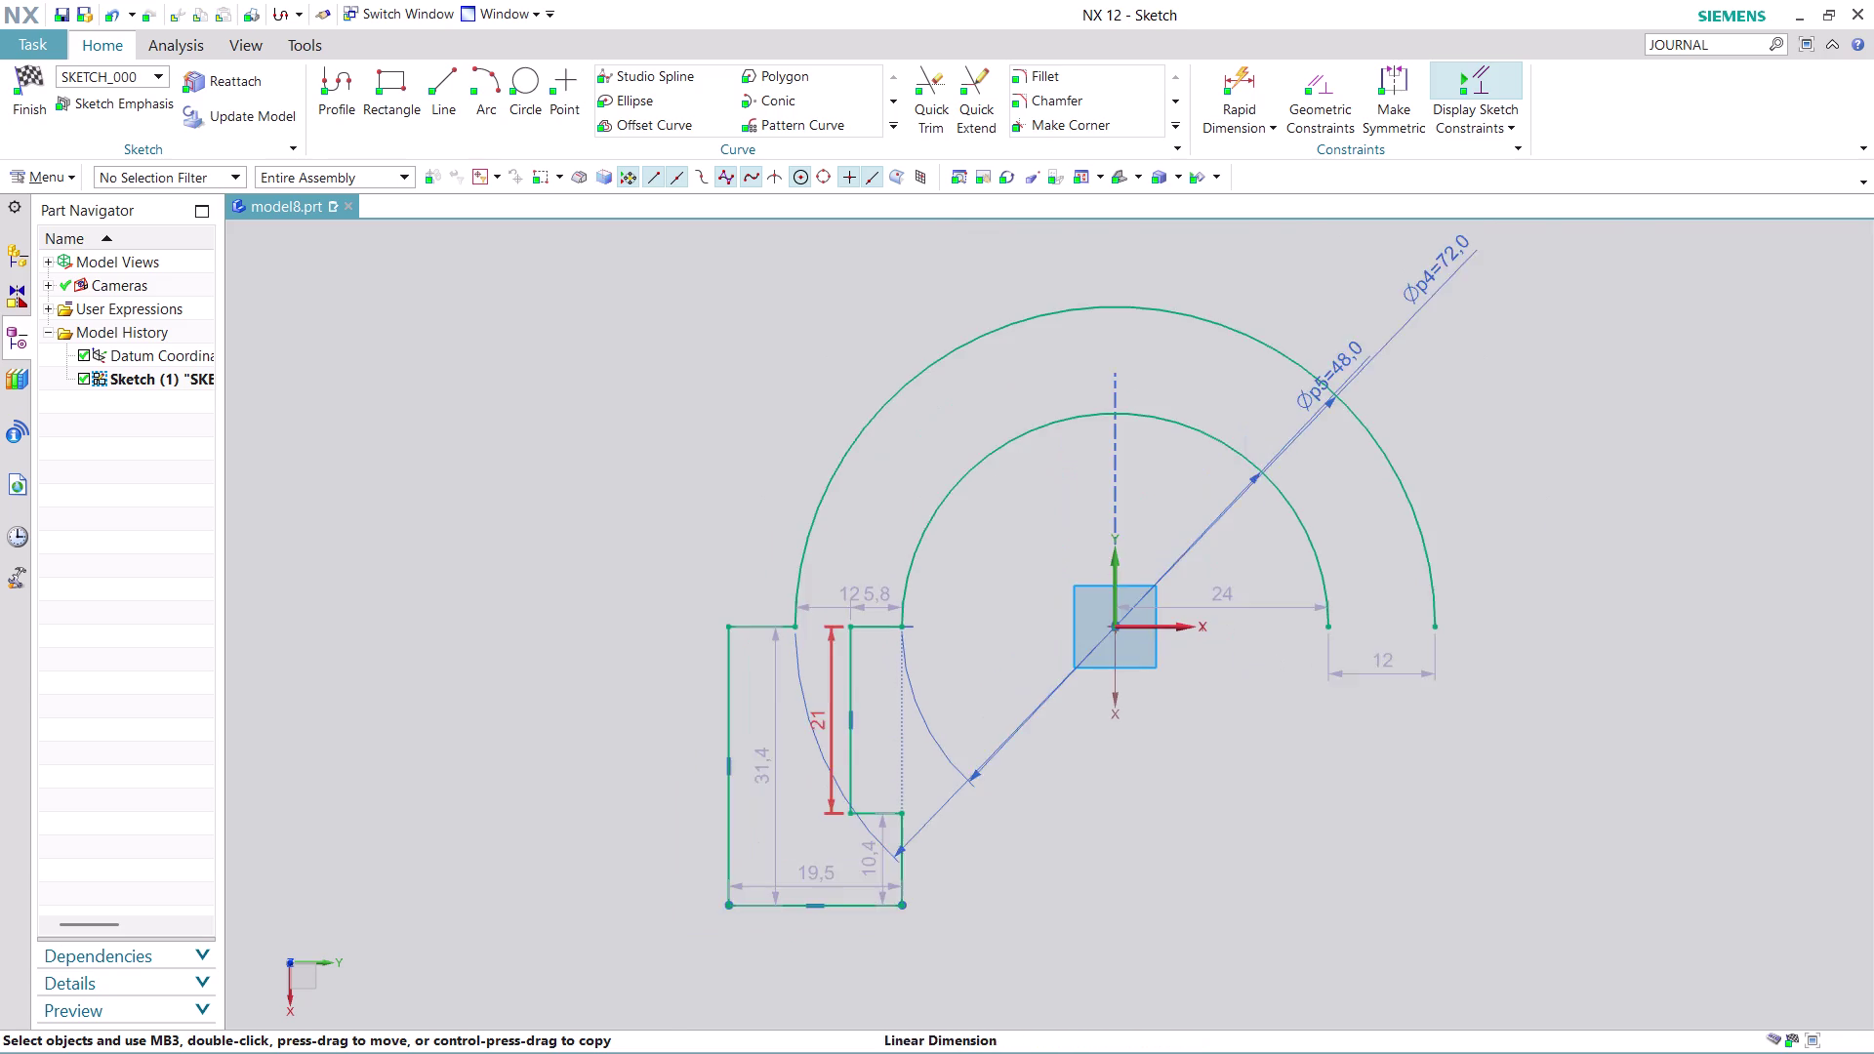
scroll(up, 3)
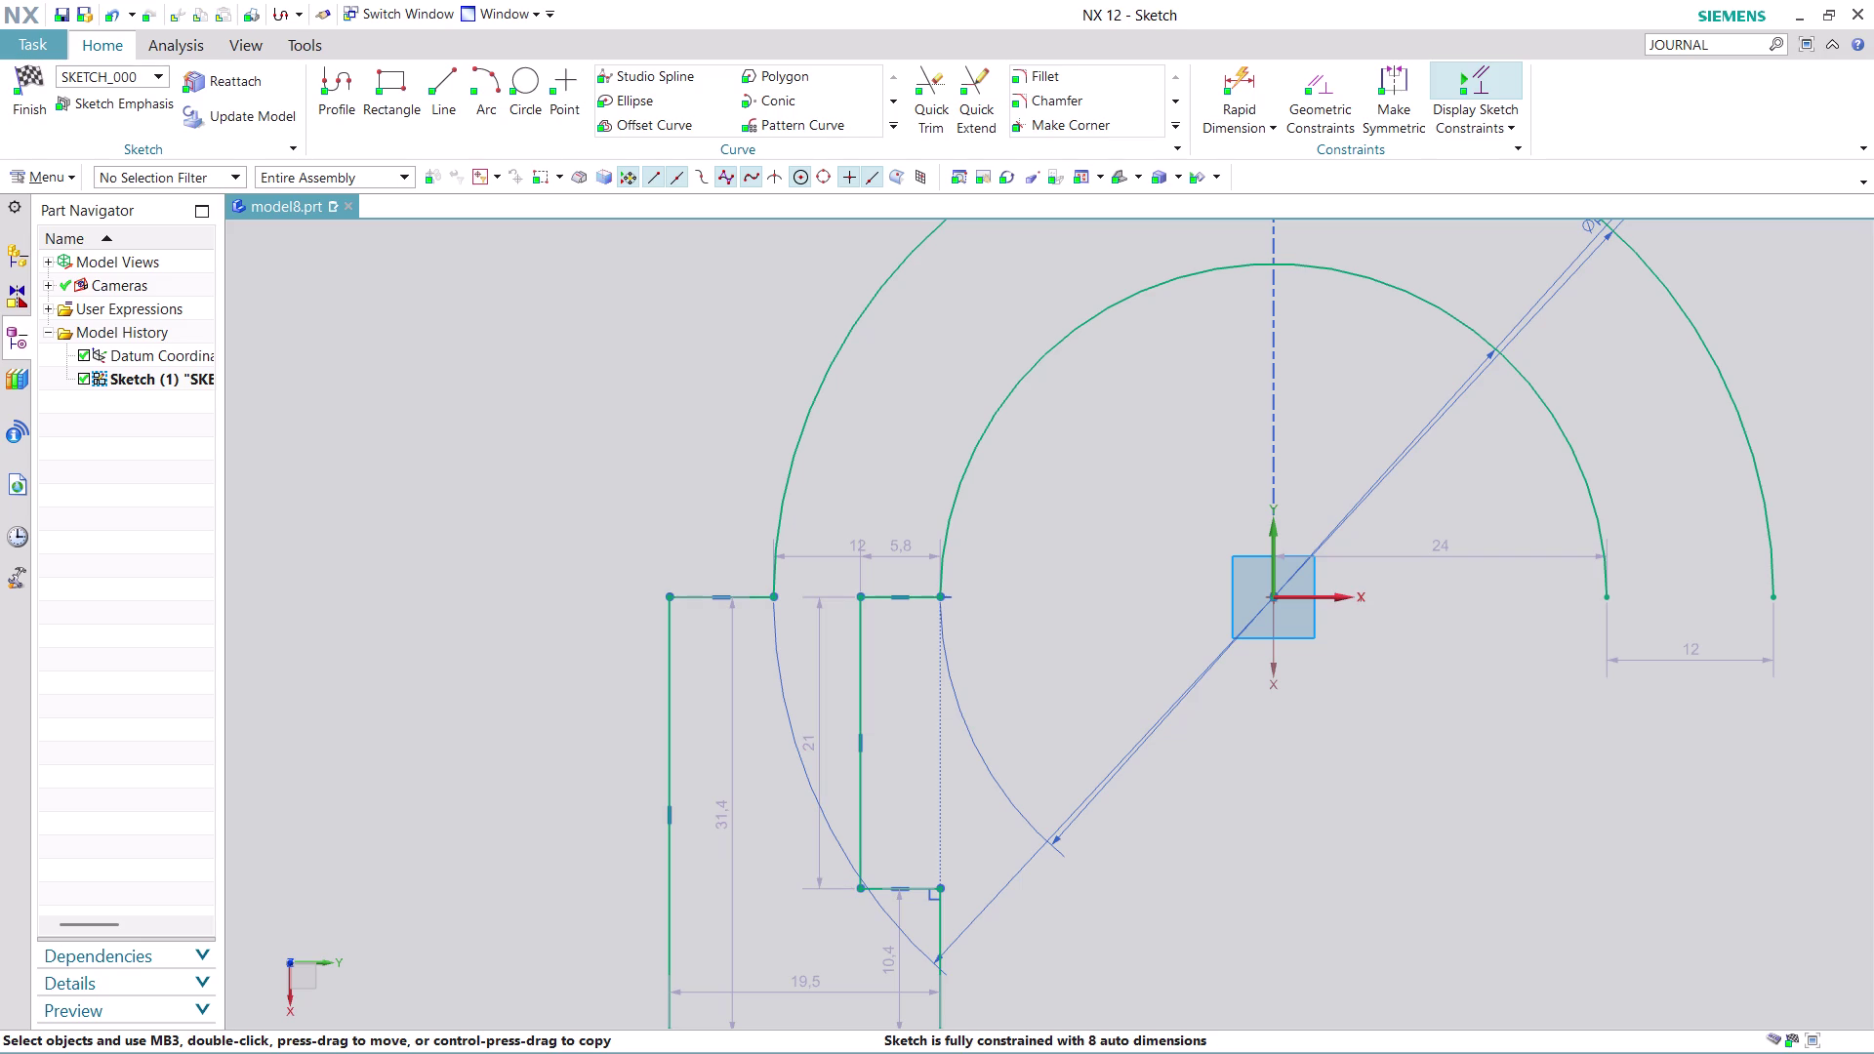
click(1250, 75)
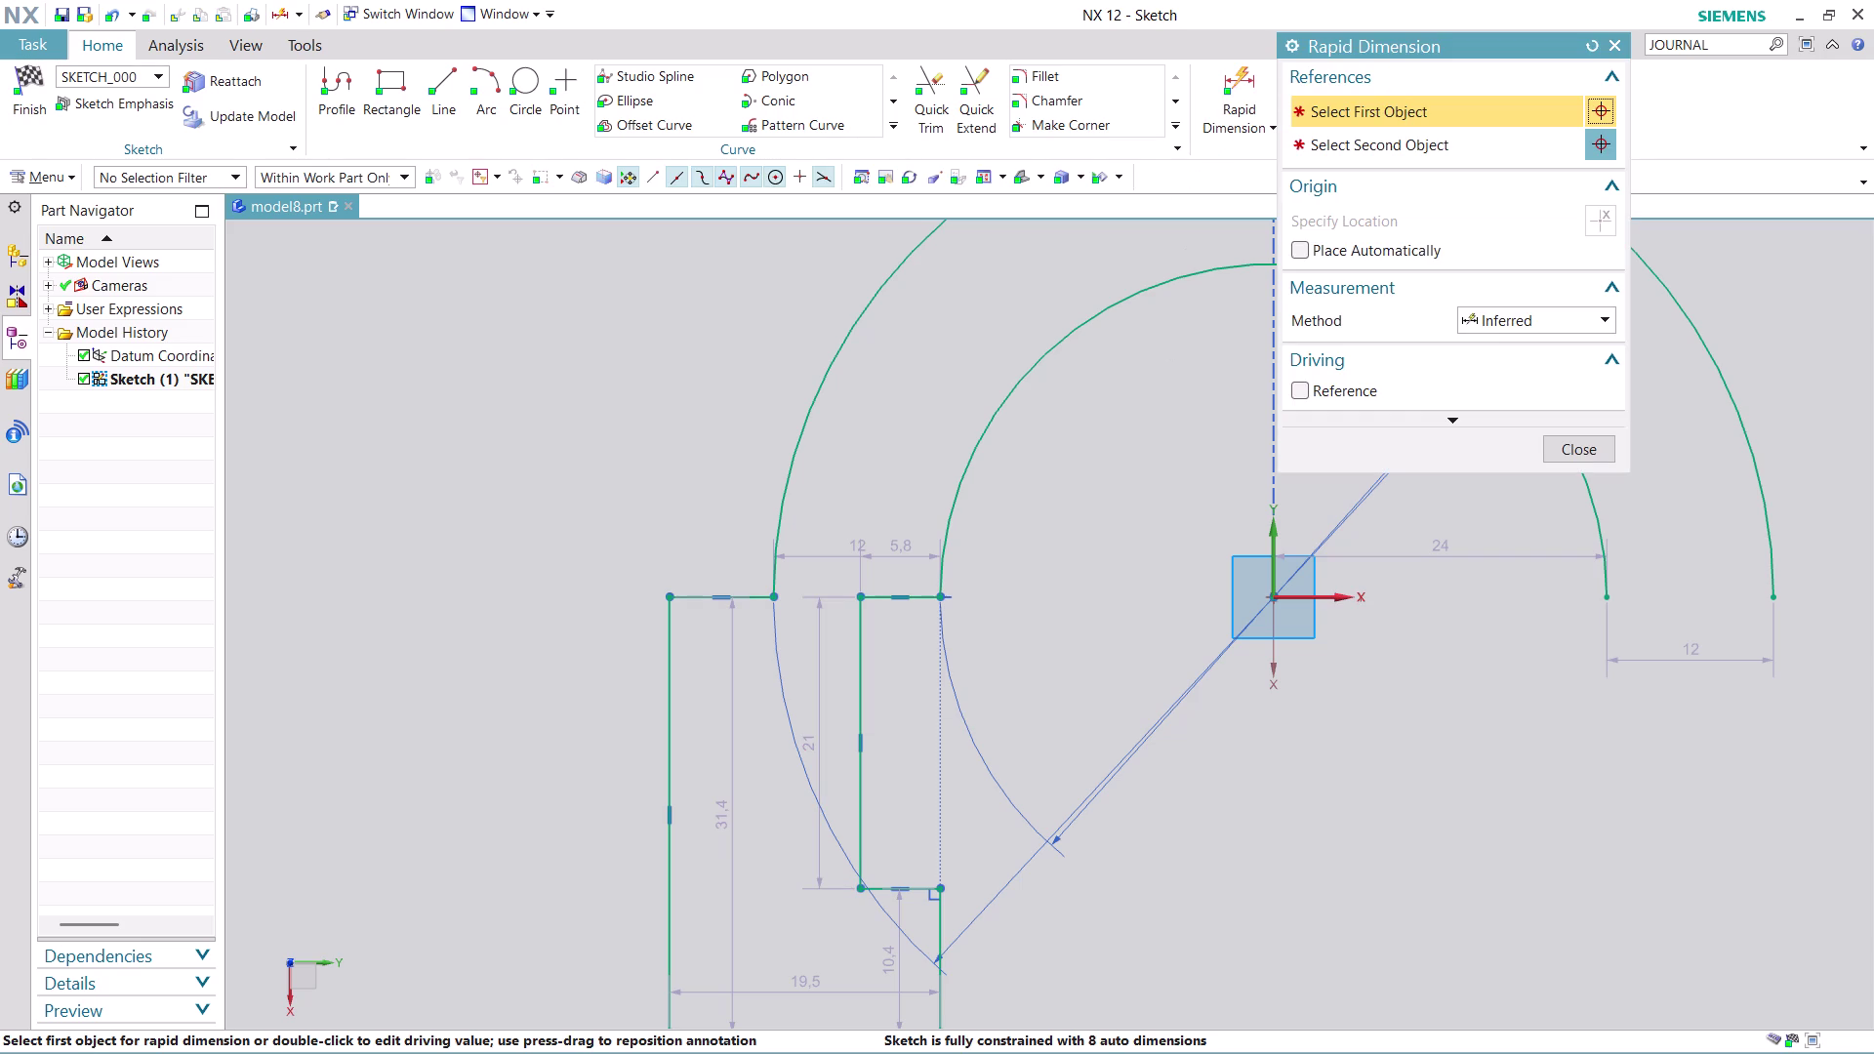
click(674, 660)
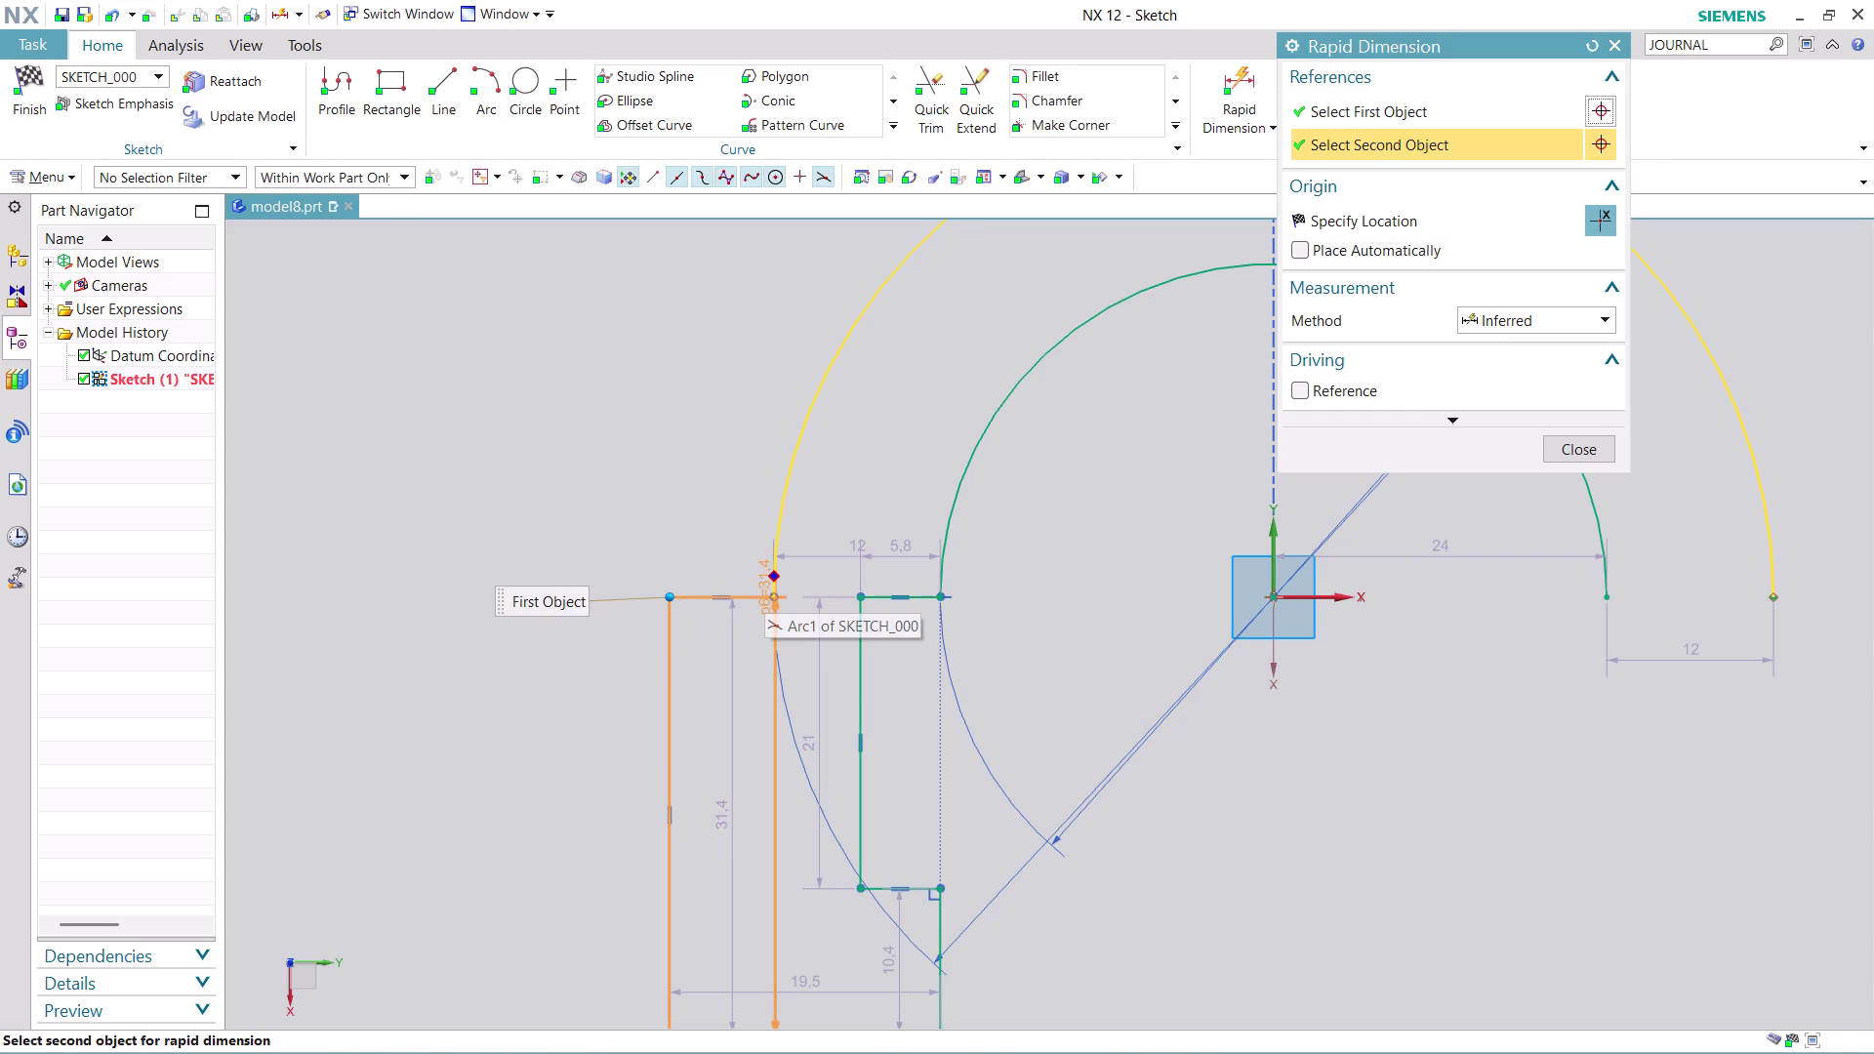
click(769, 576)
click(705, 528)
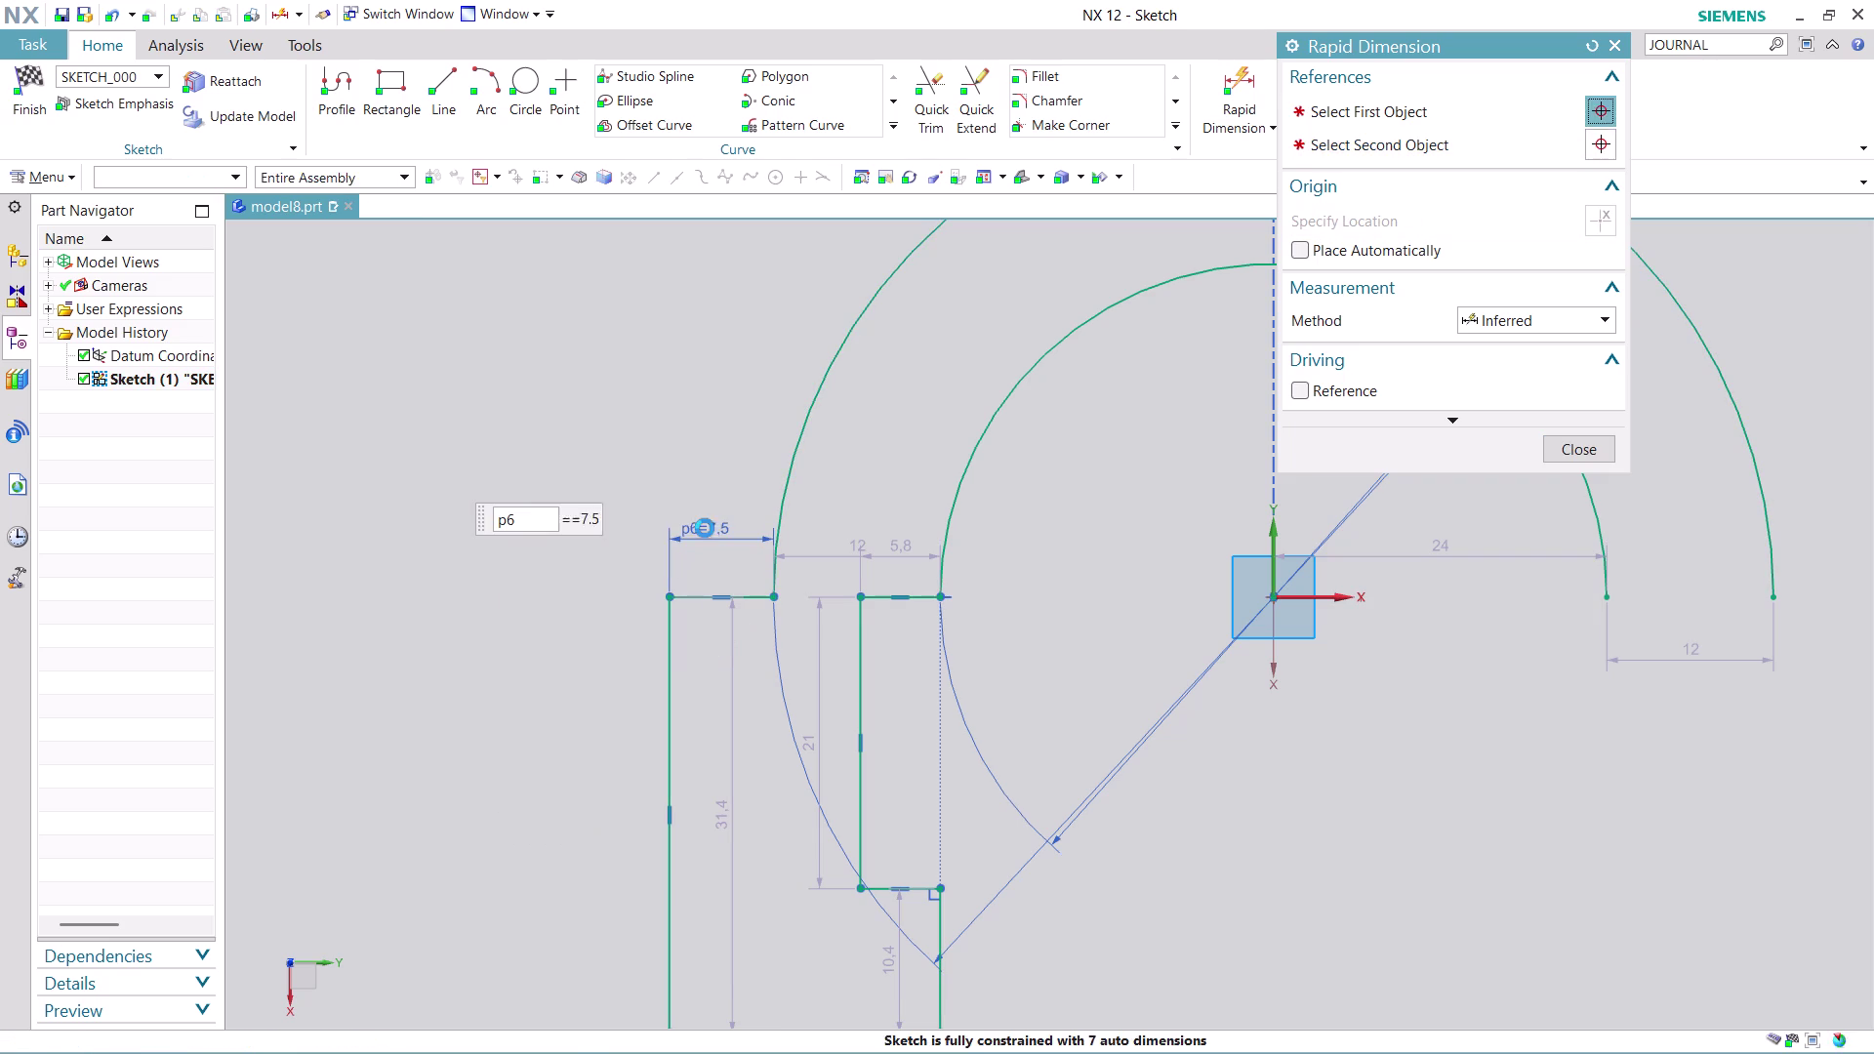
key(4)
key(Return)
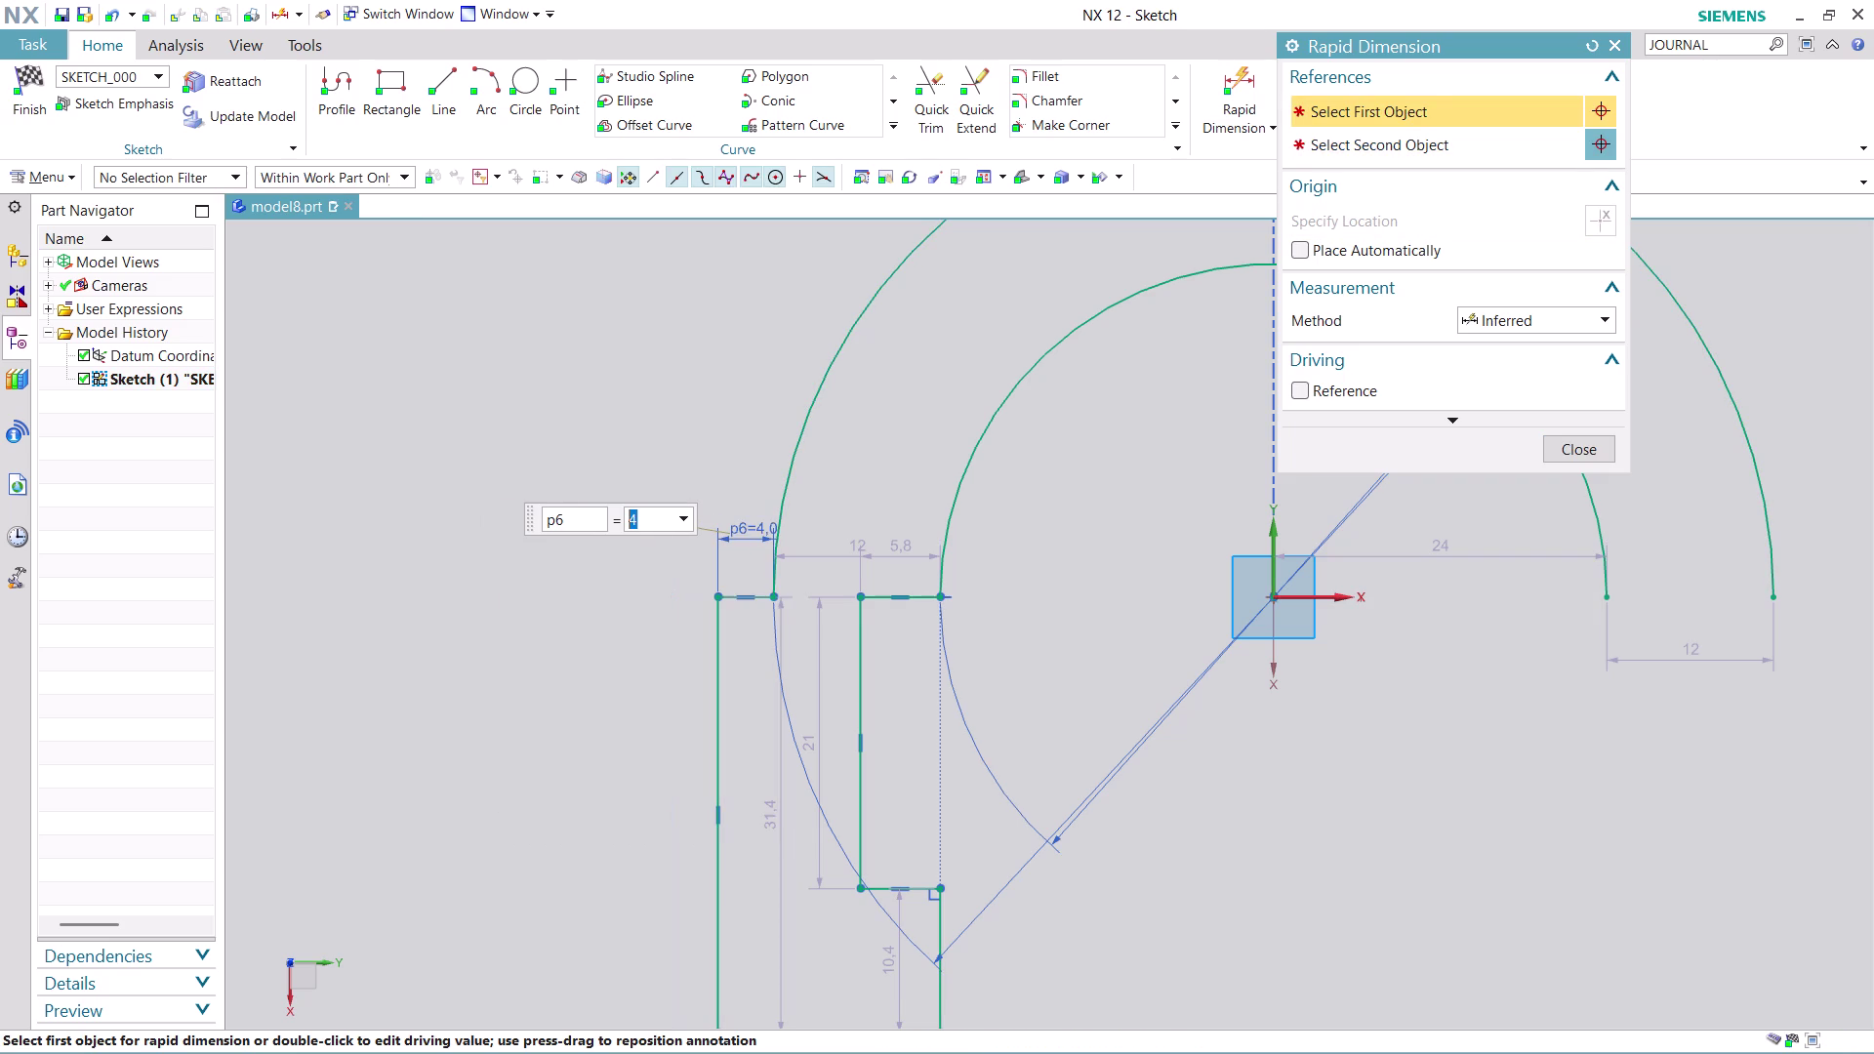
Try changing the leg's 31.4 height to 36, then undo it.
scroll(down, 3)
scroll(up, 3)
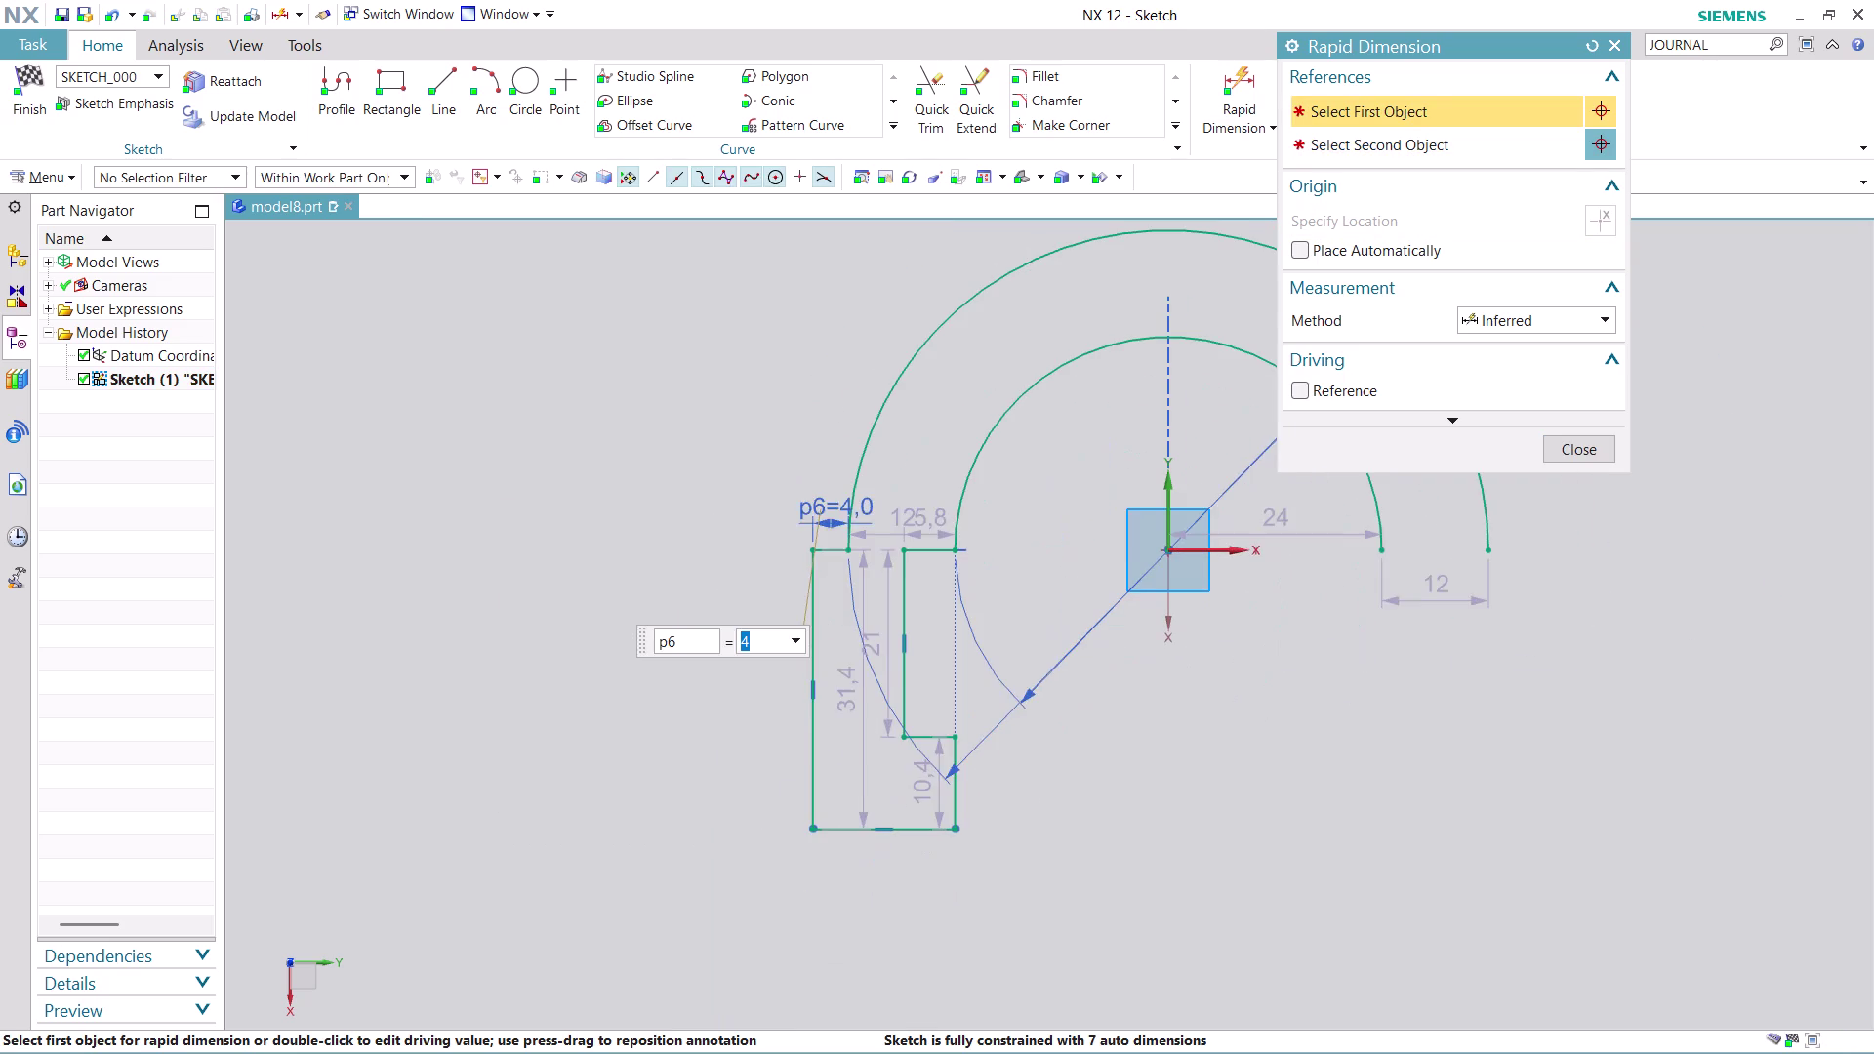
scroll(up, 3)
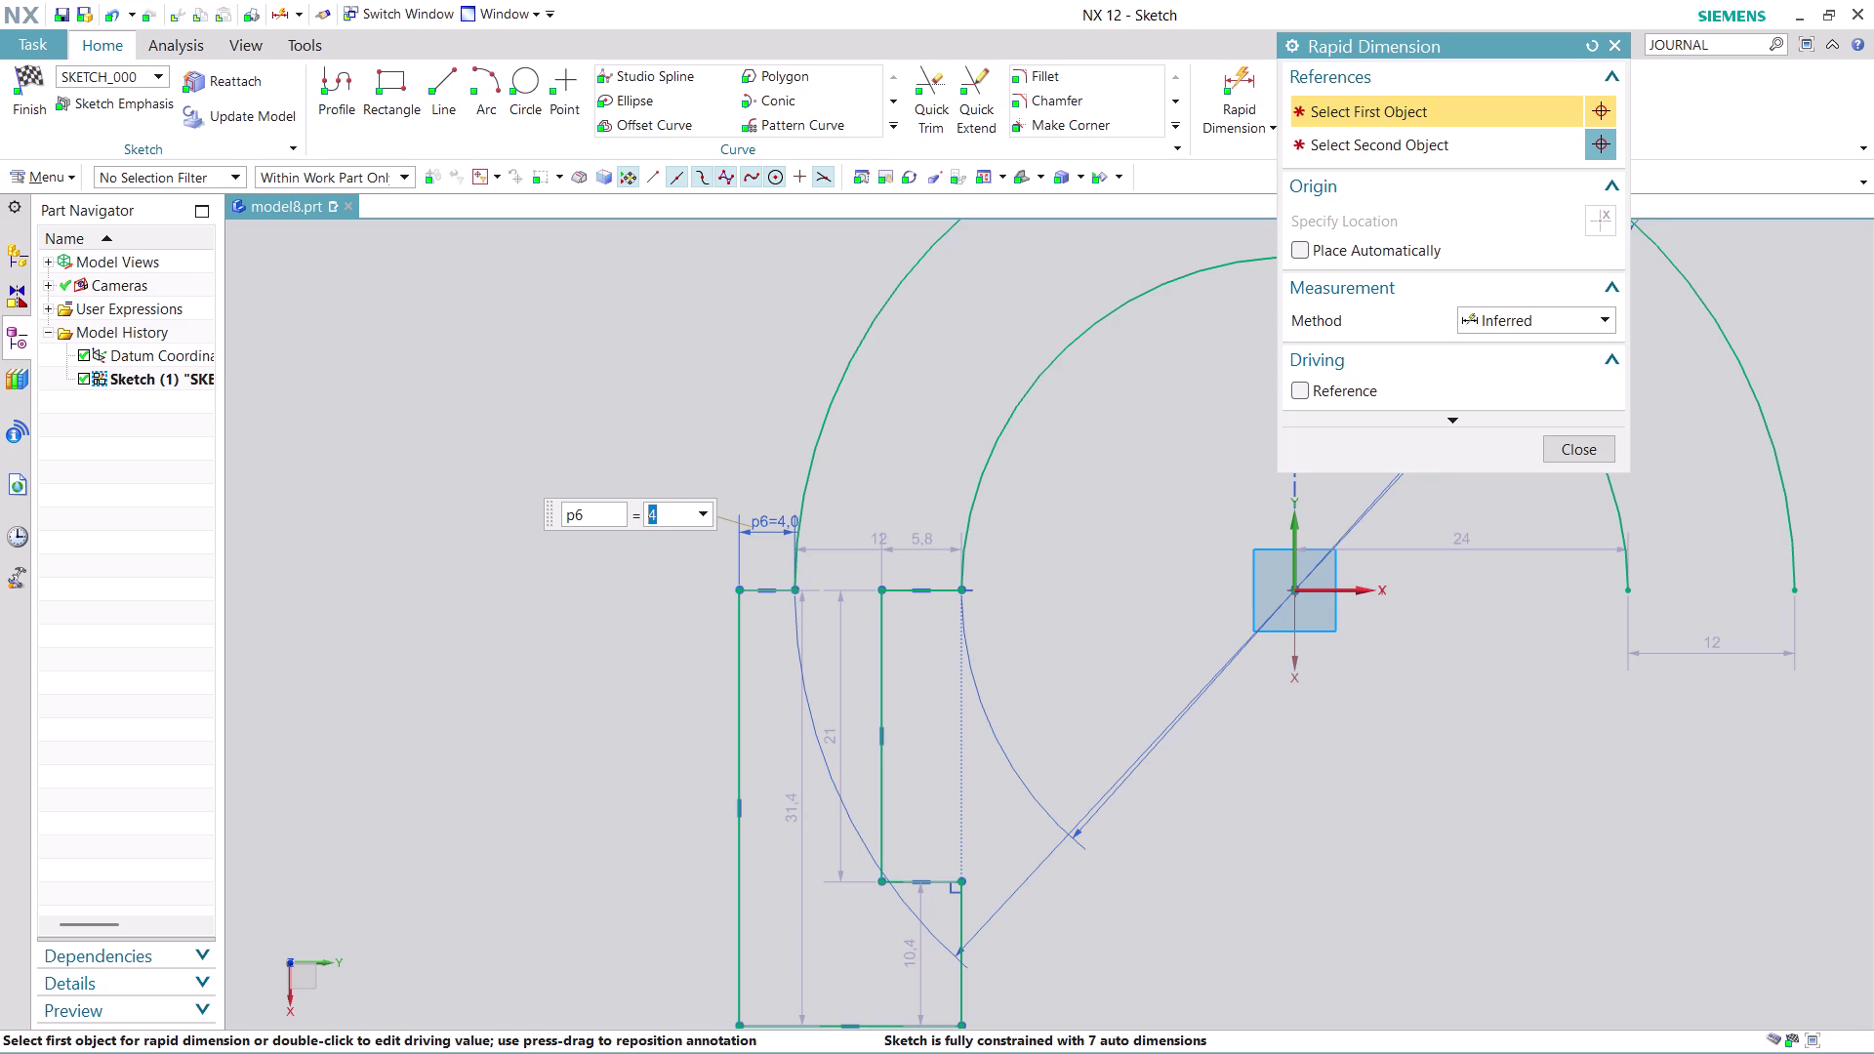
scroll(down, 3)
scroll(up, 3)
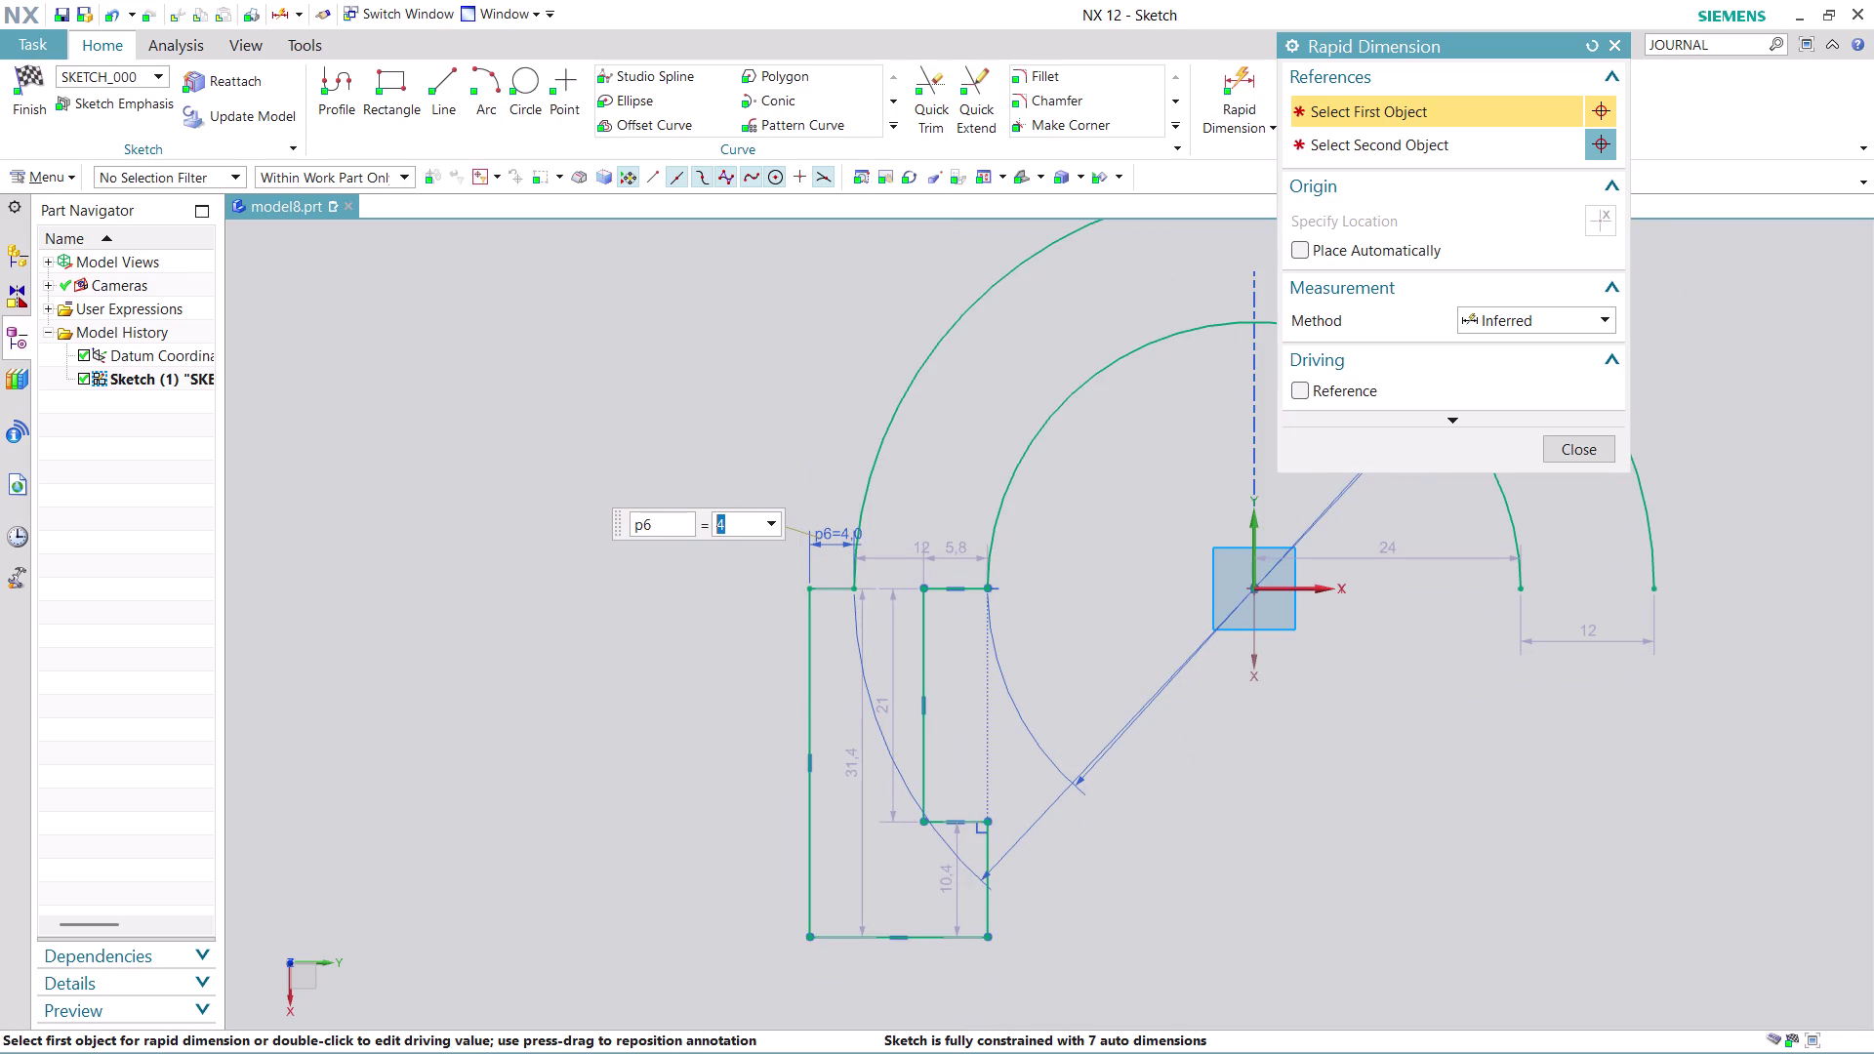
drag(863, 753, 680, 790)
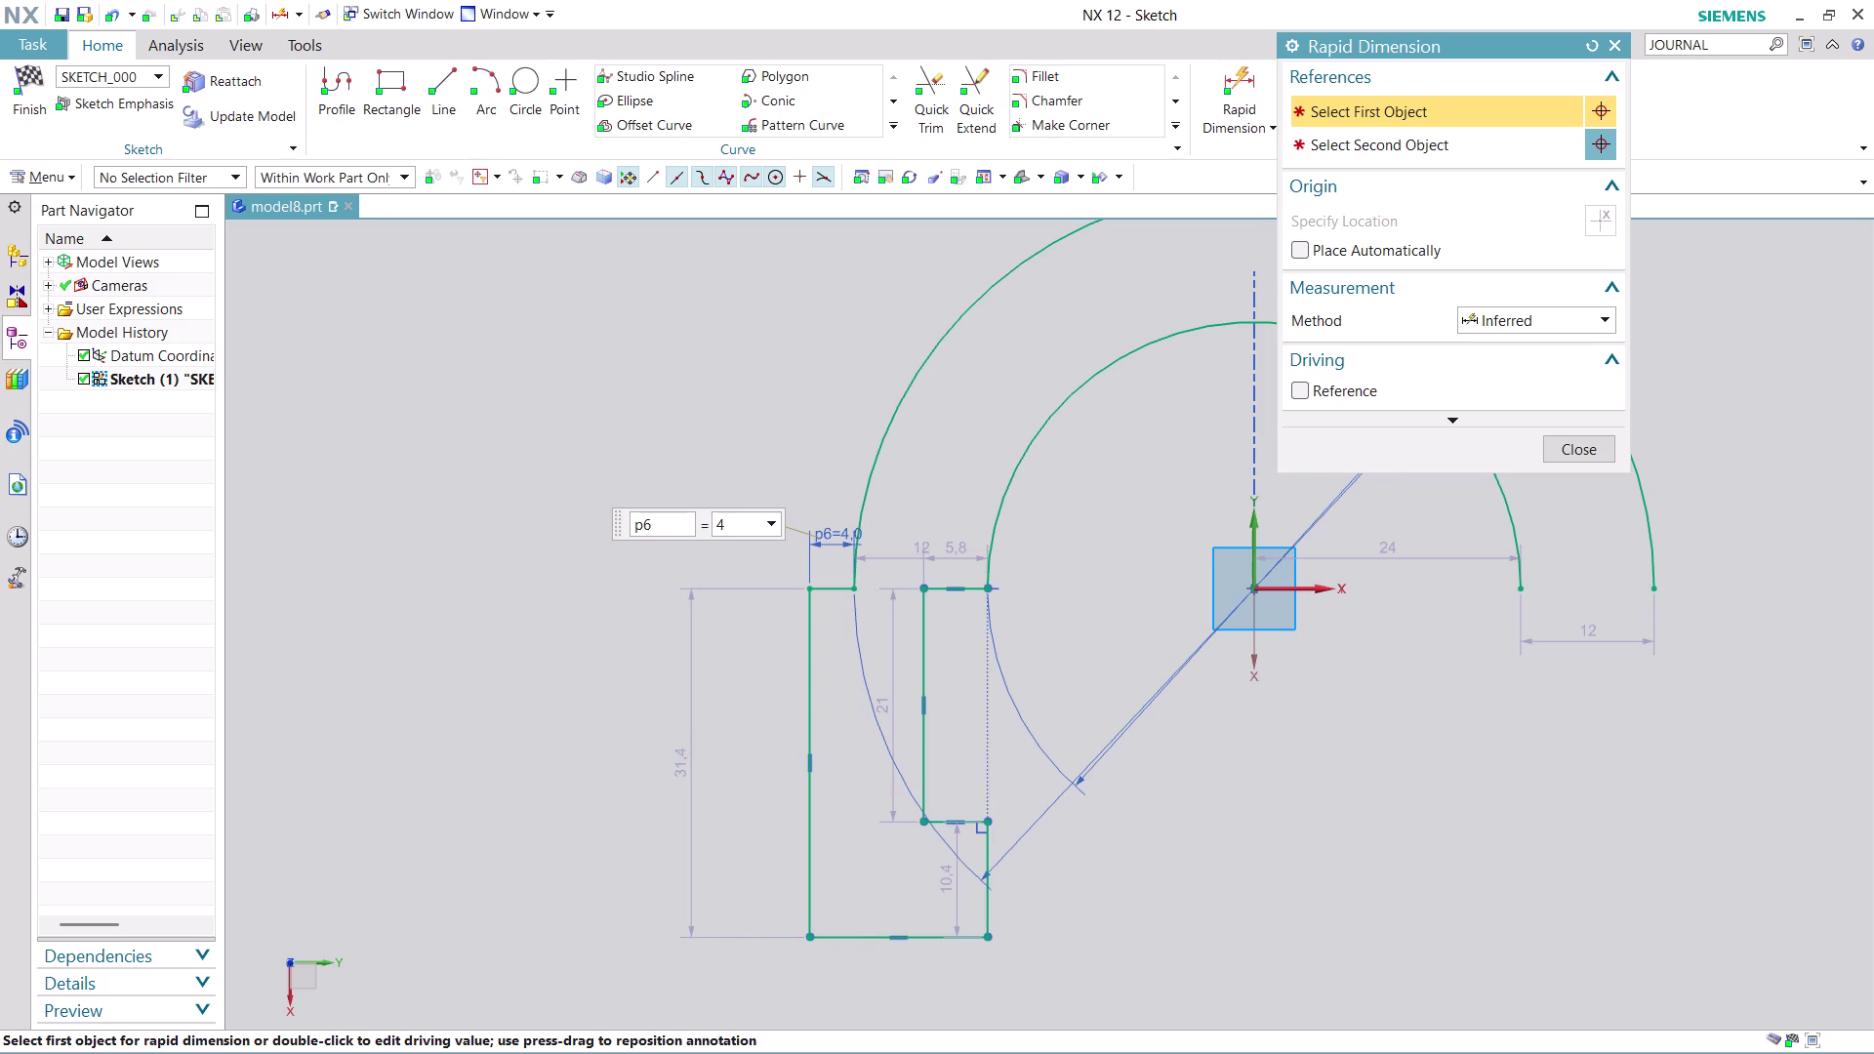
double_click(690, 766)
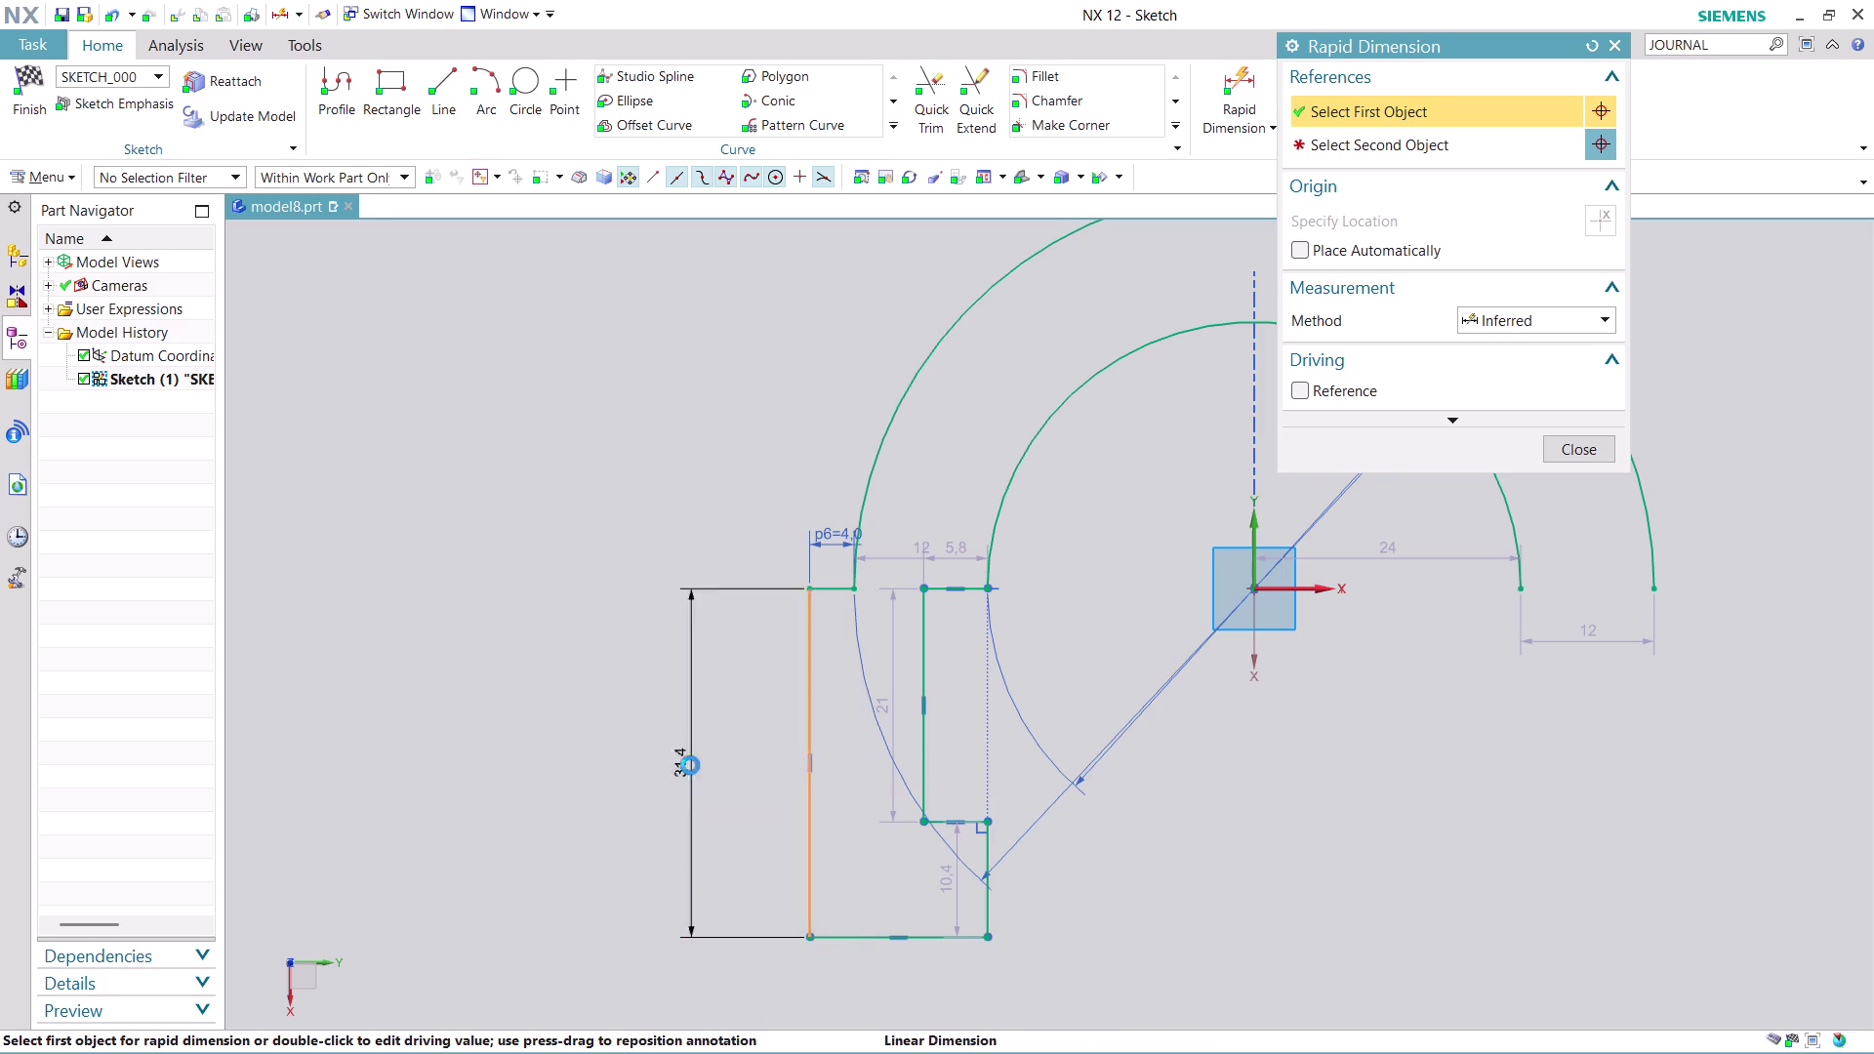
text(36)
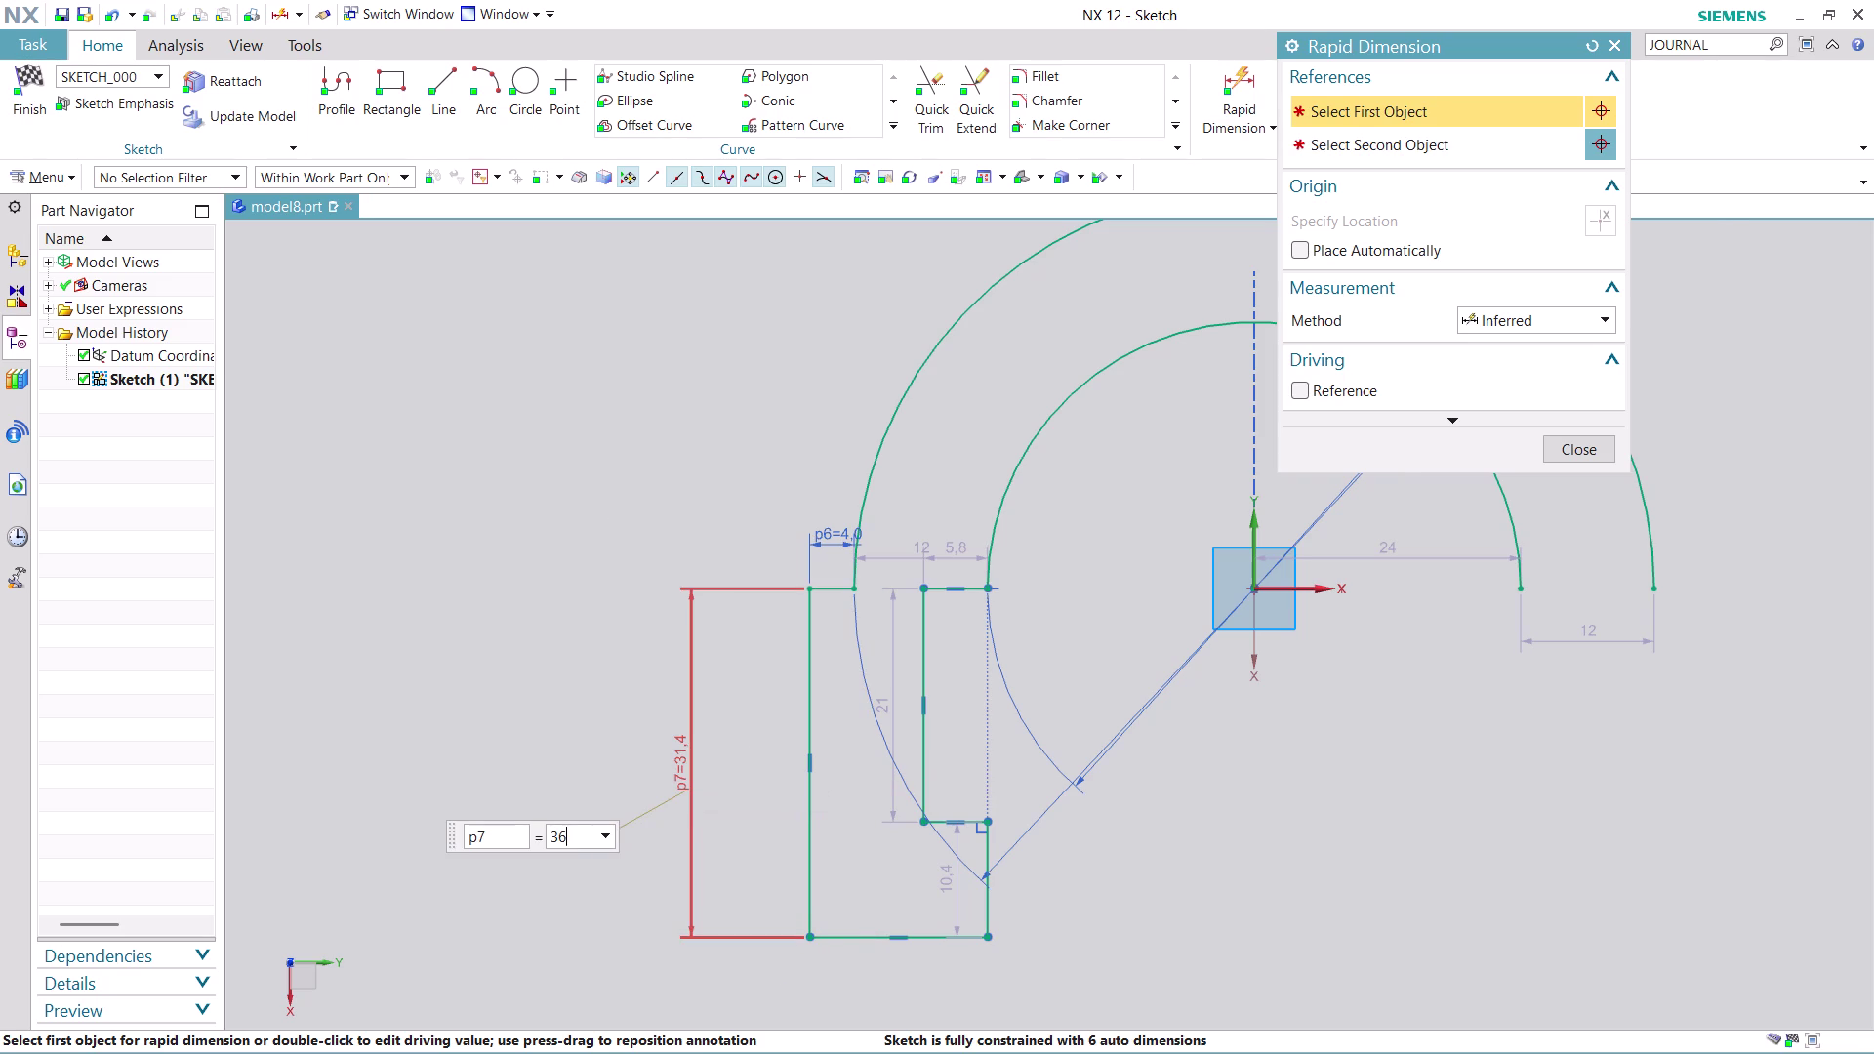
key(Return)
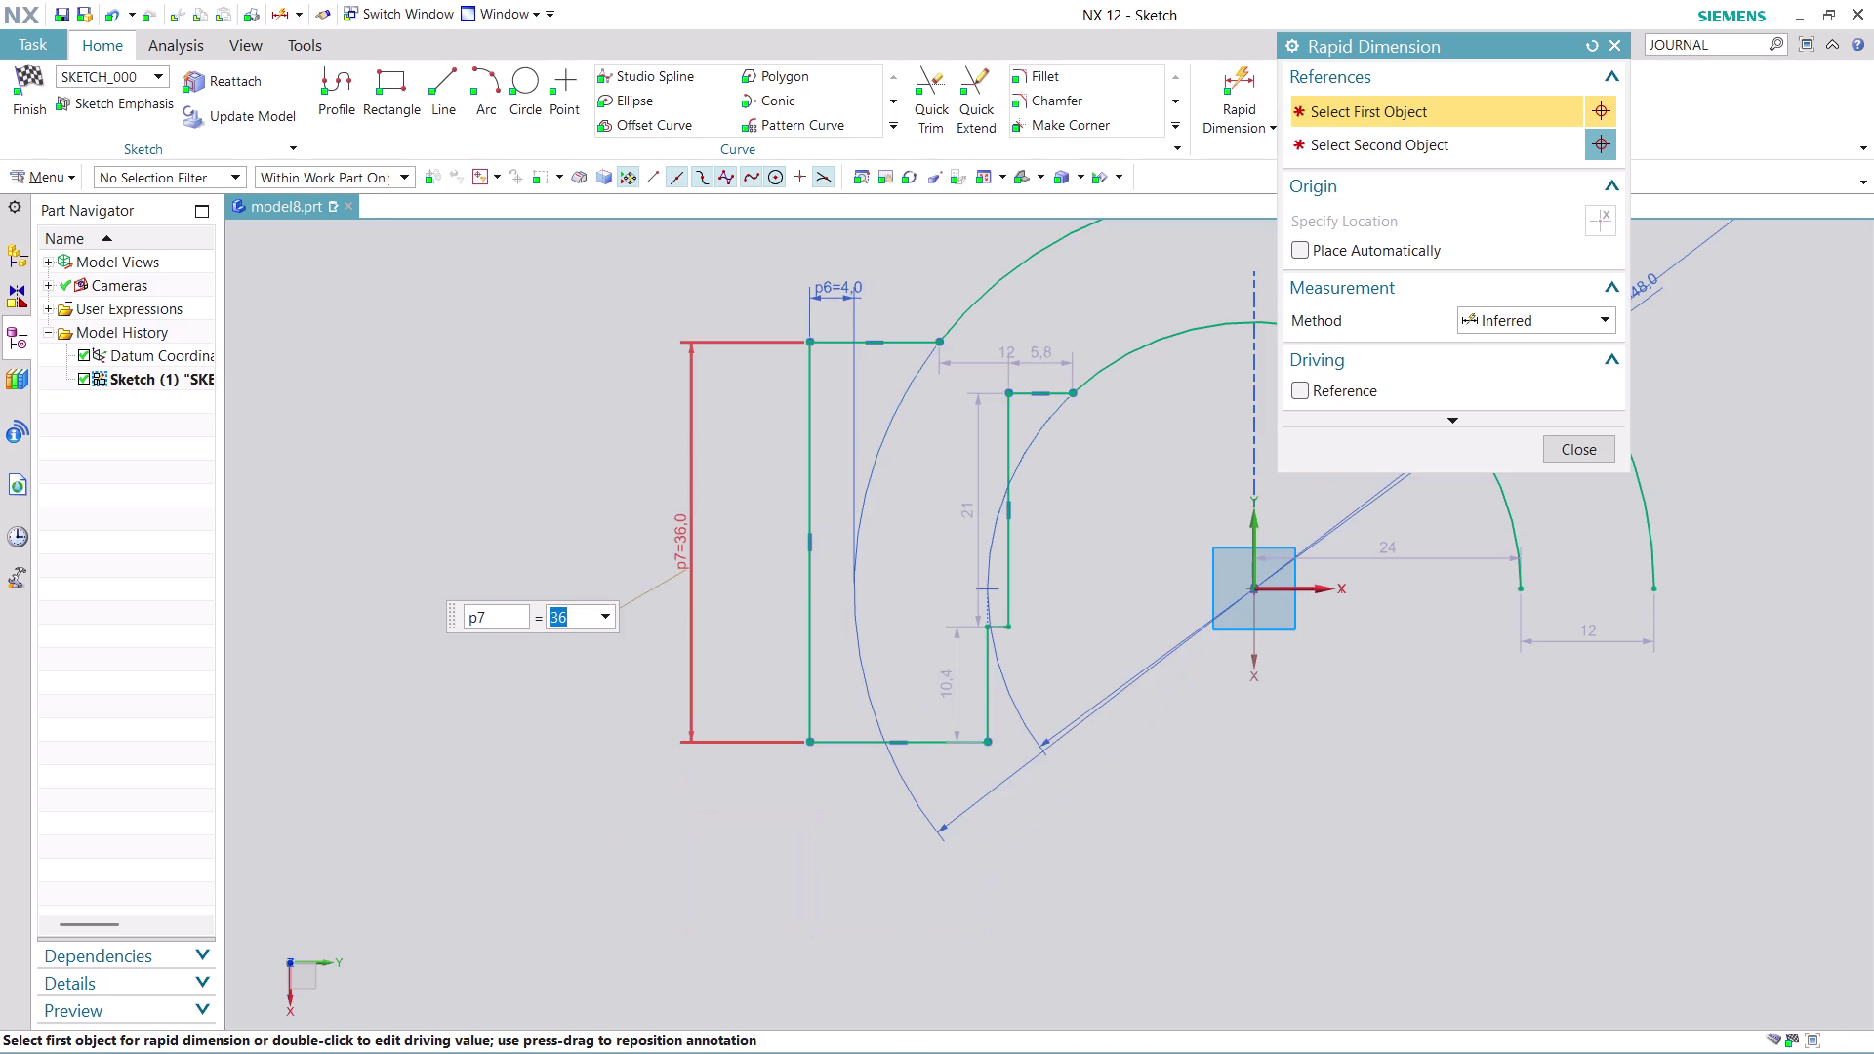
key(ctrl+z)
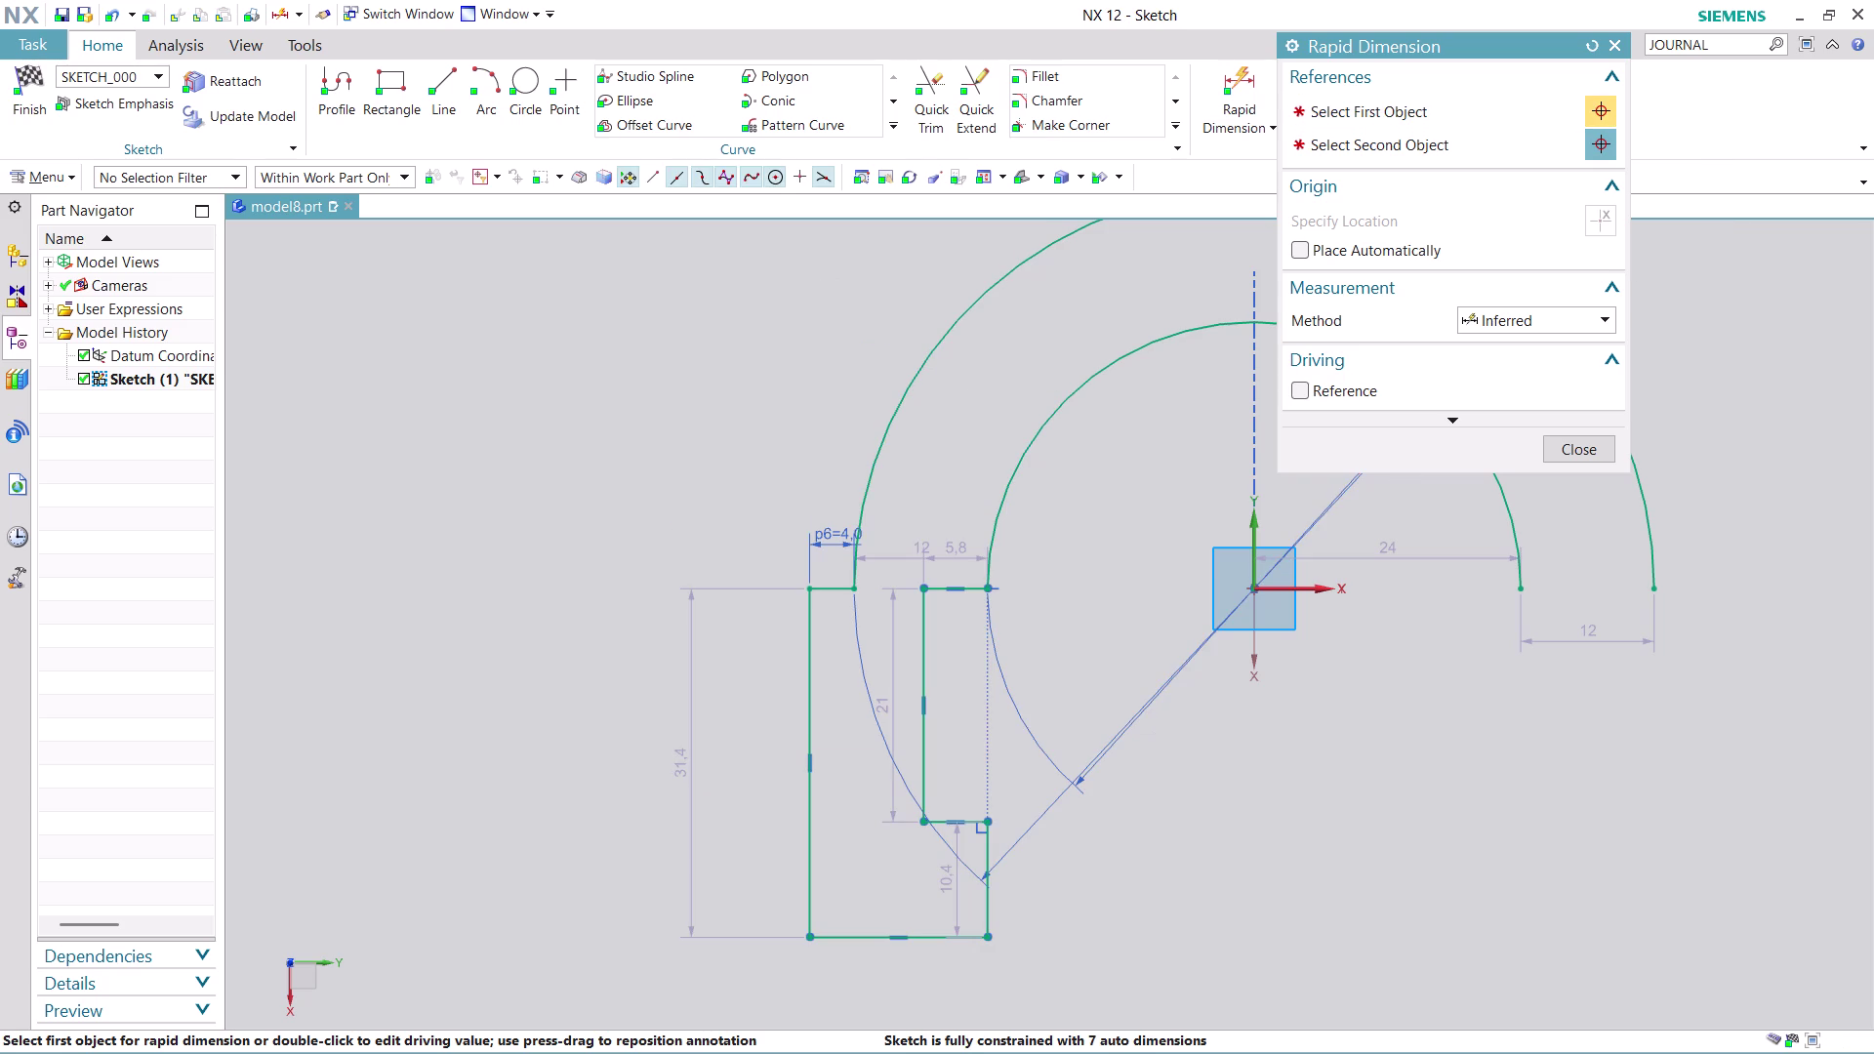
key(Escape)
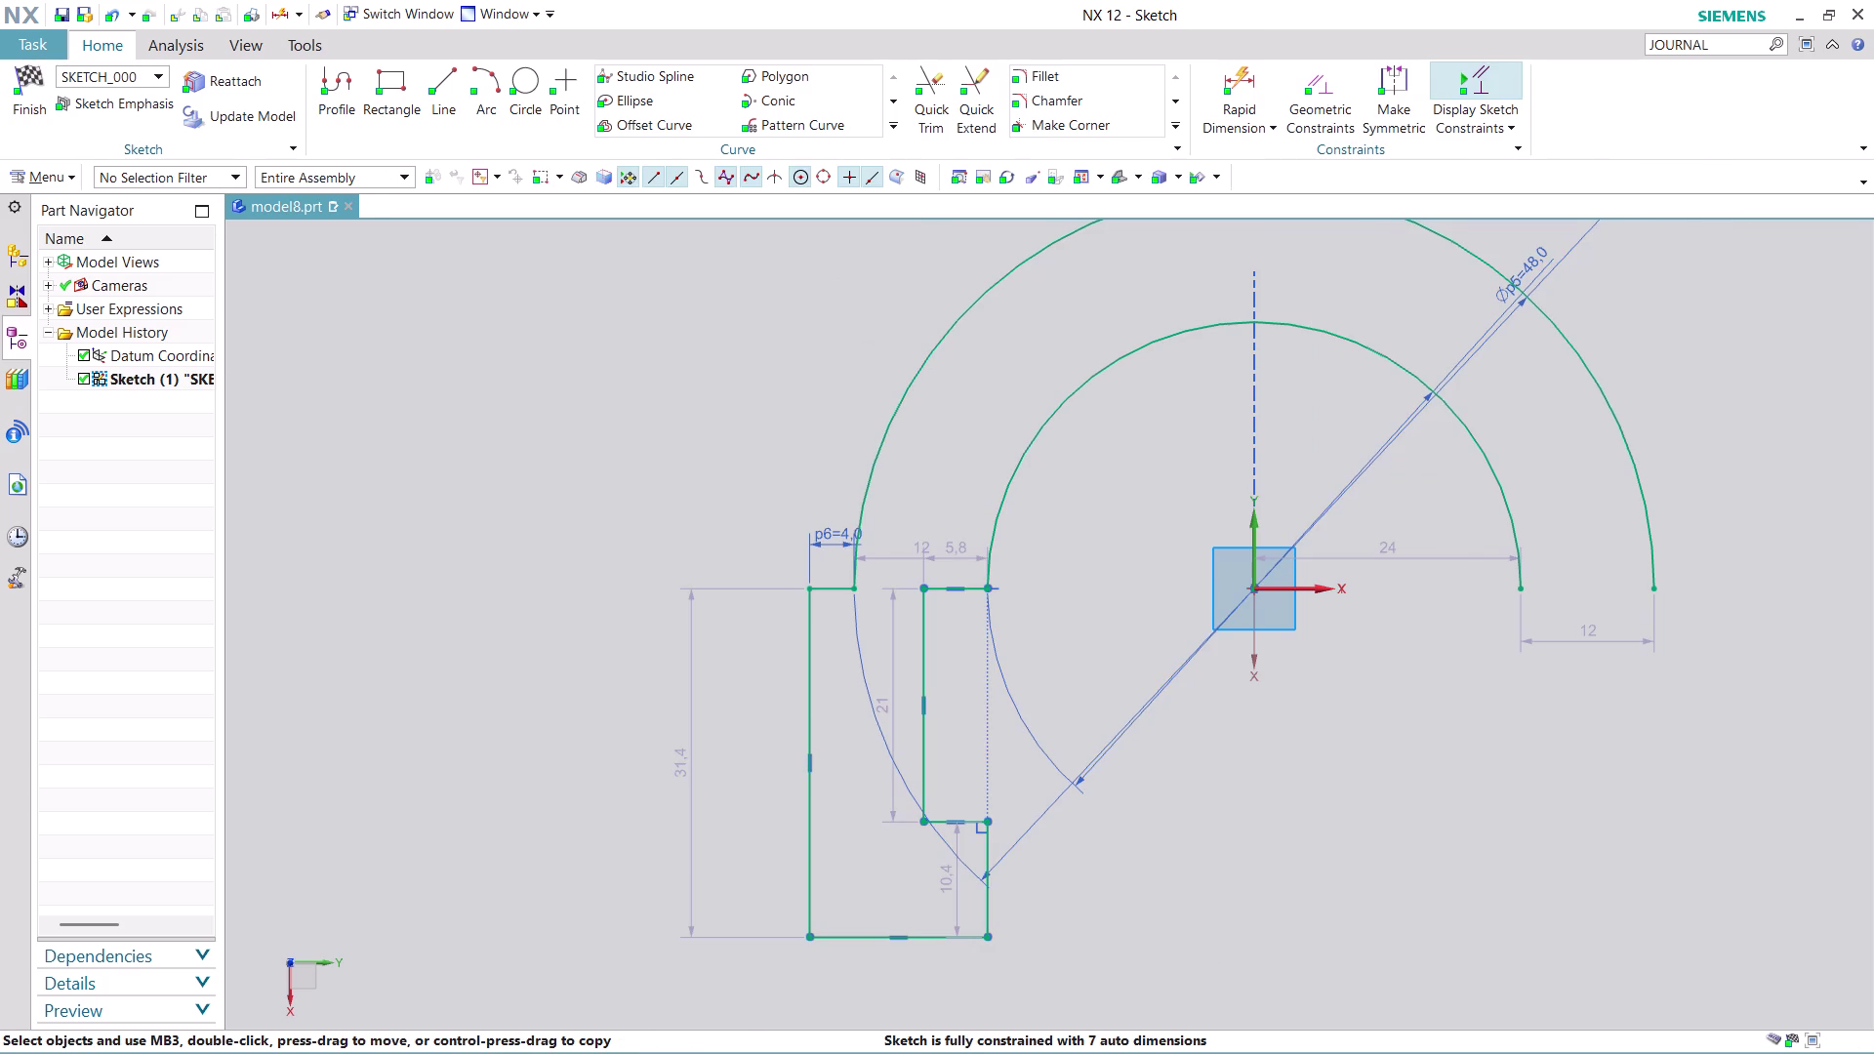
scroll(up, 3)
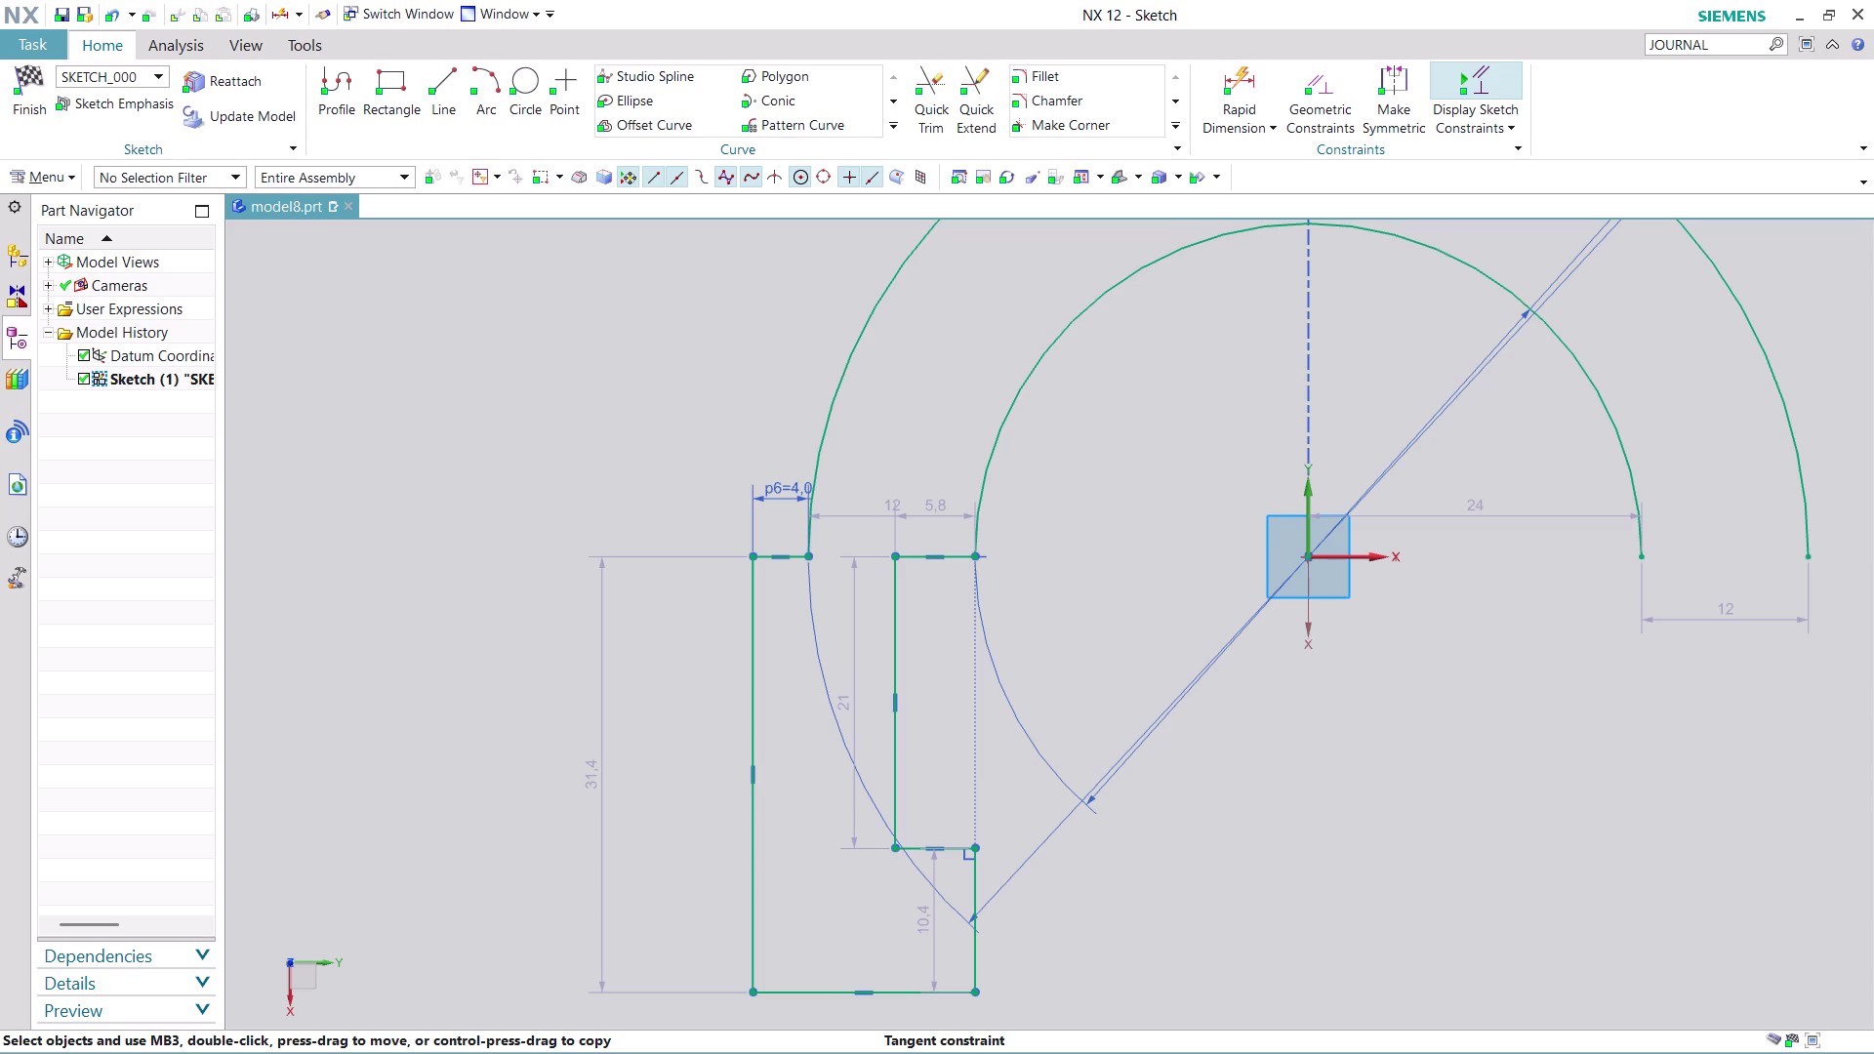
Dimension the inner step's top corner to the bottom edge as 36 mm.
click(1236, 73)
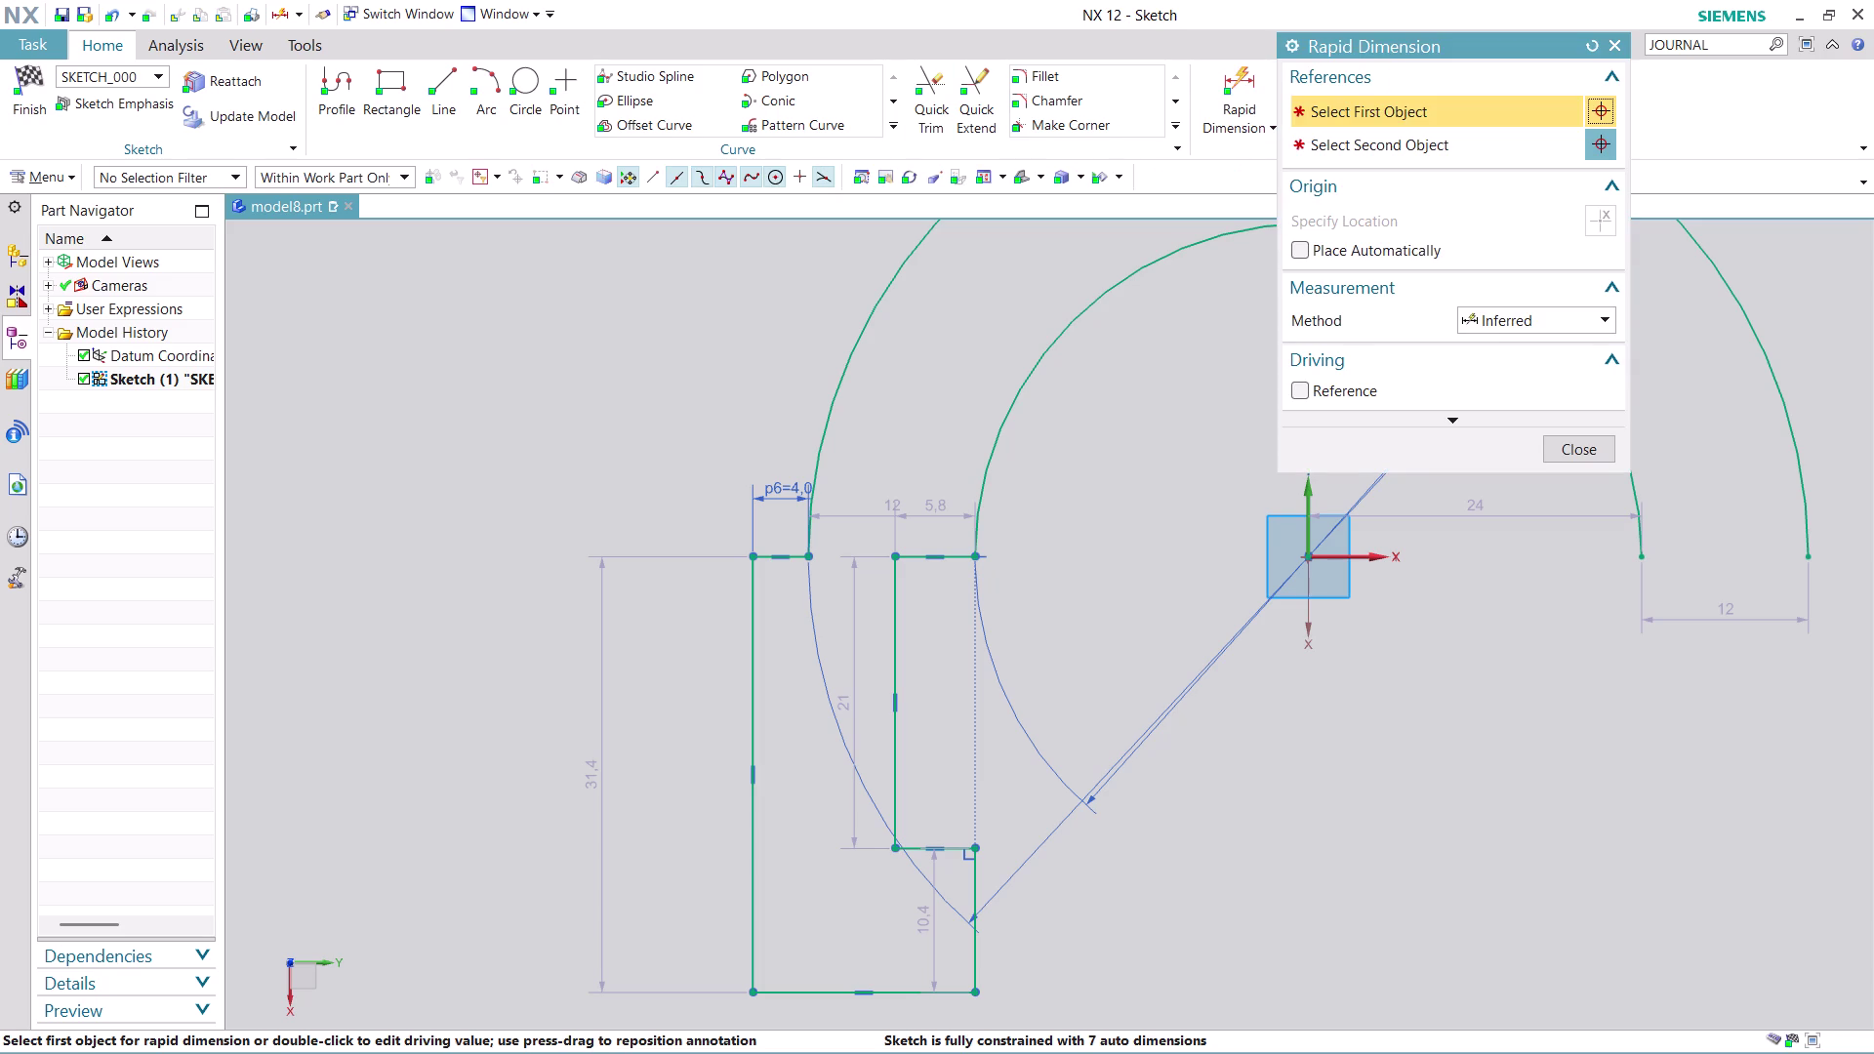
click(970, 558)
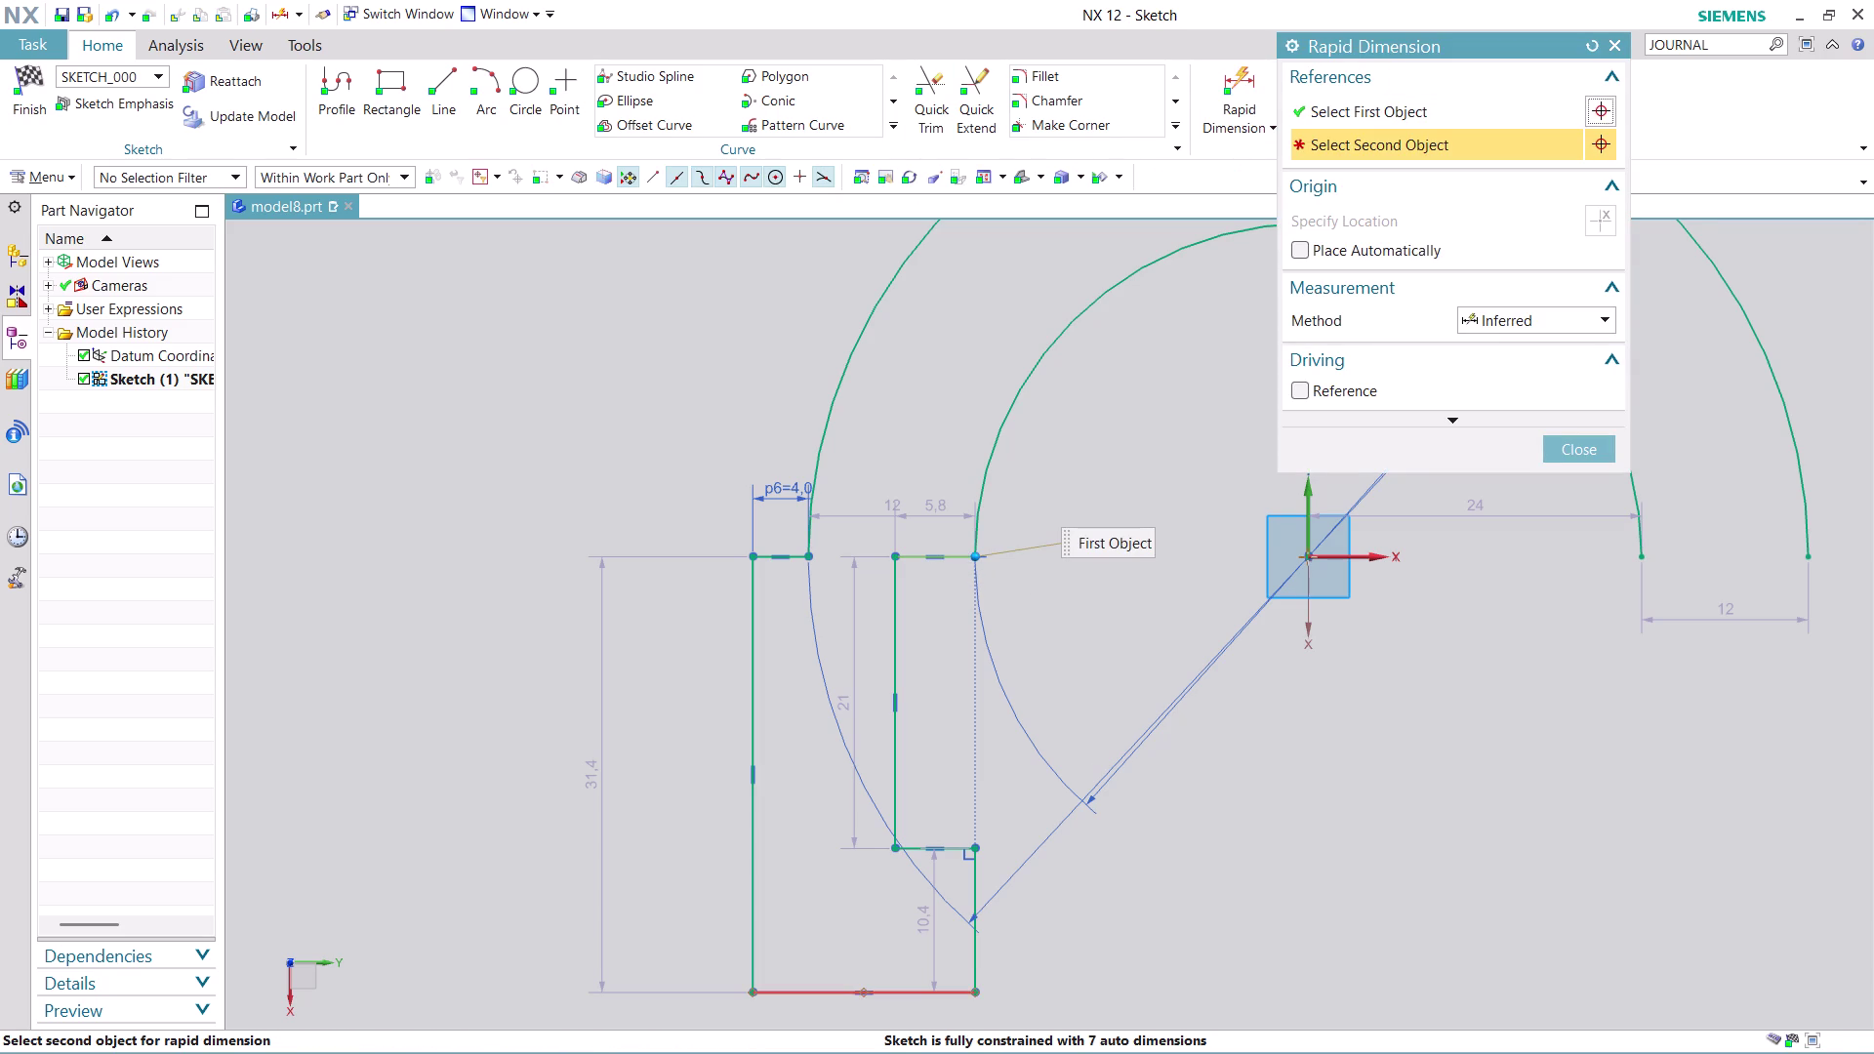
click(904, 997)
click(1183, 927)
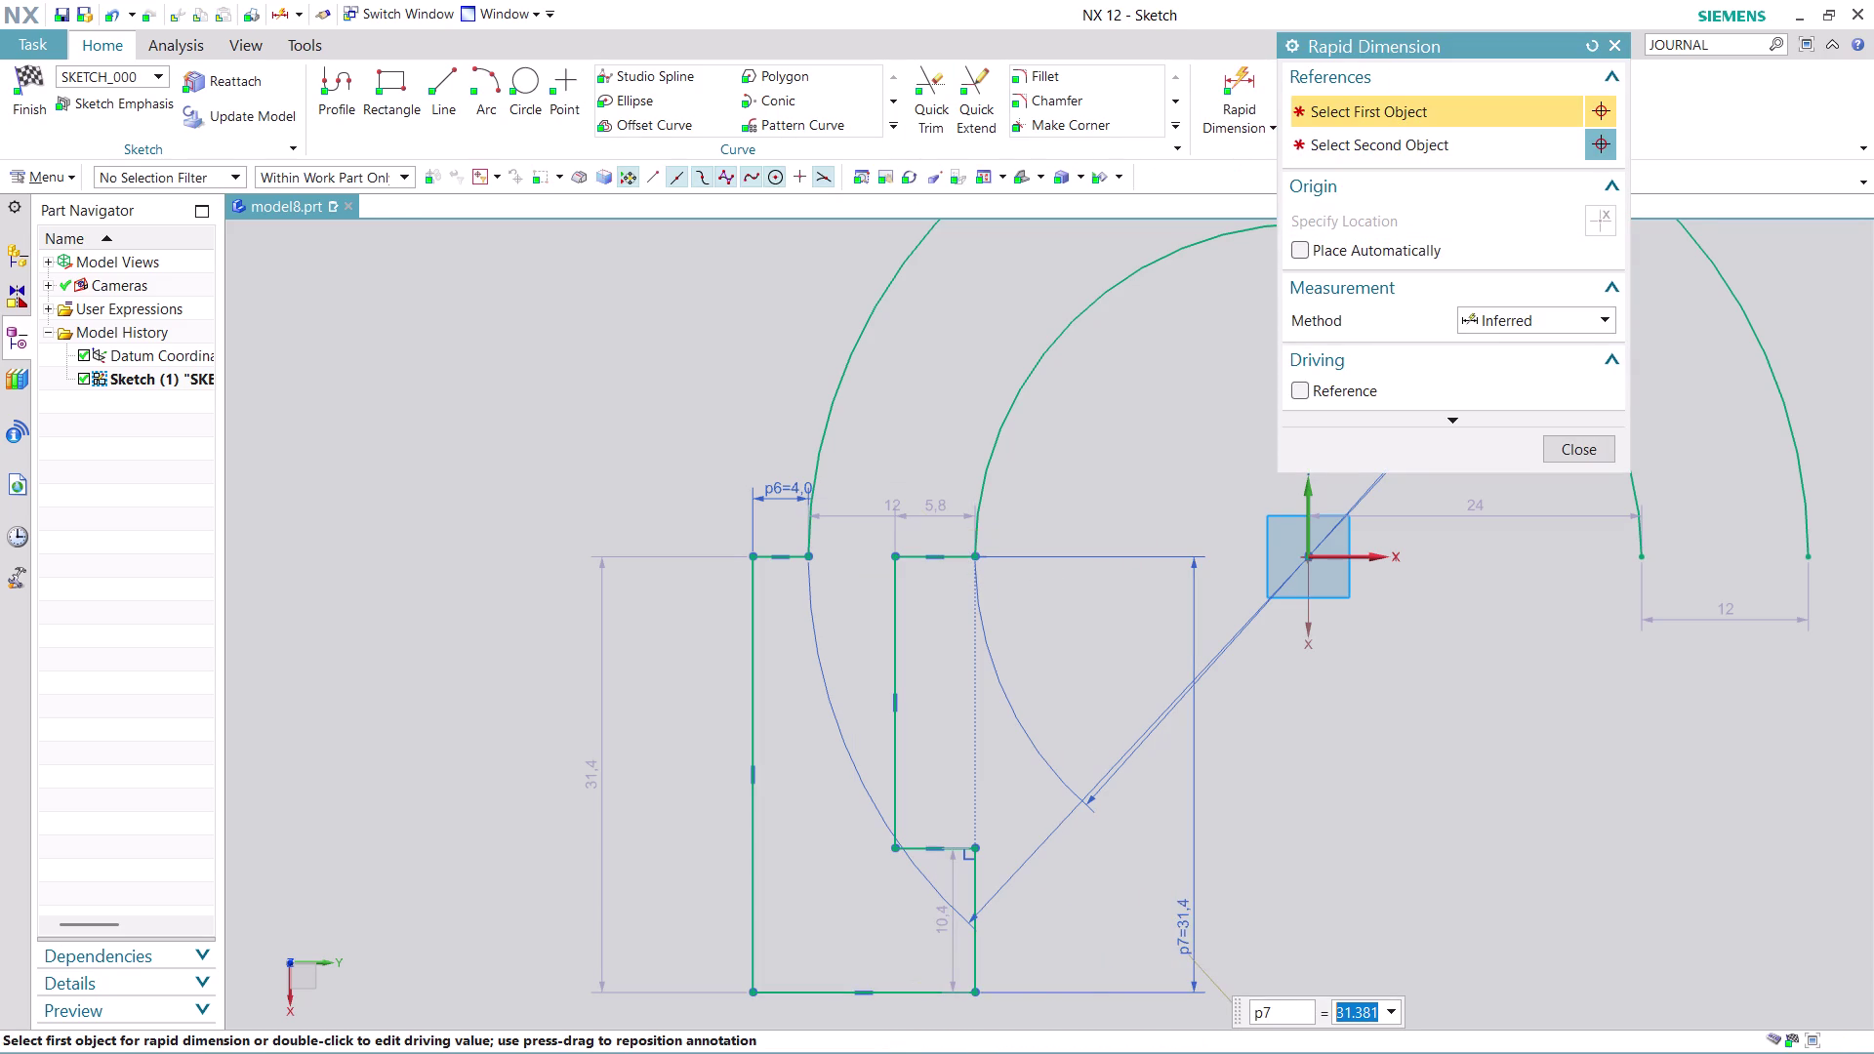
text(36)
key(Return)
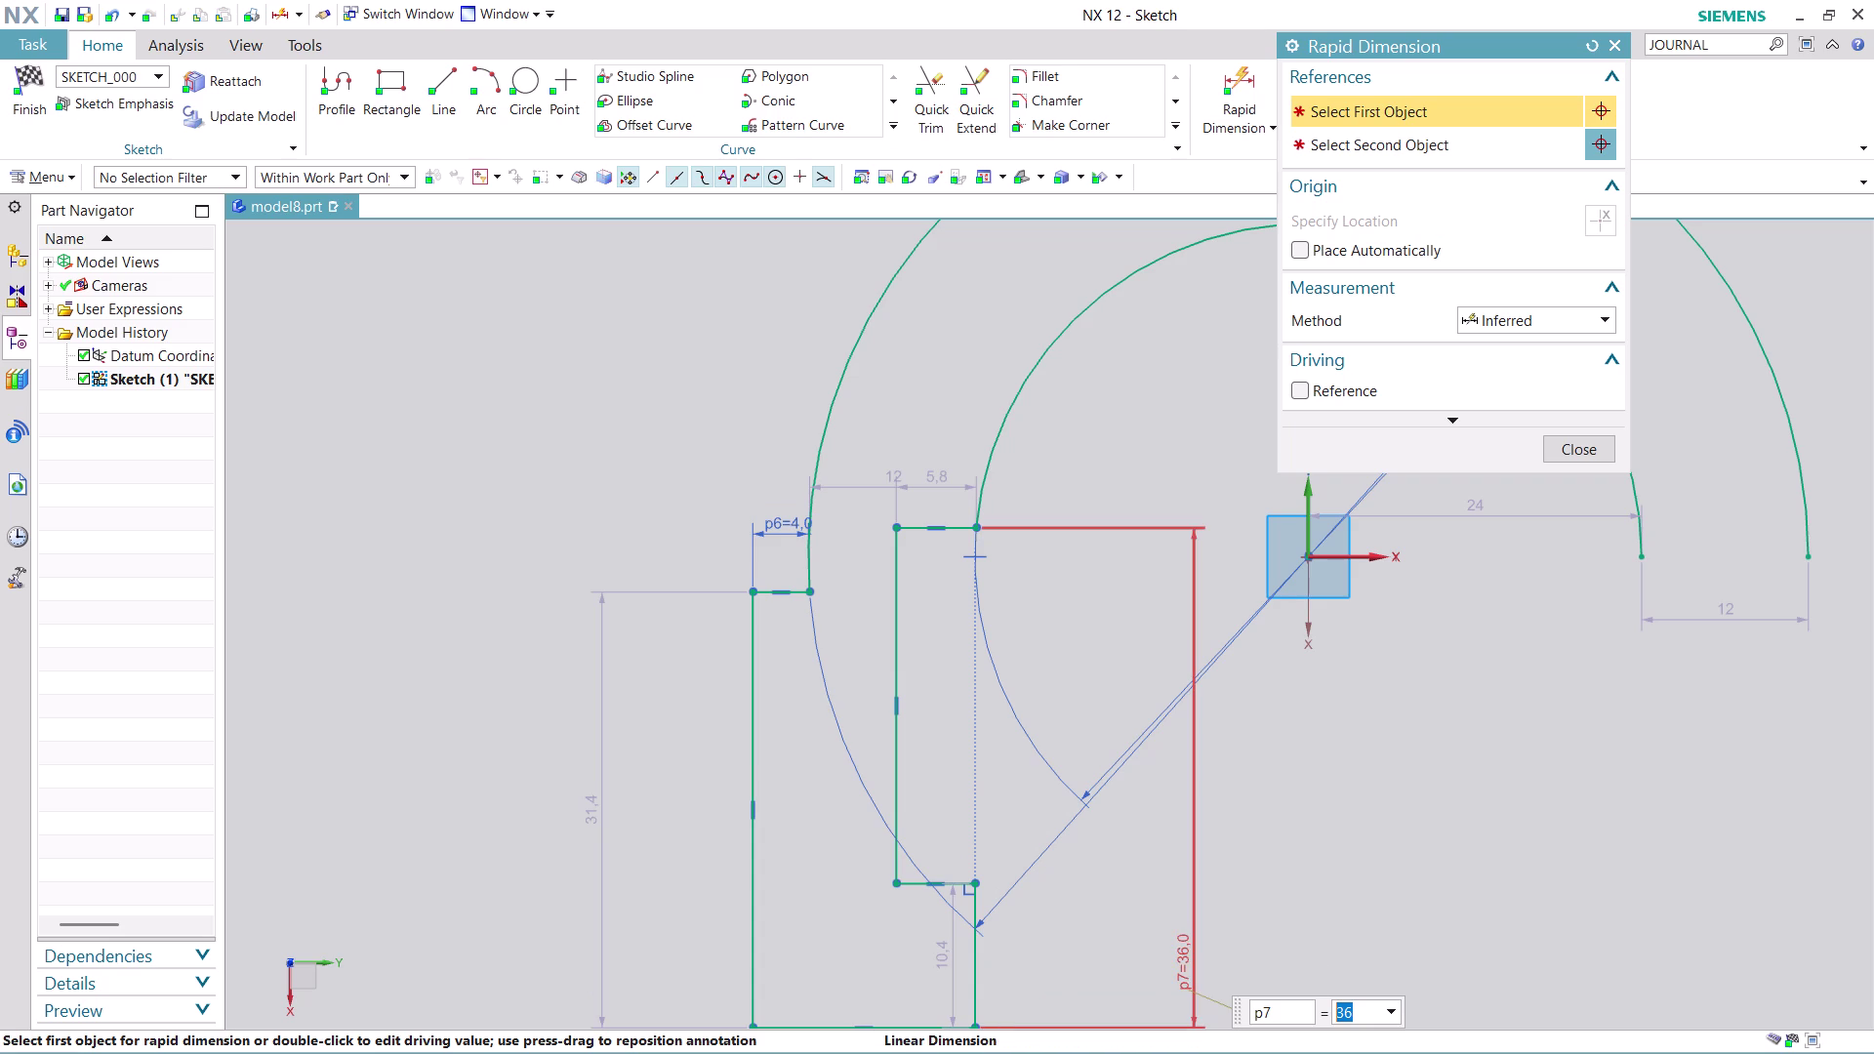
scroll(down, 3)
scroll(up, 3)
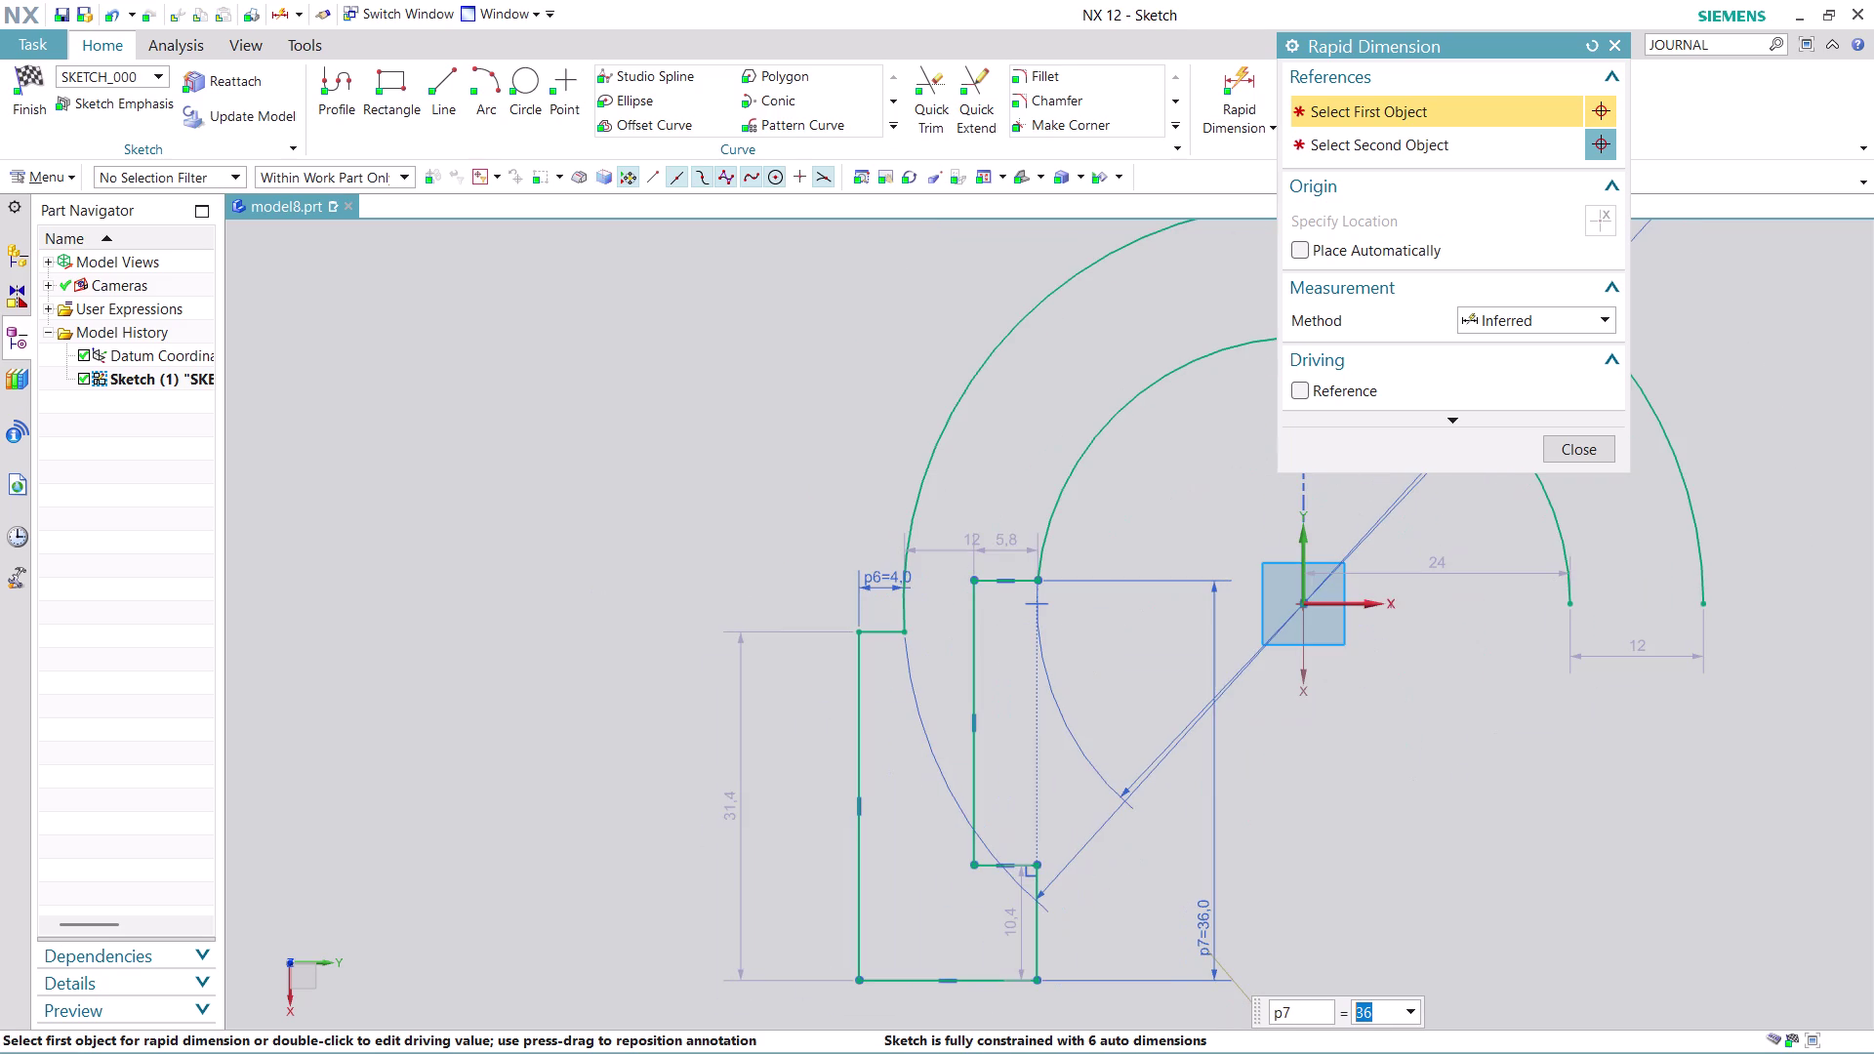
click(1581, 448)
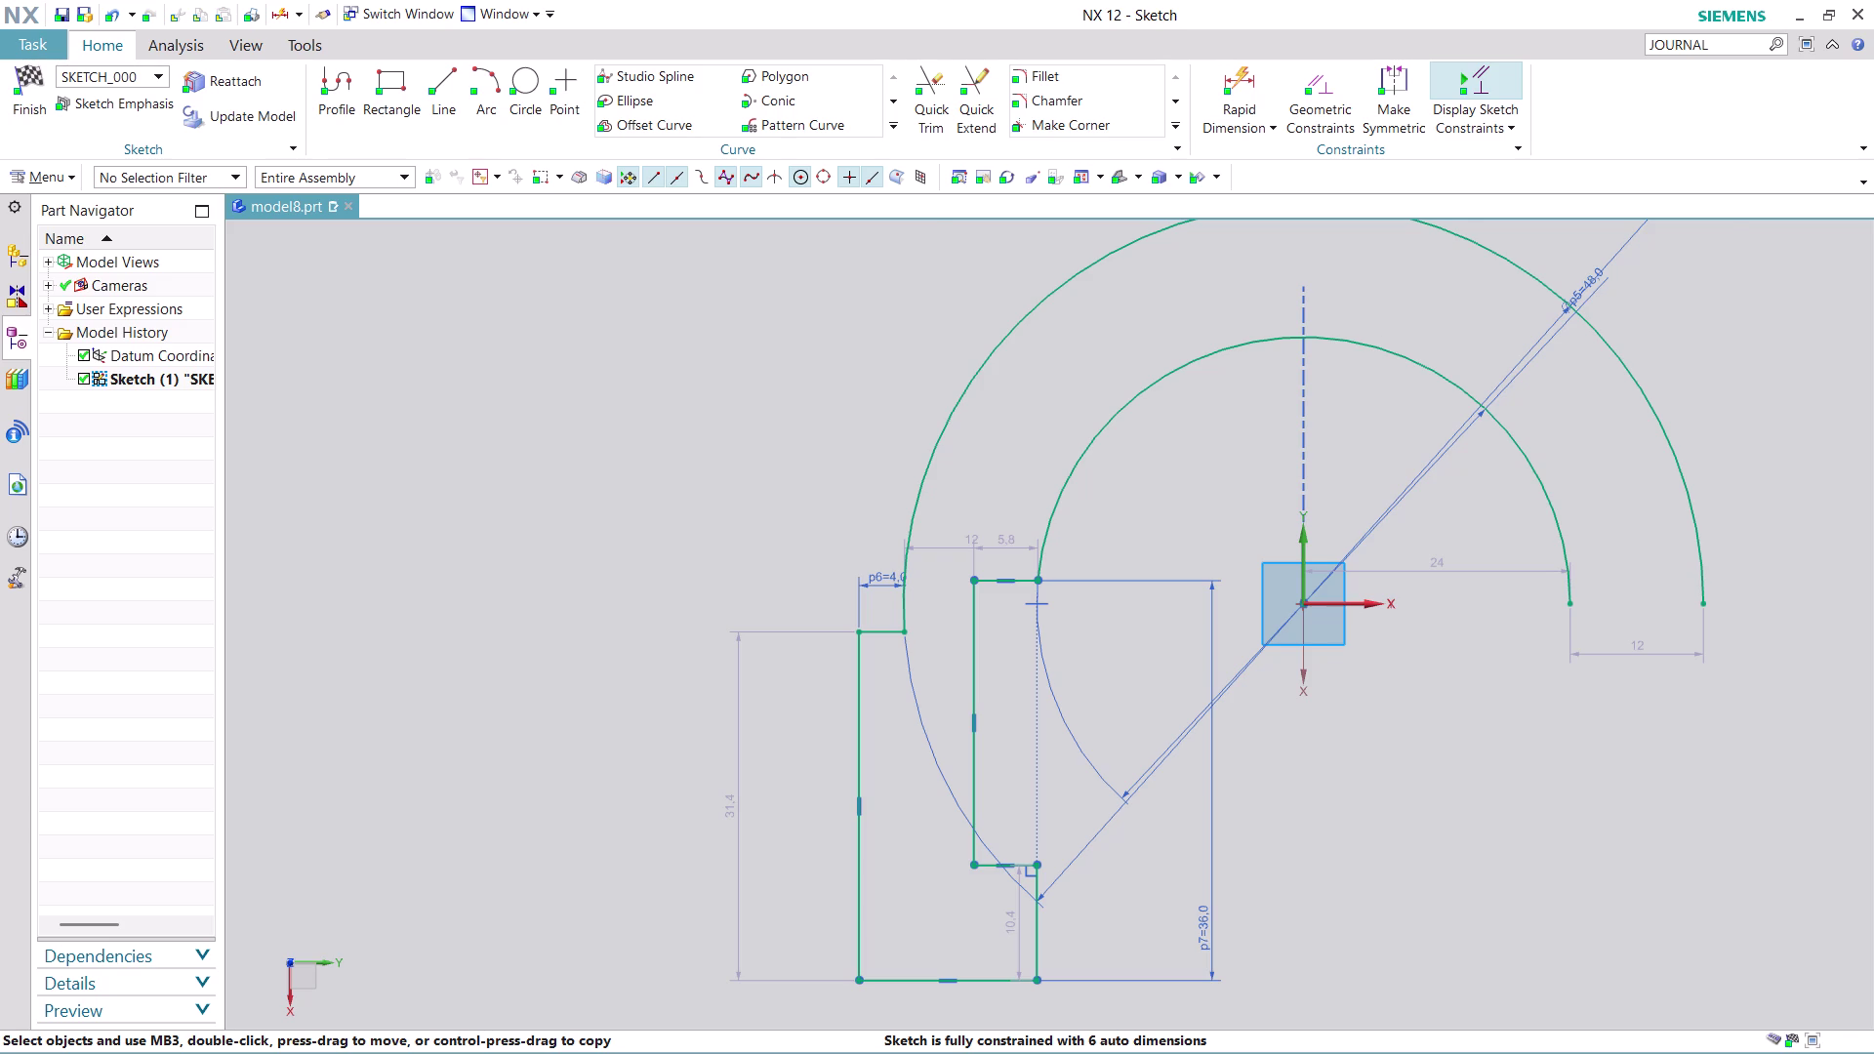
Edit the 31.4 outer leg height to 36 mm, keeping the expression and adjusting geometry.
scroll(up, 3)
scroll(down, 3)
scroll(up, 3)
scroll(up, 3)
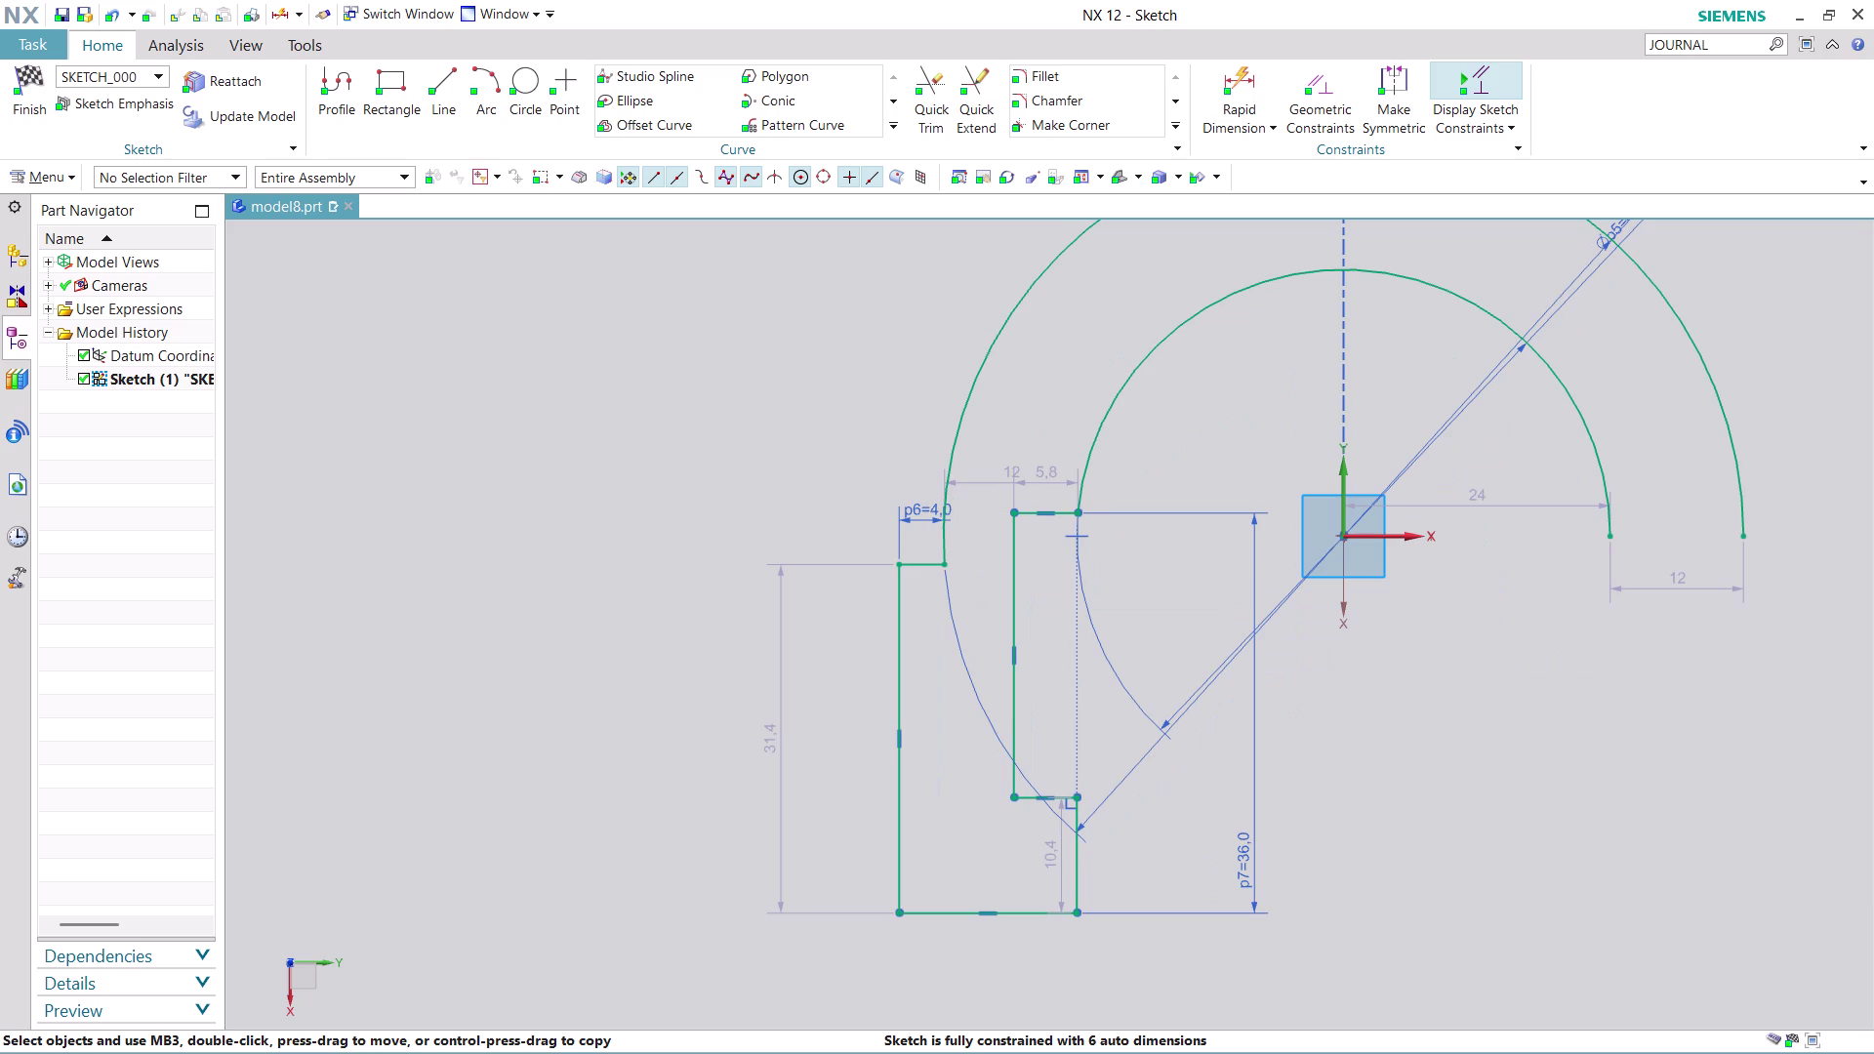
double_click(781, 751)
double_click(781, 750)
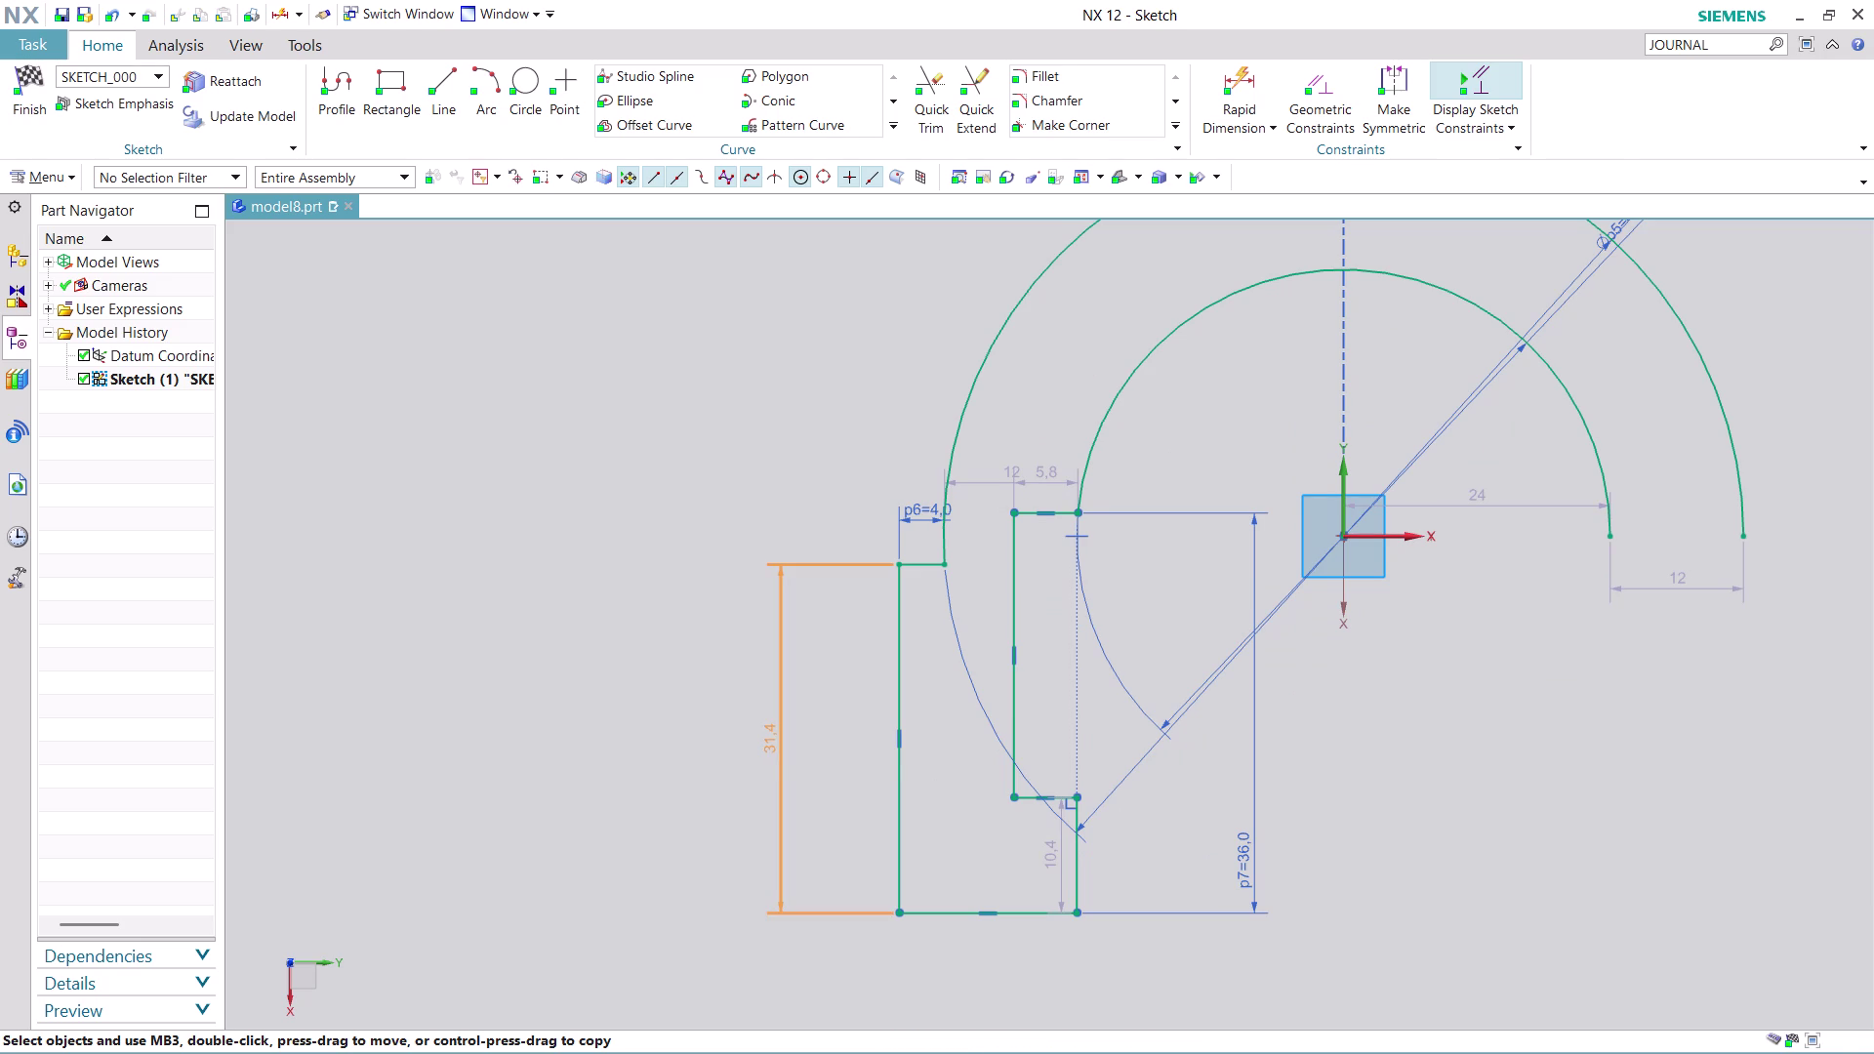
text(3)
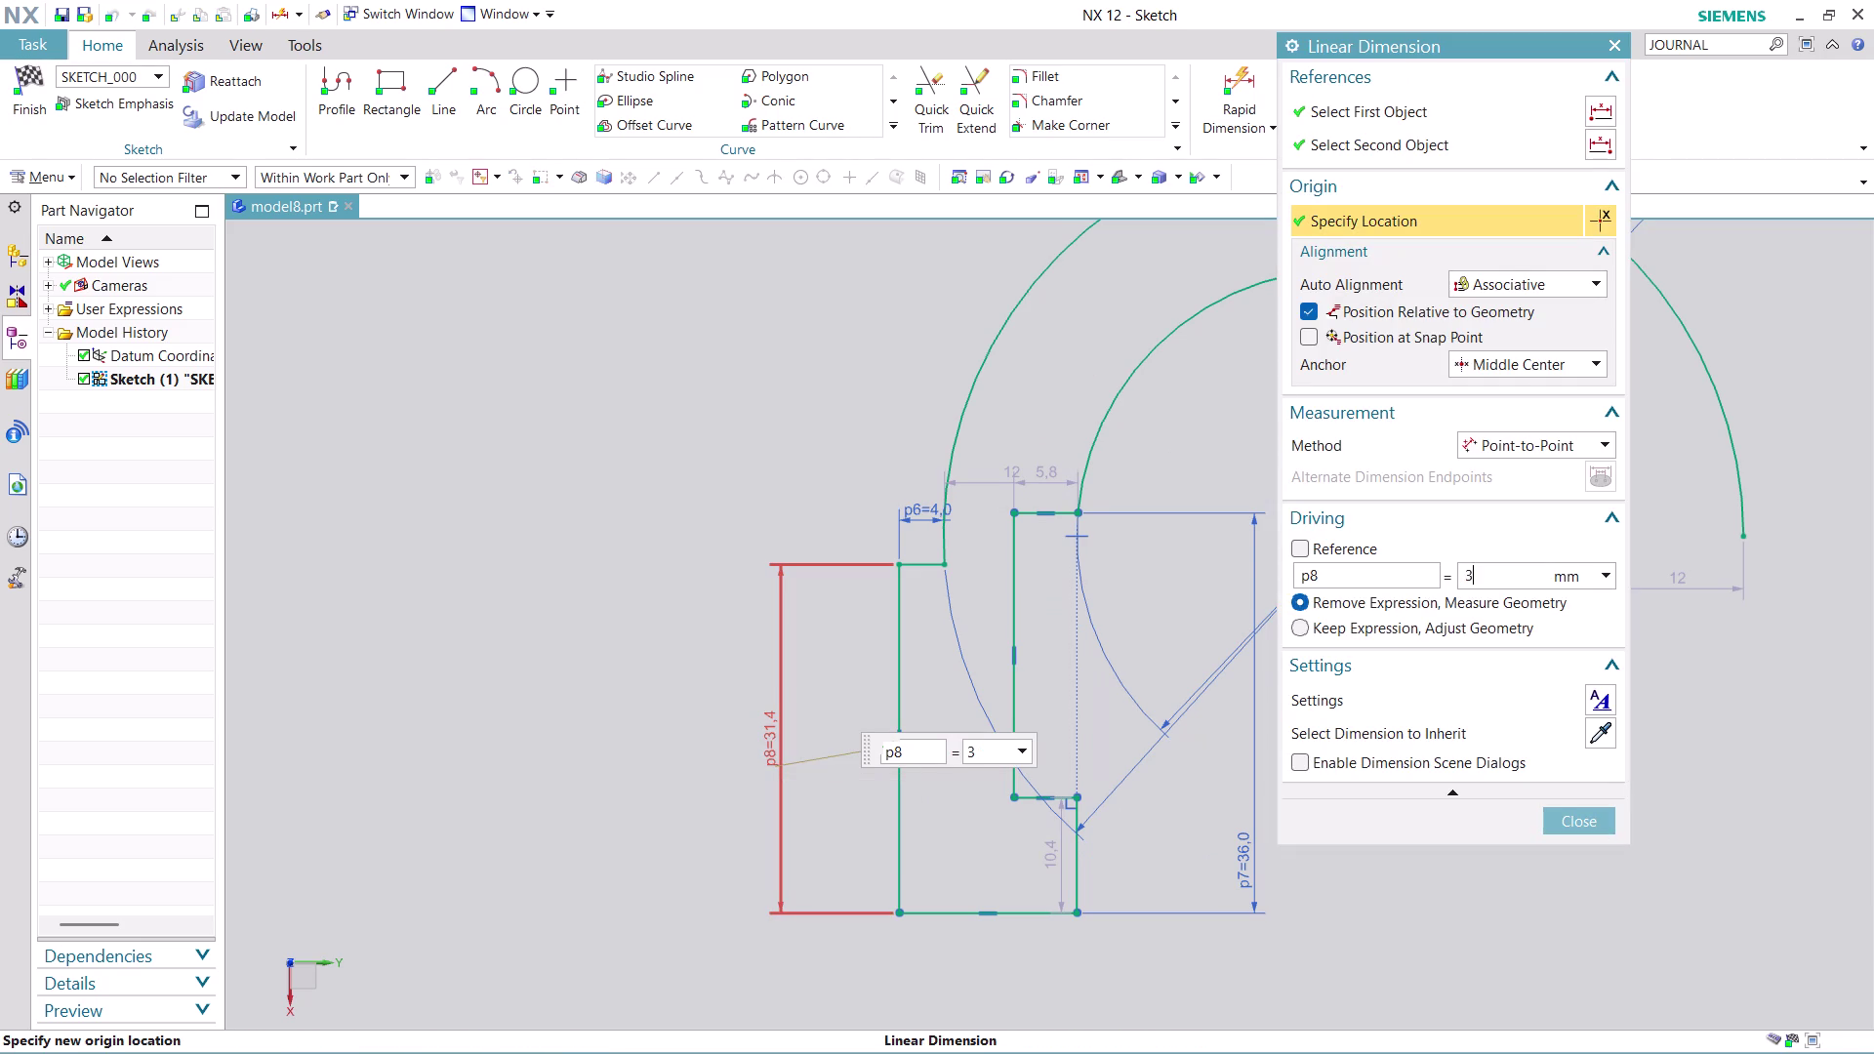
text(6)
key(Return)
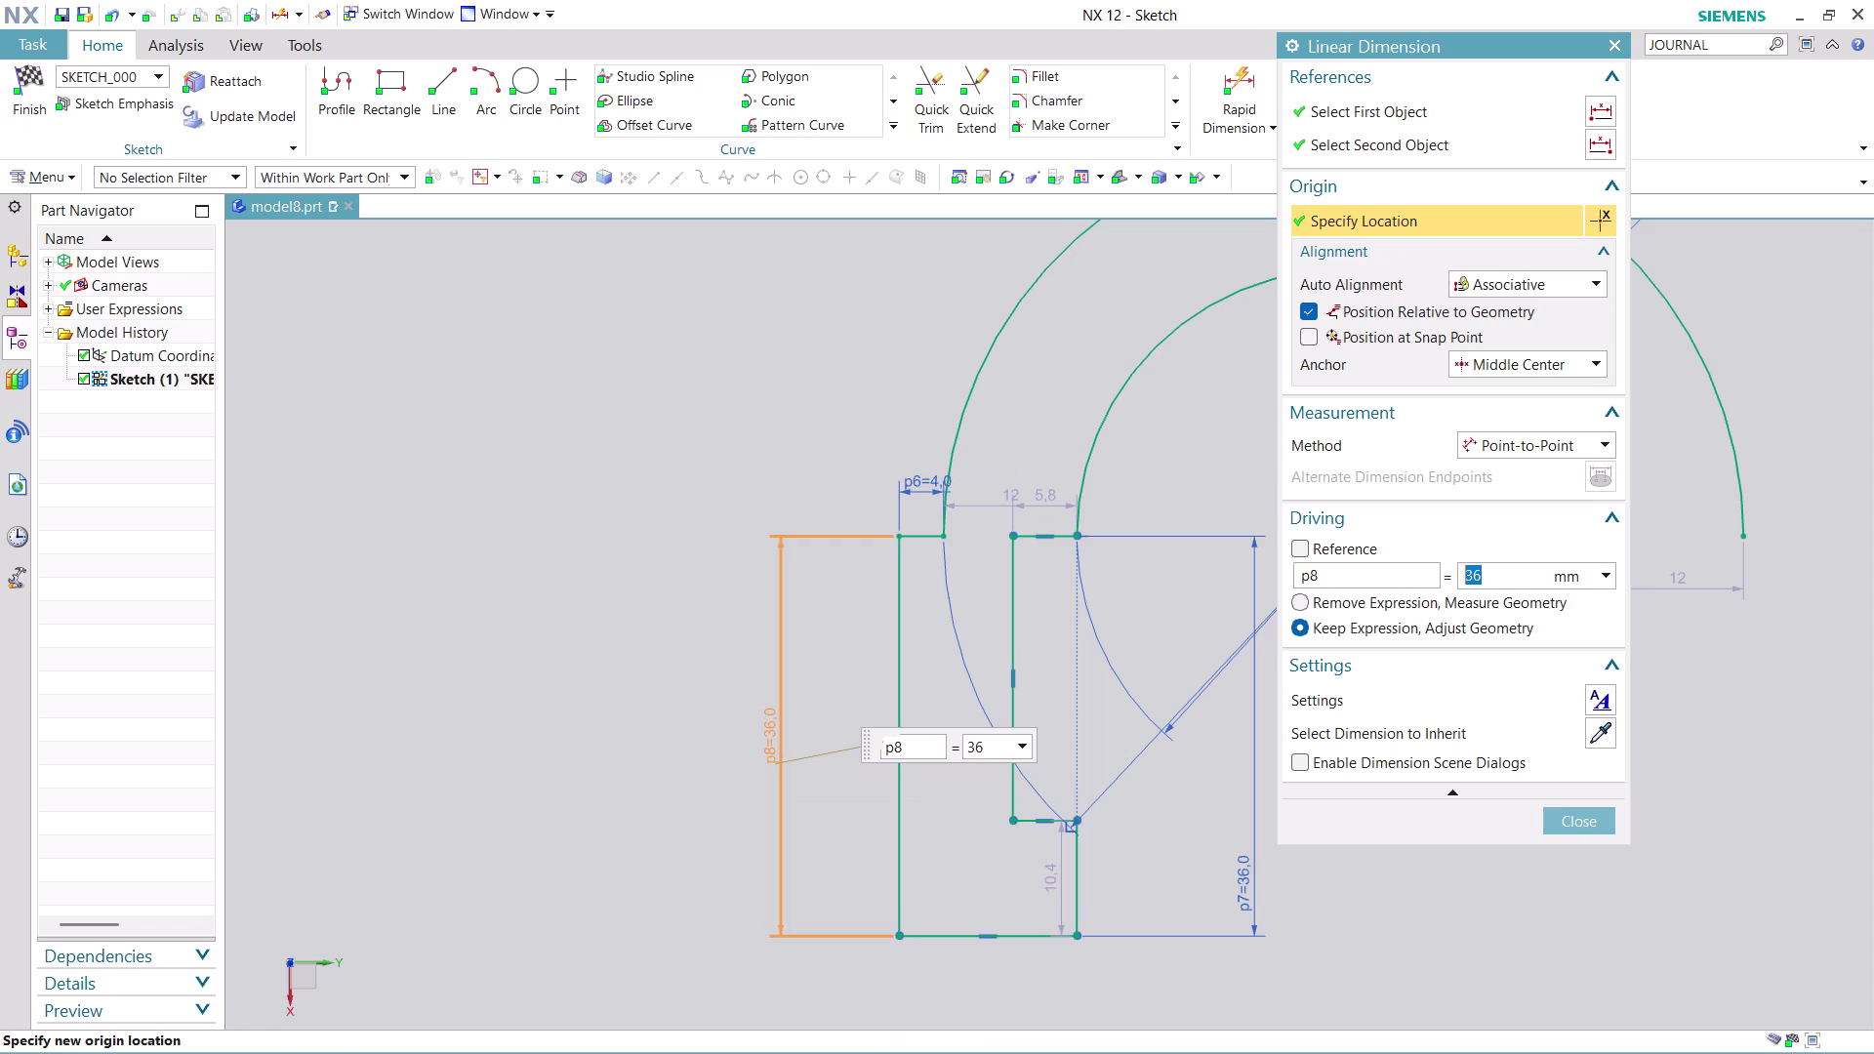
click(1592, 825)
scroll(down, 3)
scroll(up, 3)
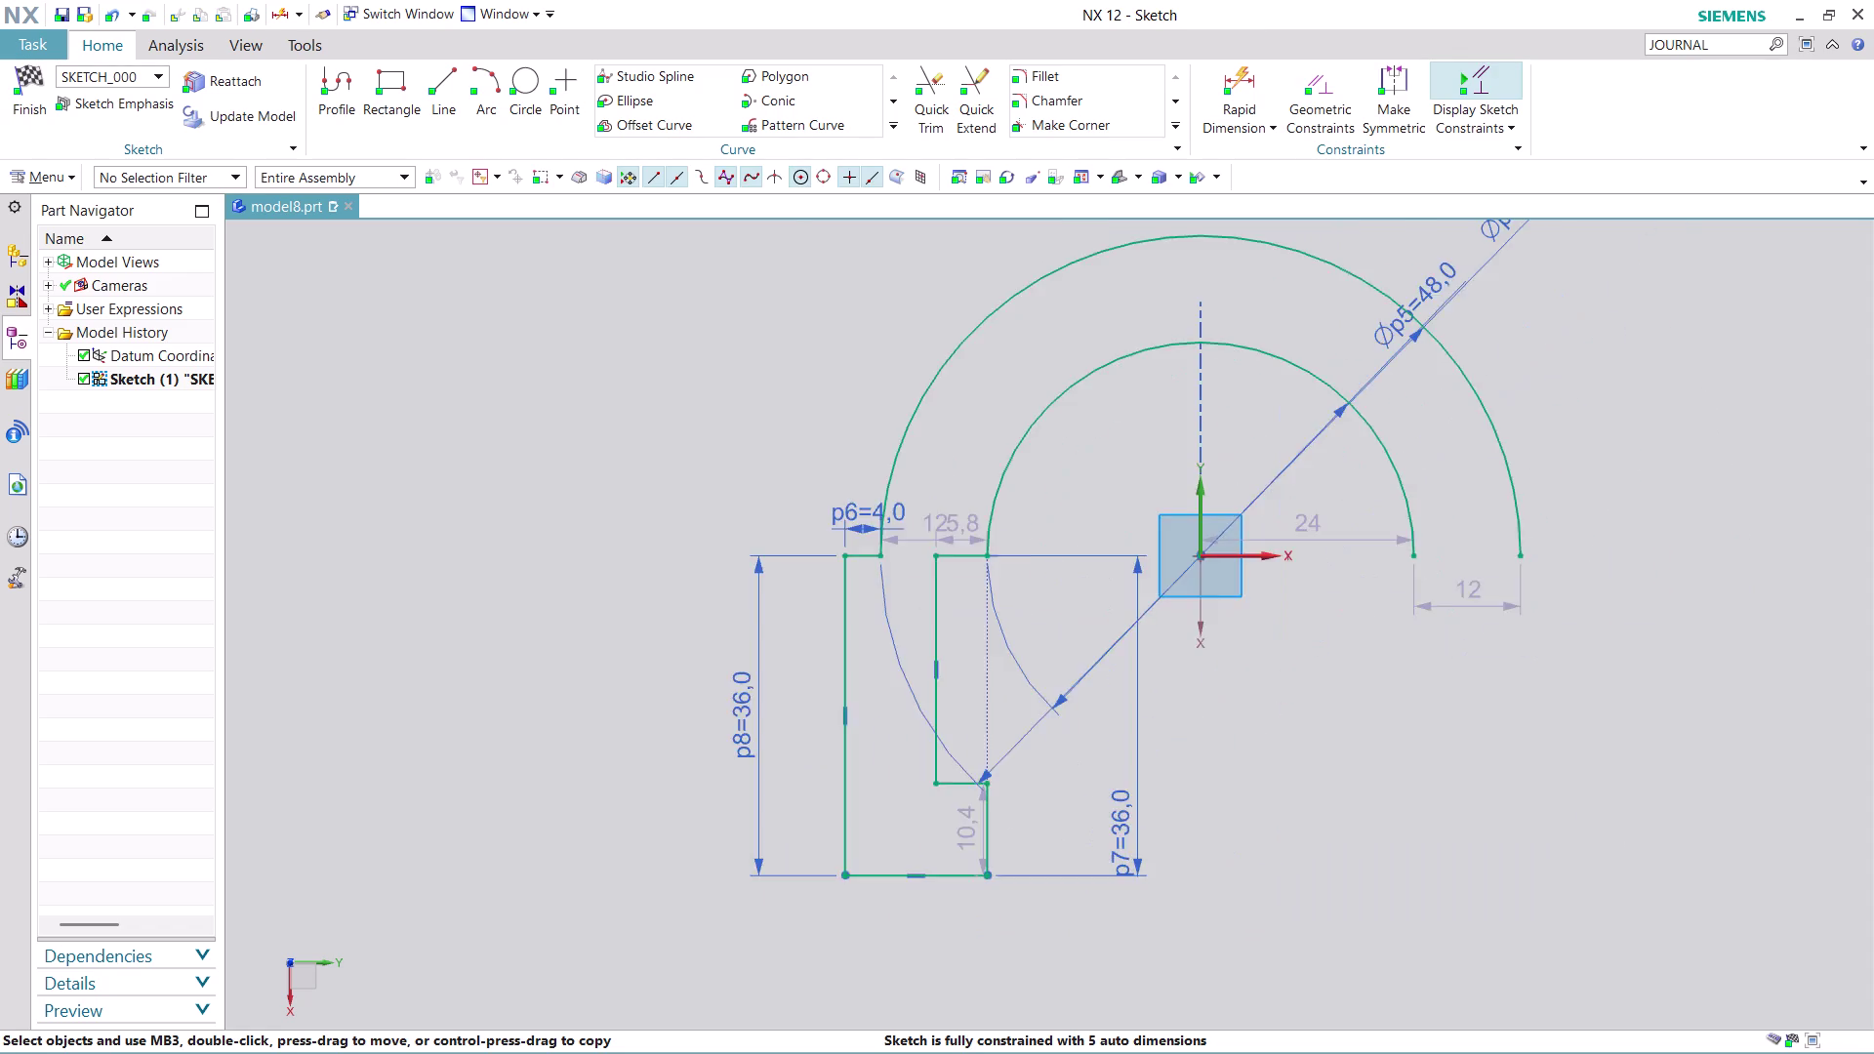
scroll(up, 3)
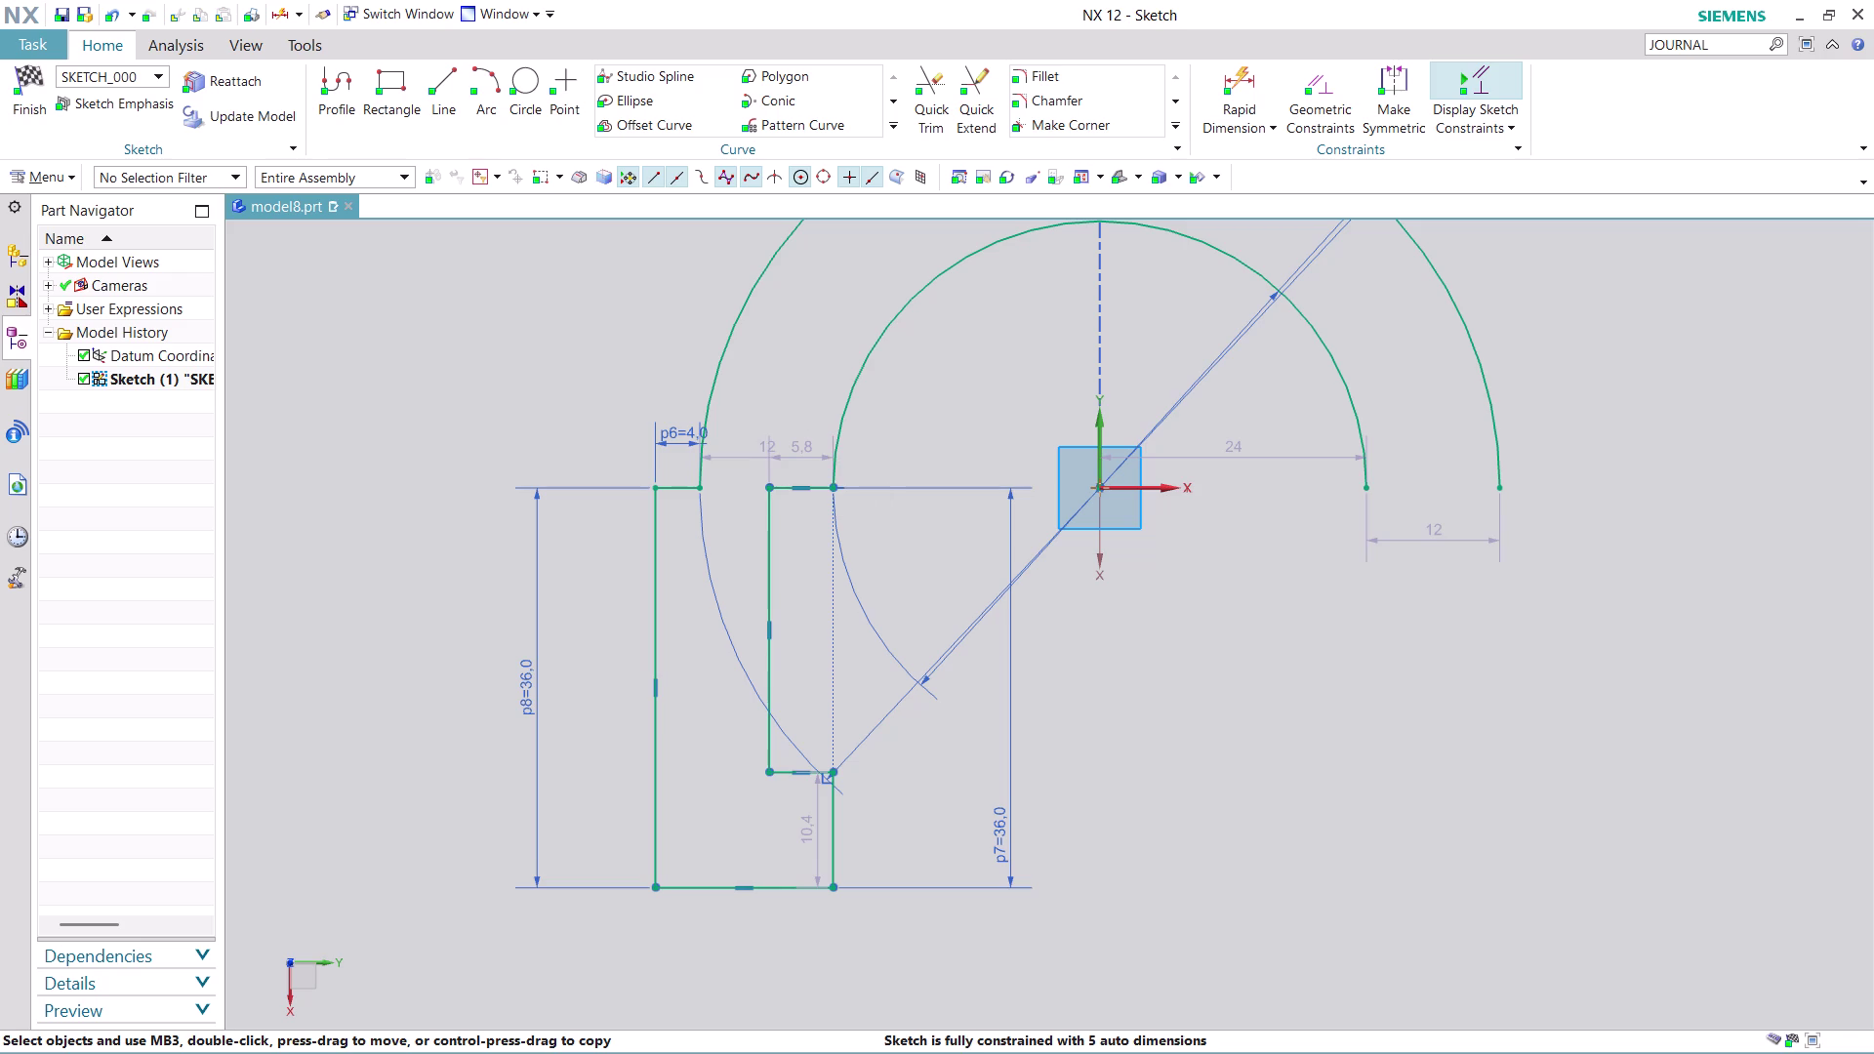
click(1262, 86)
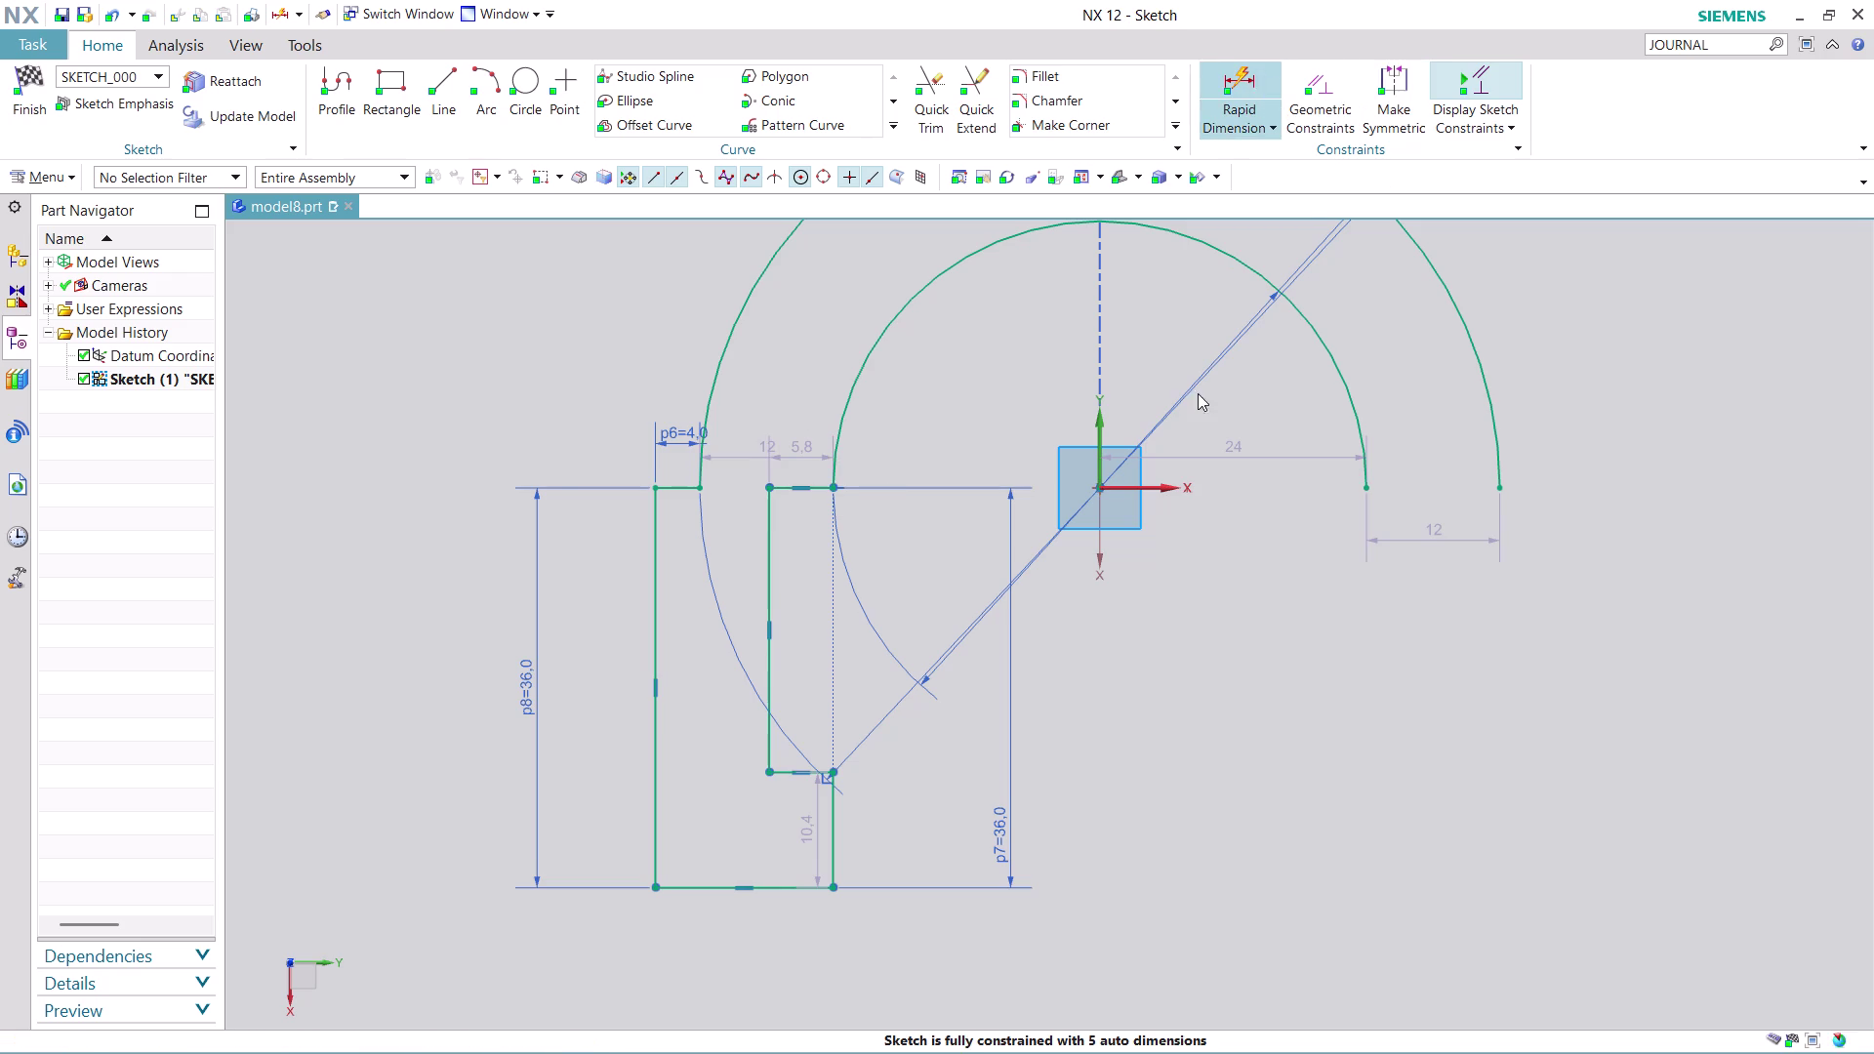
Dimension the leg's bottom edge width as 10 mm.
click(770, 680)
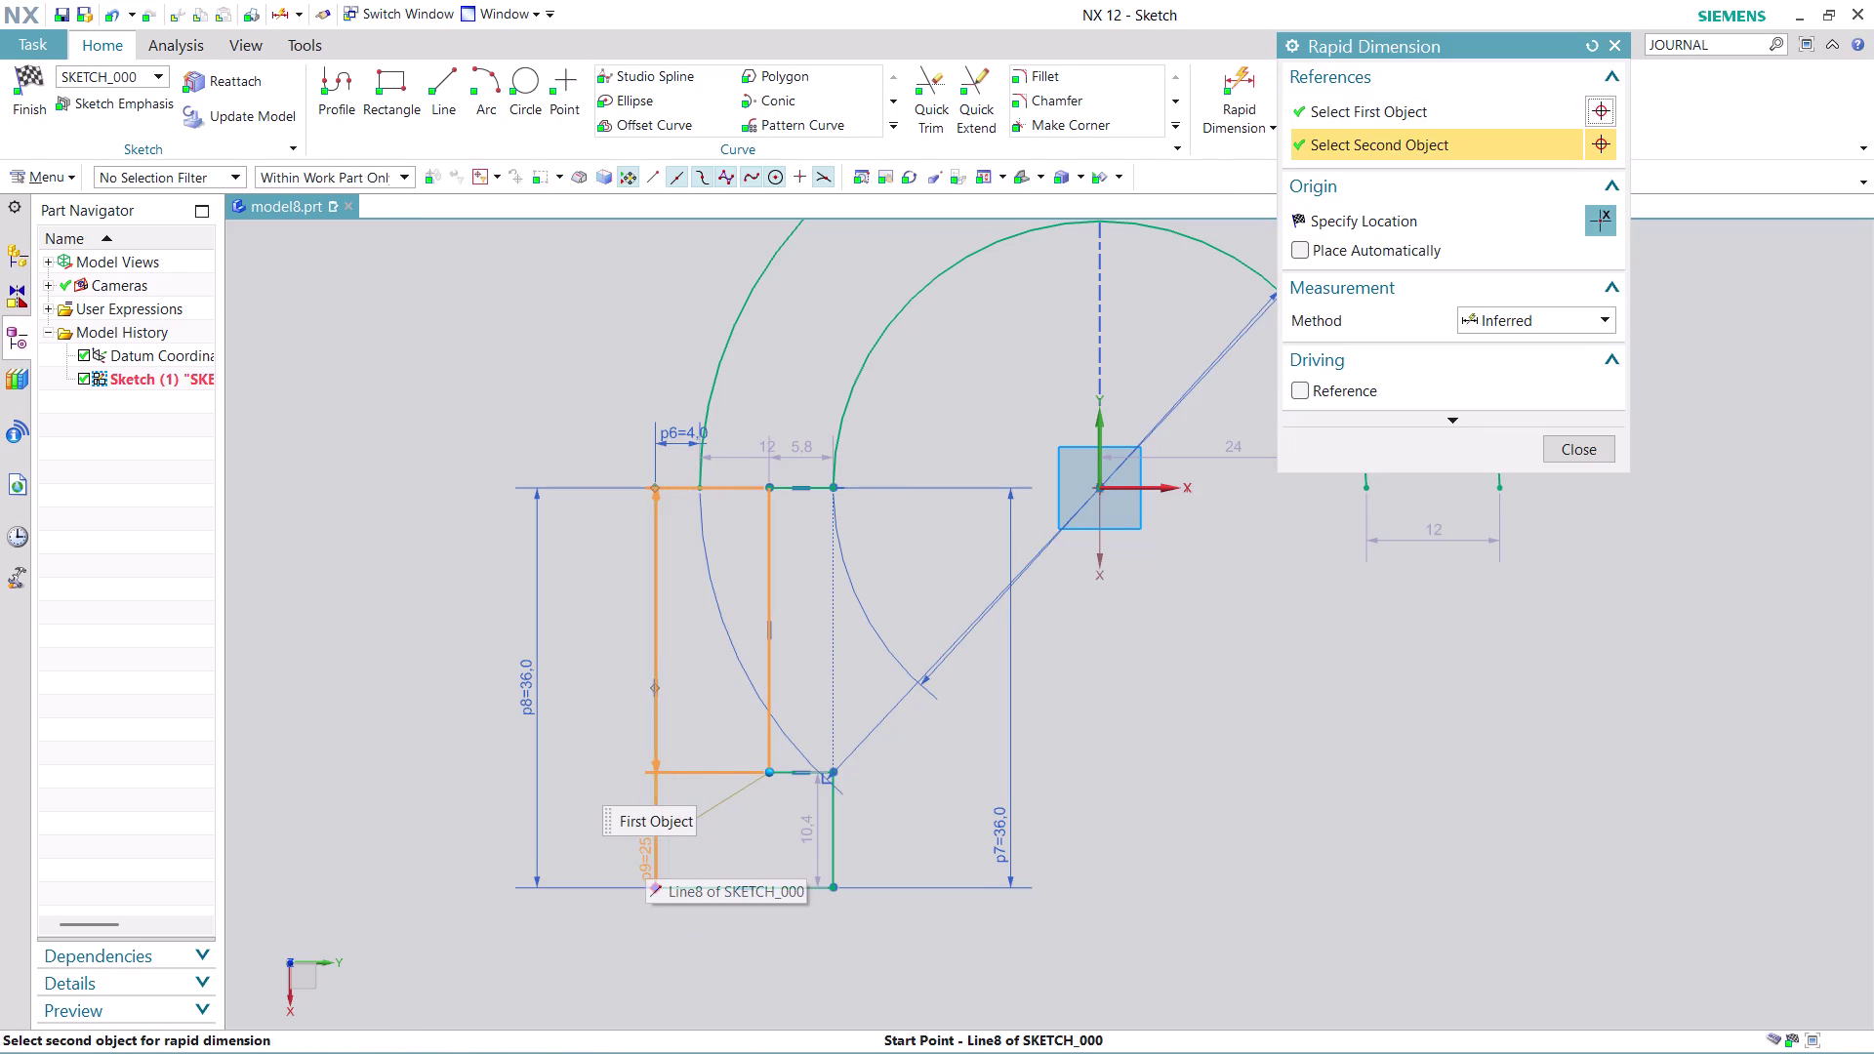
scroll(up, 3)
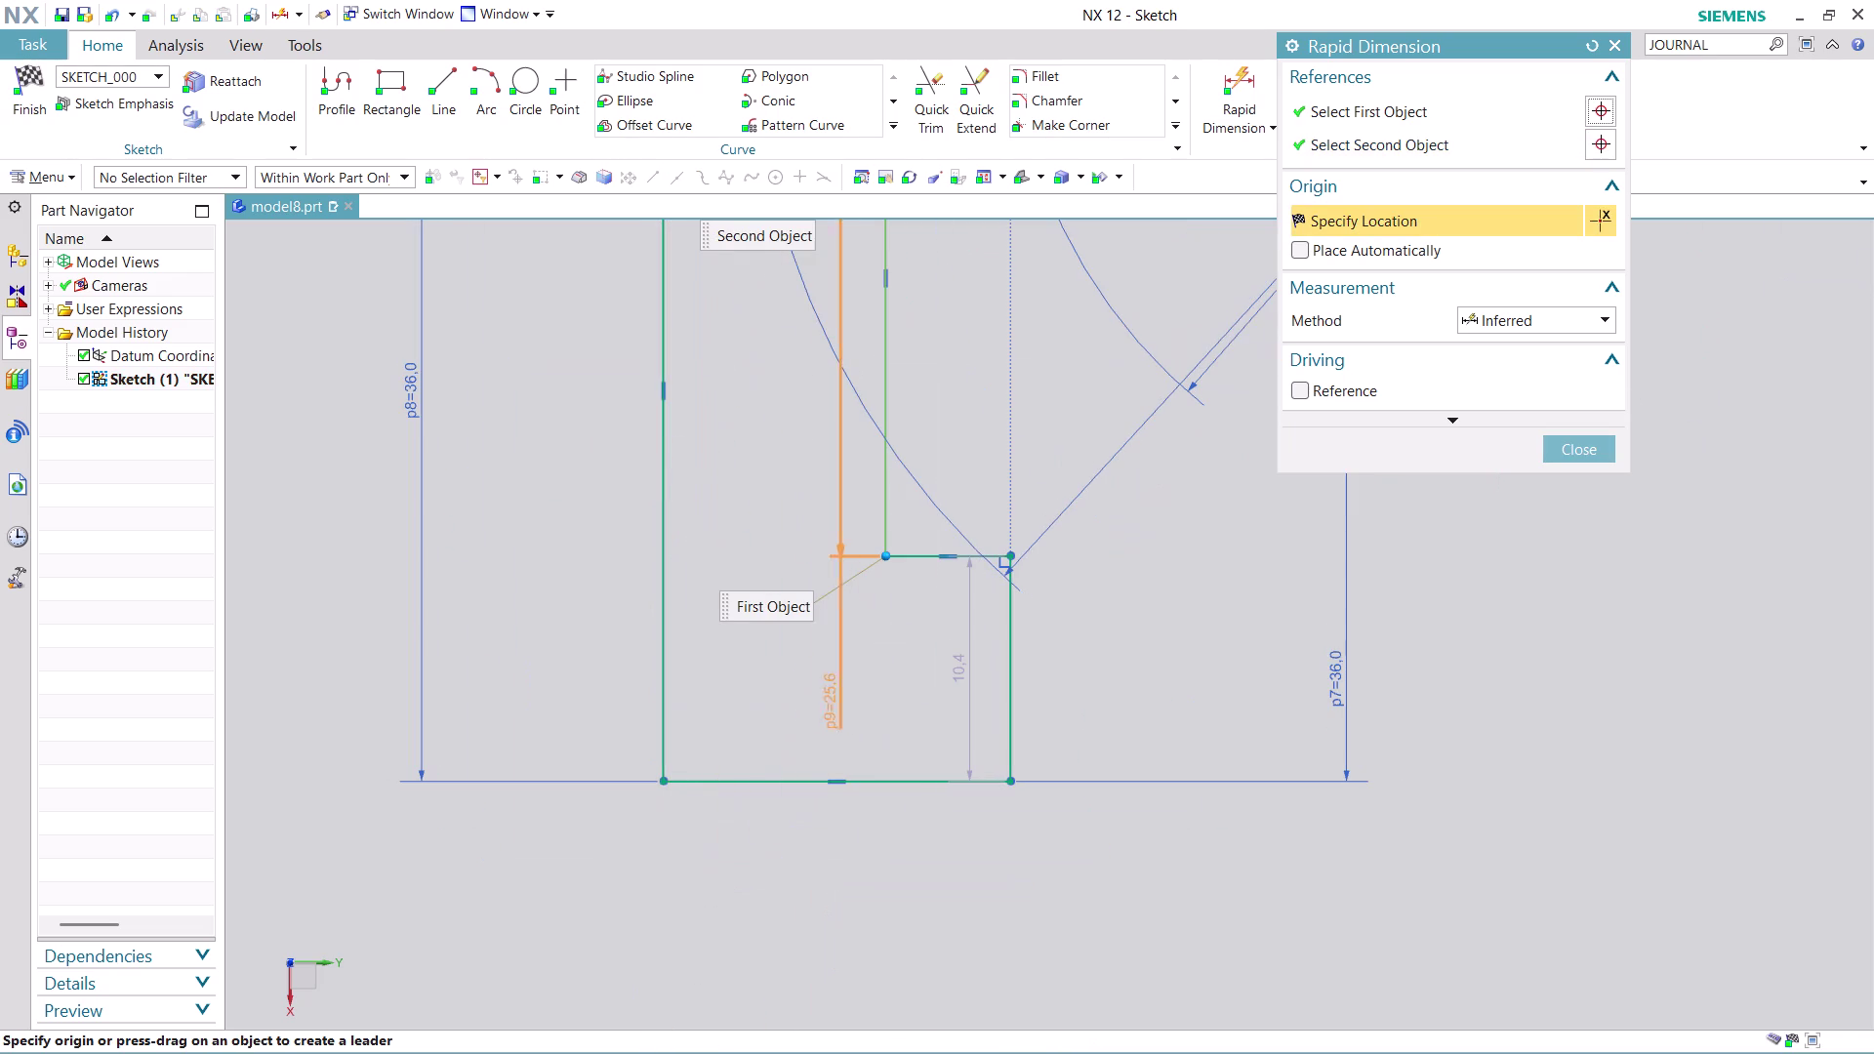
click(660, 740)
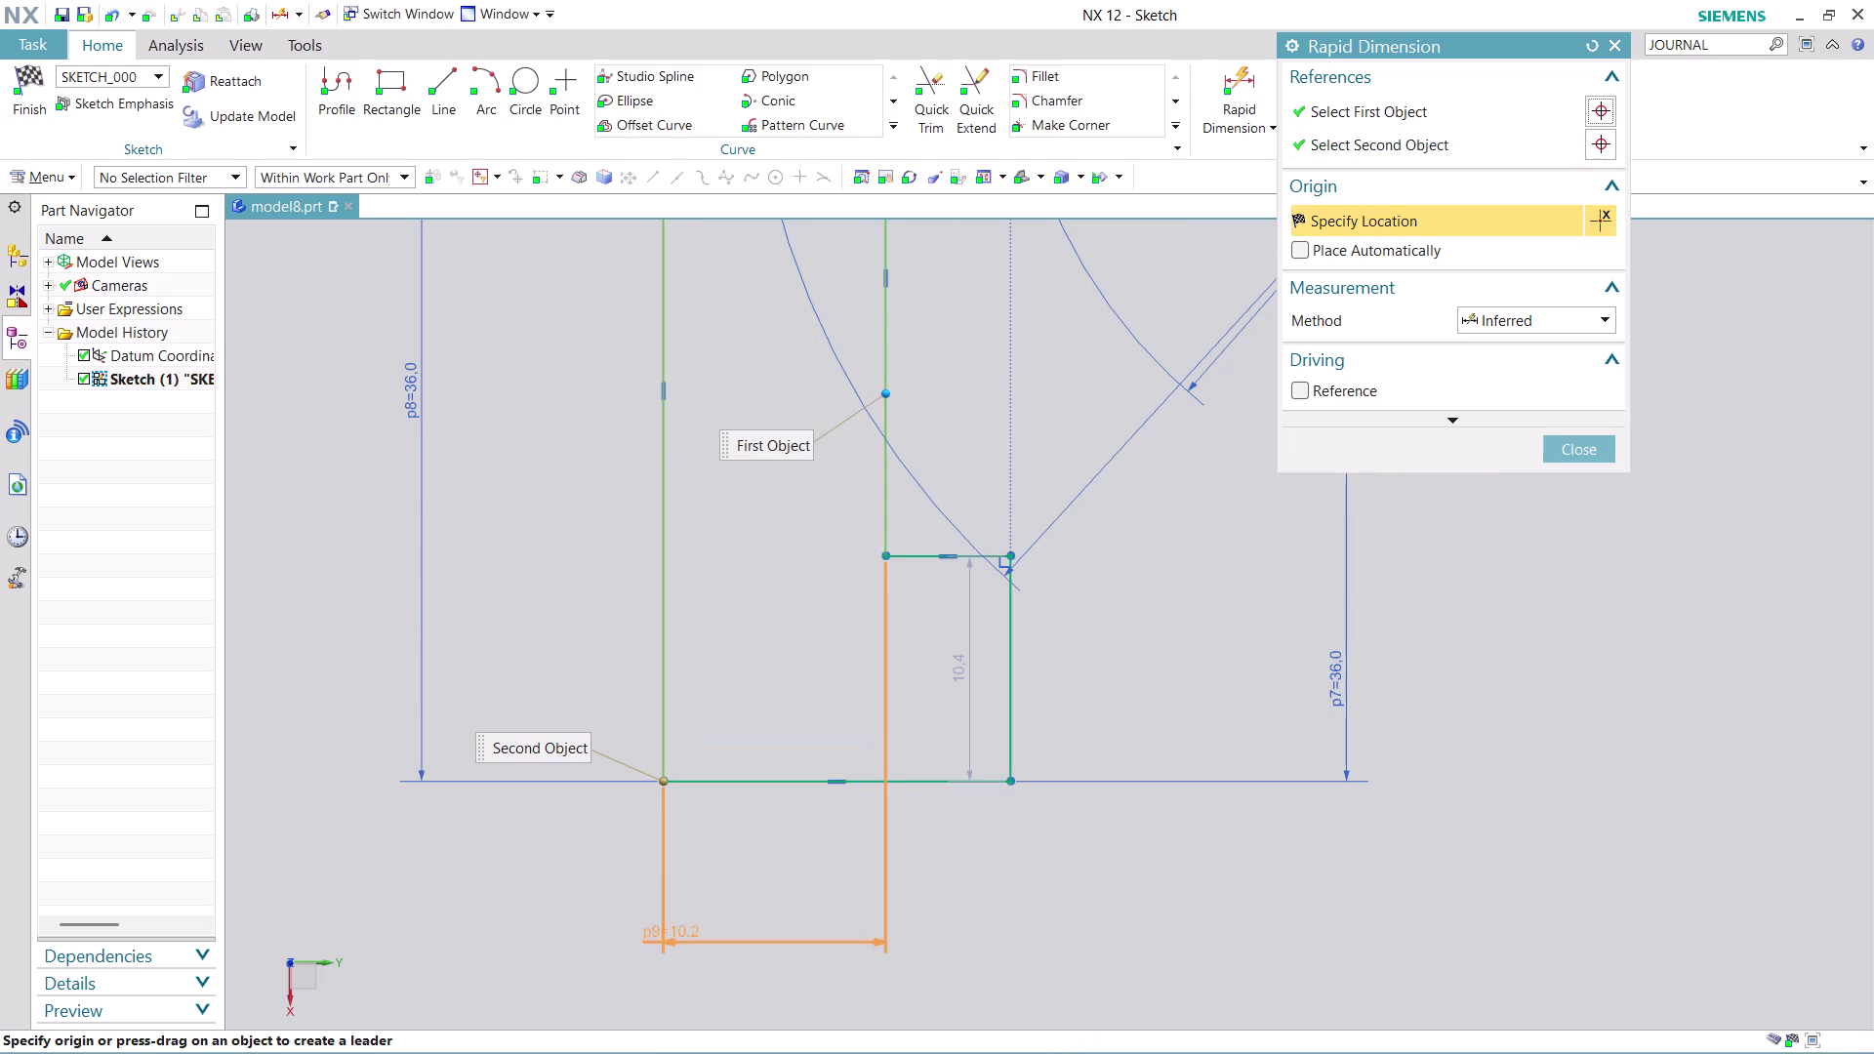
click(765, 903)
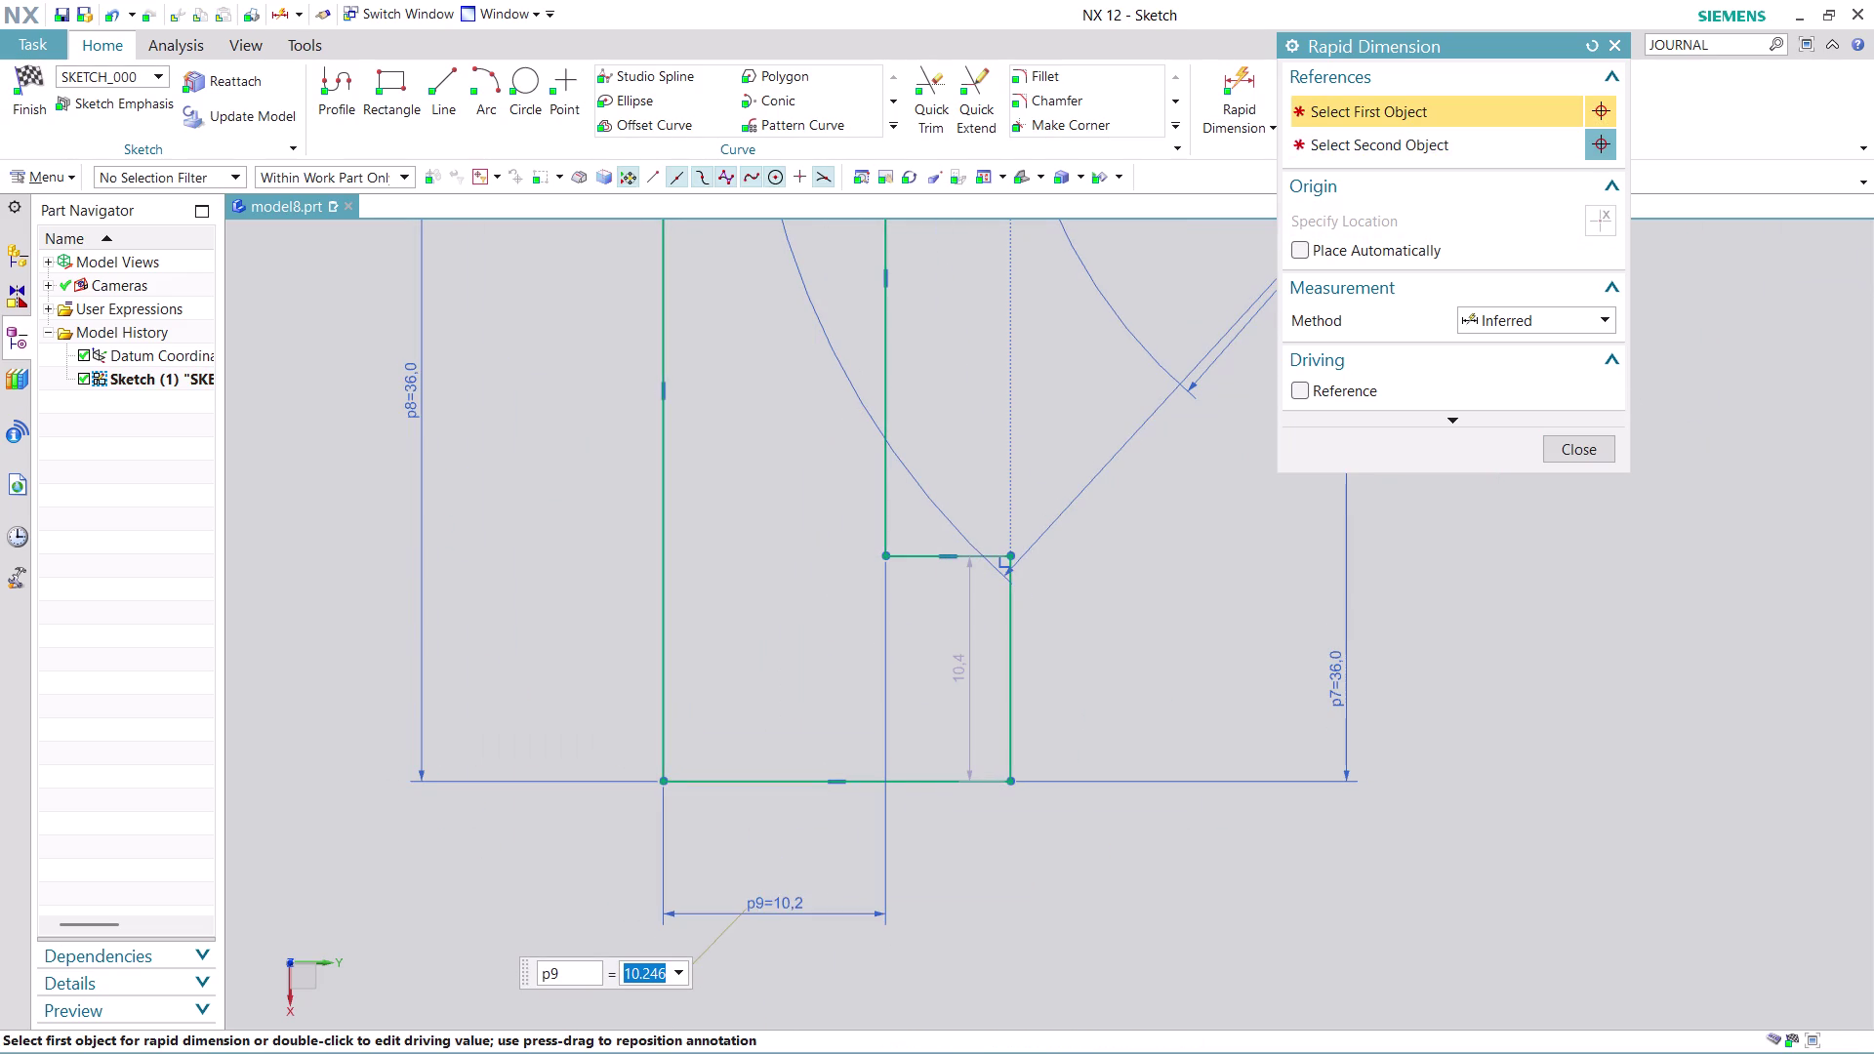
text(10)
key(Return)
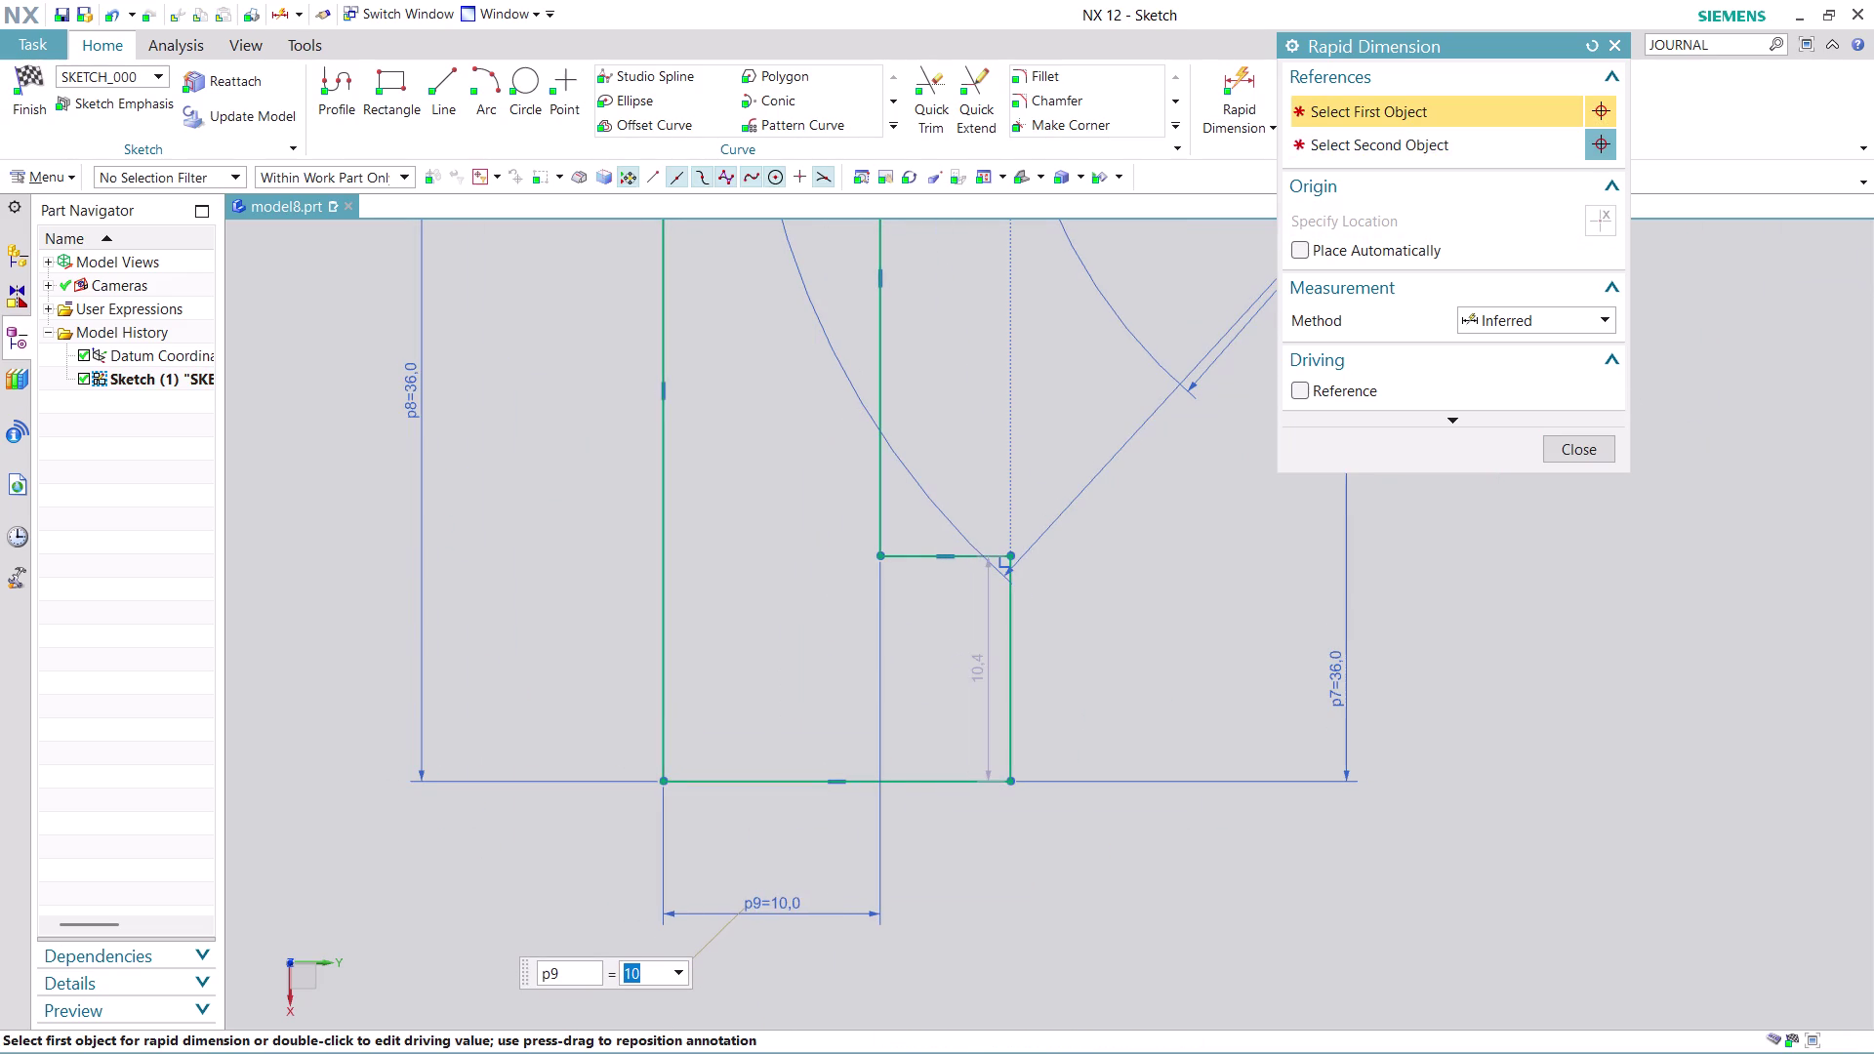
click(1571, 453)
Reframe the sketch and move the 10.4 step-height dimension to the right.
scroll(down, 3)
scroll(down, 3)
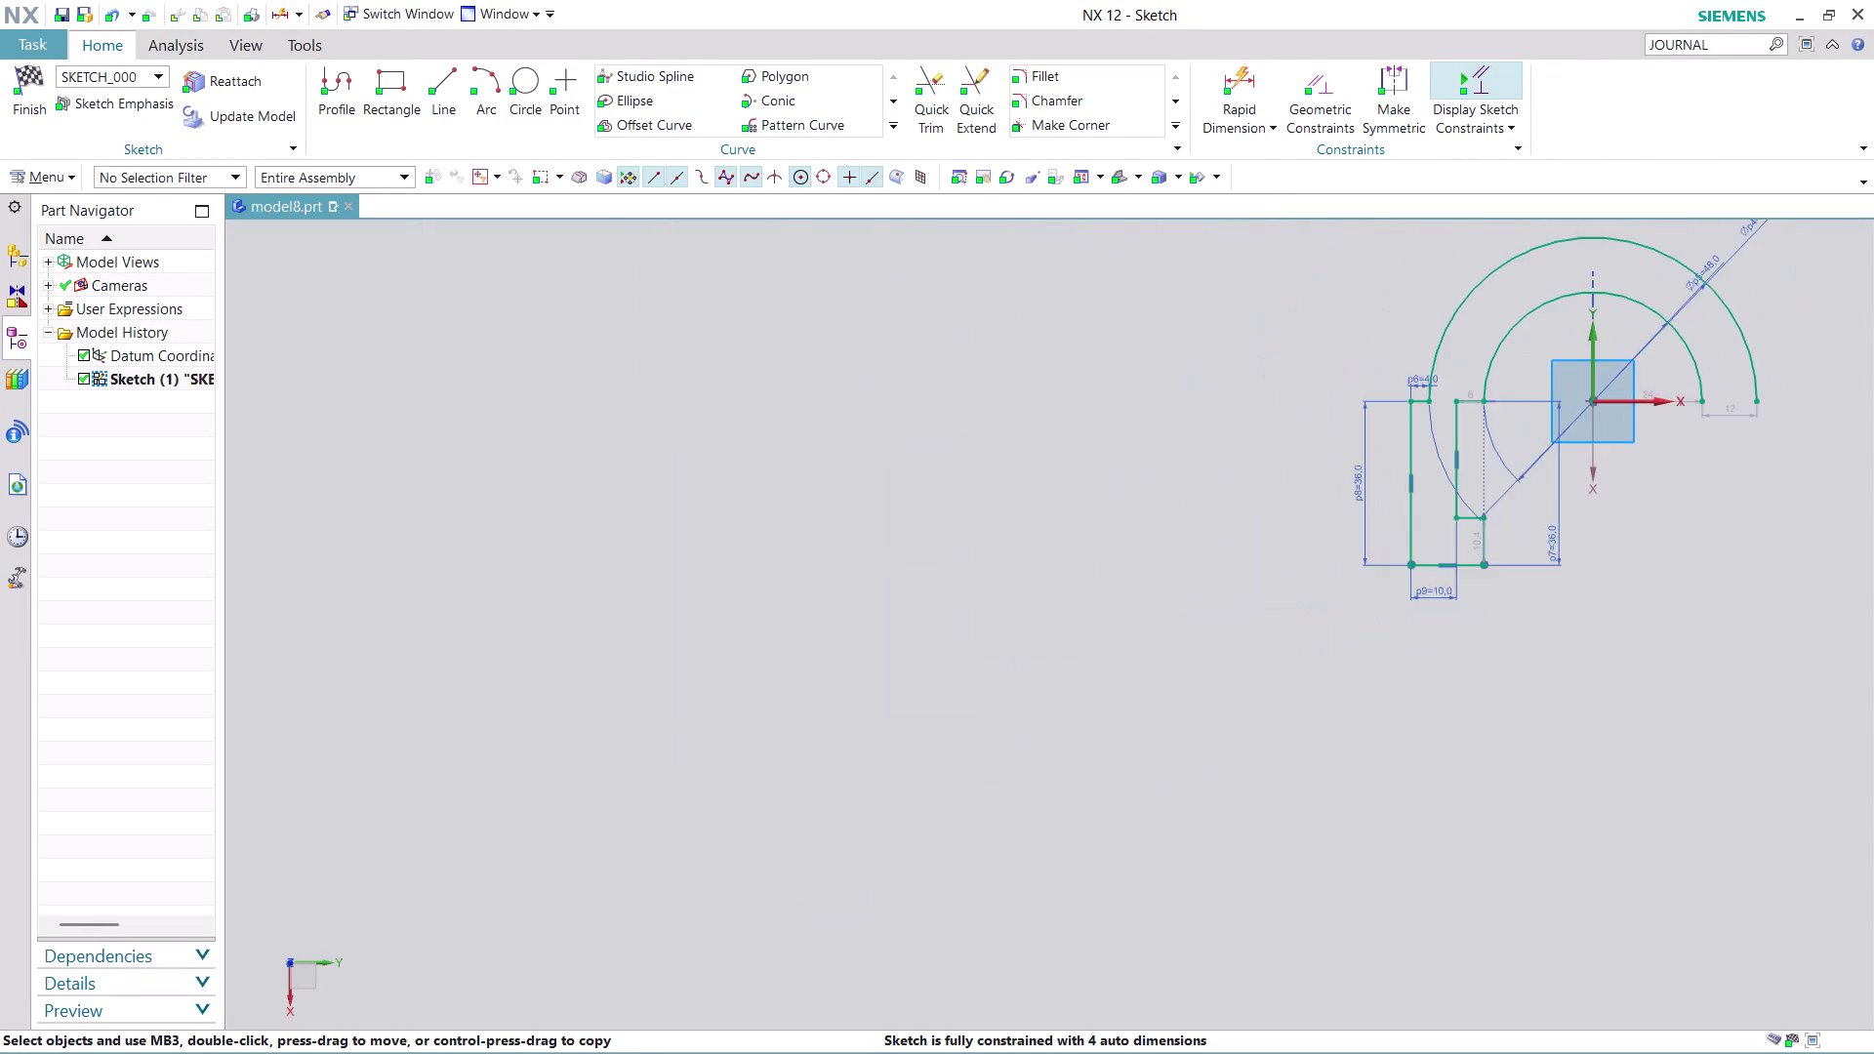
scroll(up, 3)
middle_drag(1762, 600, 1309, 838)
scroll(up, 3)
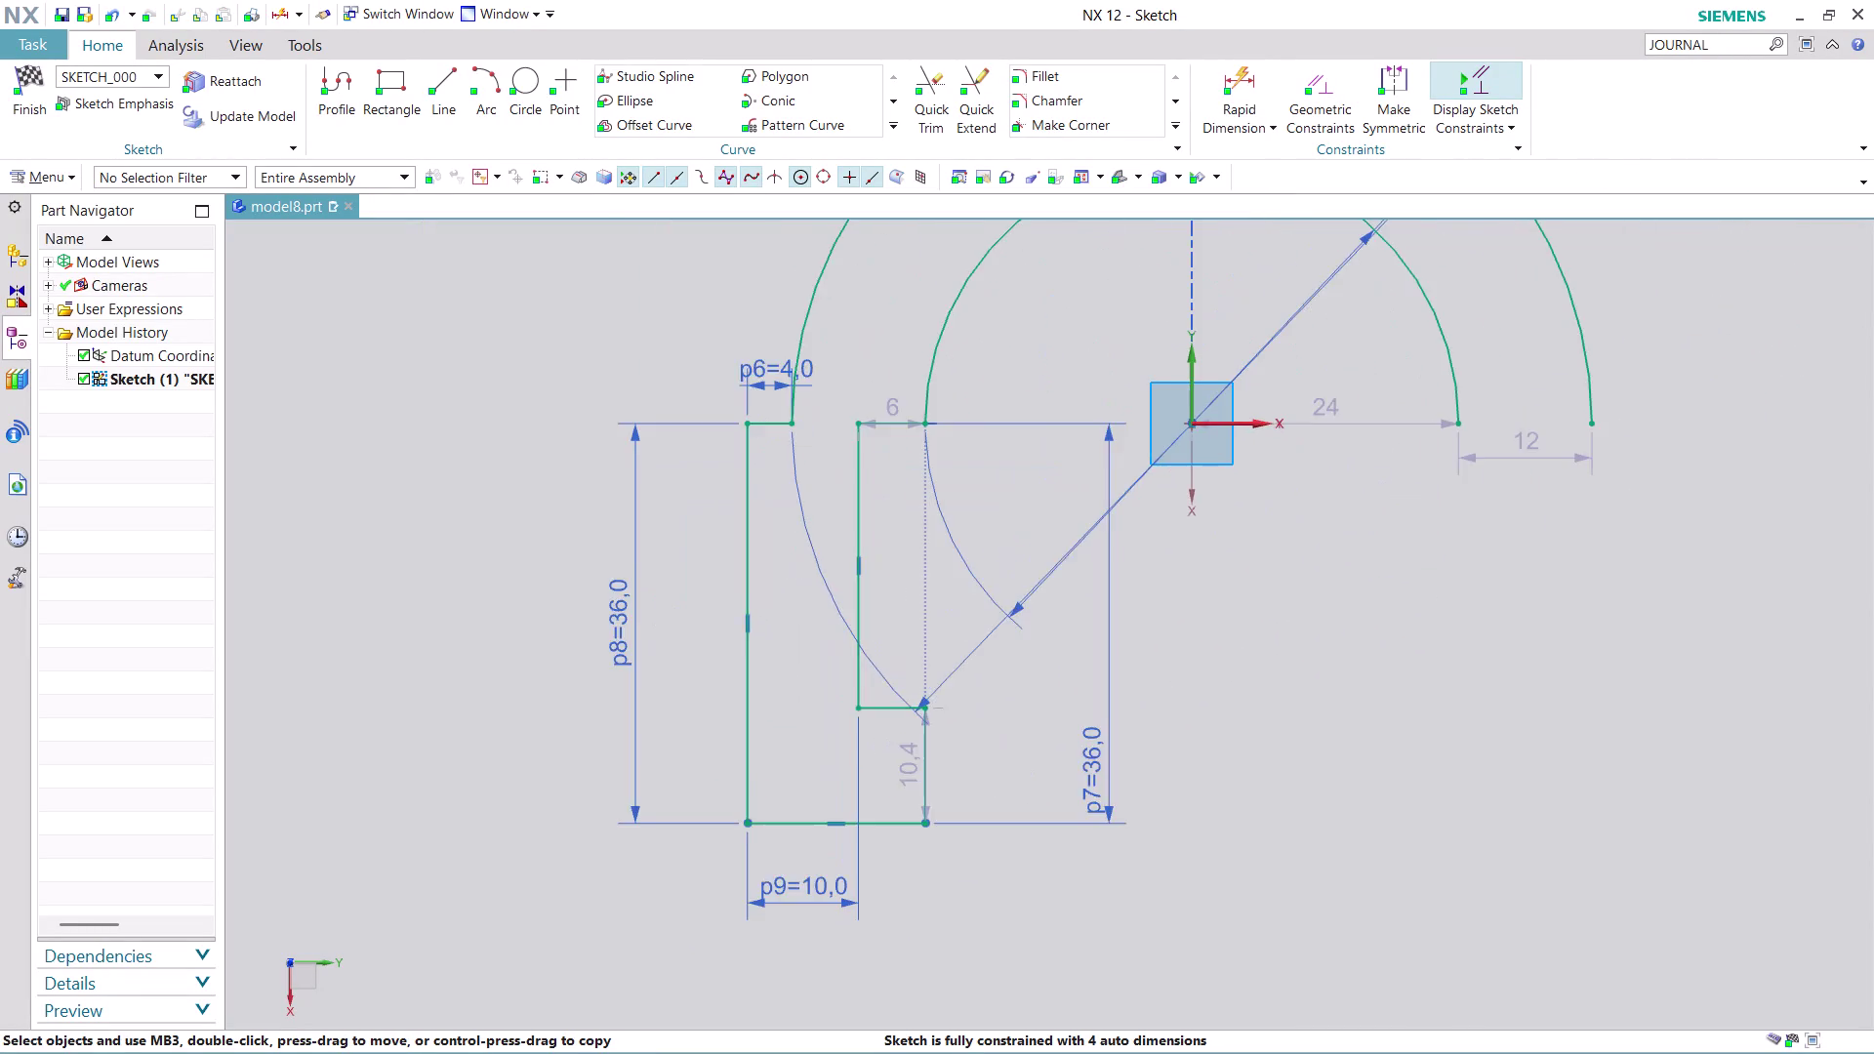
scroll(down, 3)
scroll(up, 3)
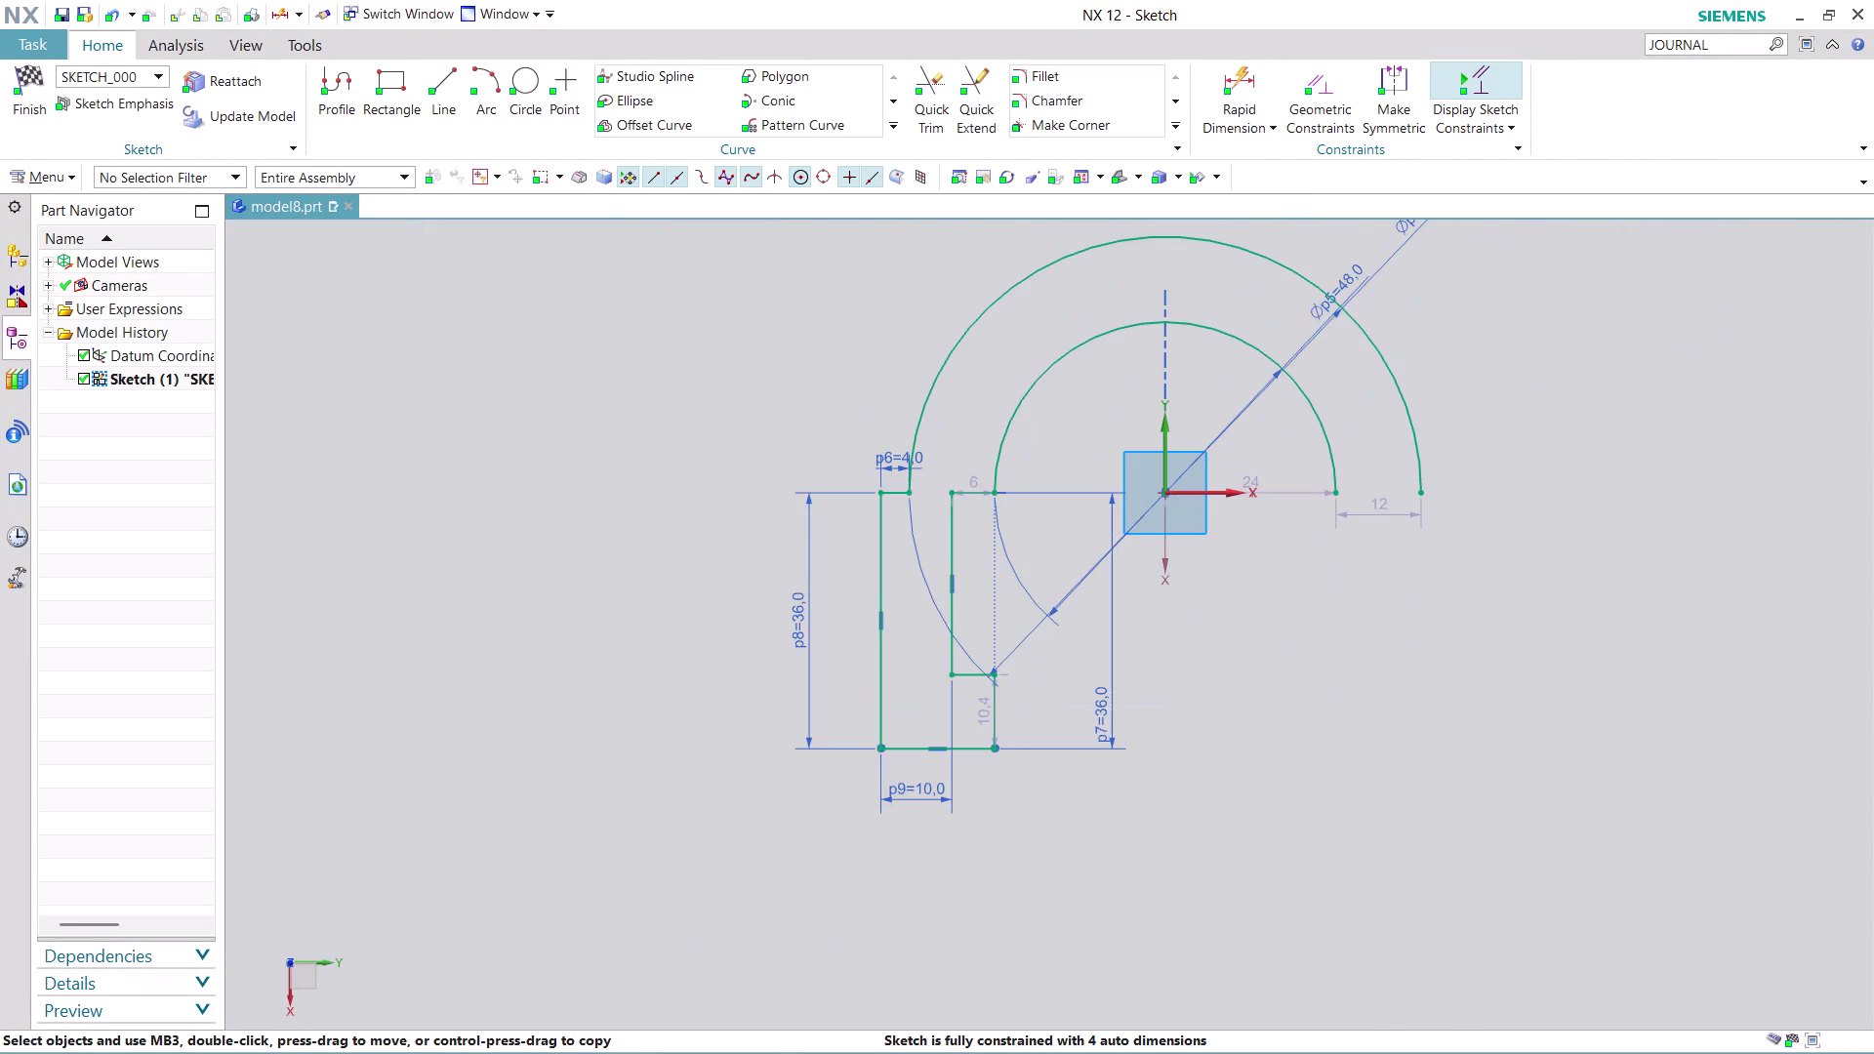
scroll(down, 3)
scroll(up, 3)
middle_drag(1503, 286, 1370, 486)
scroll(up, 3)
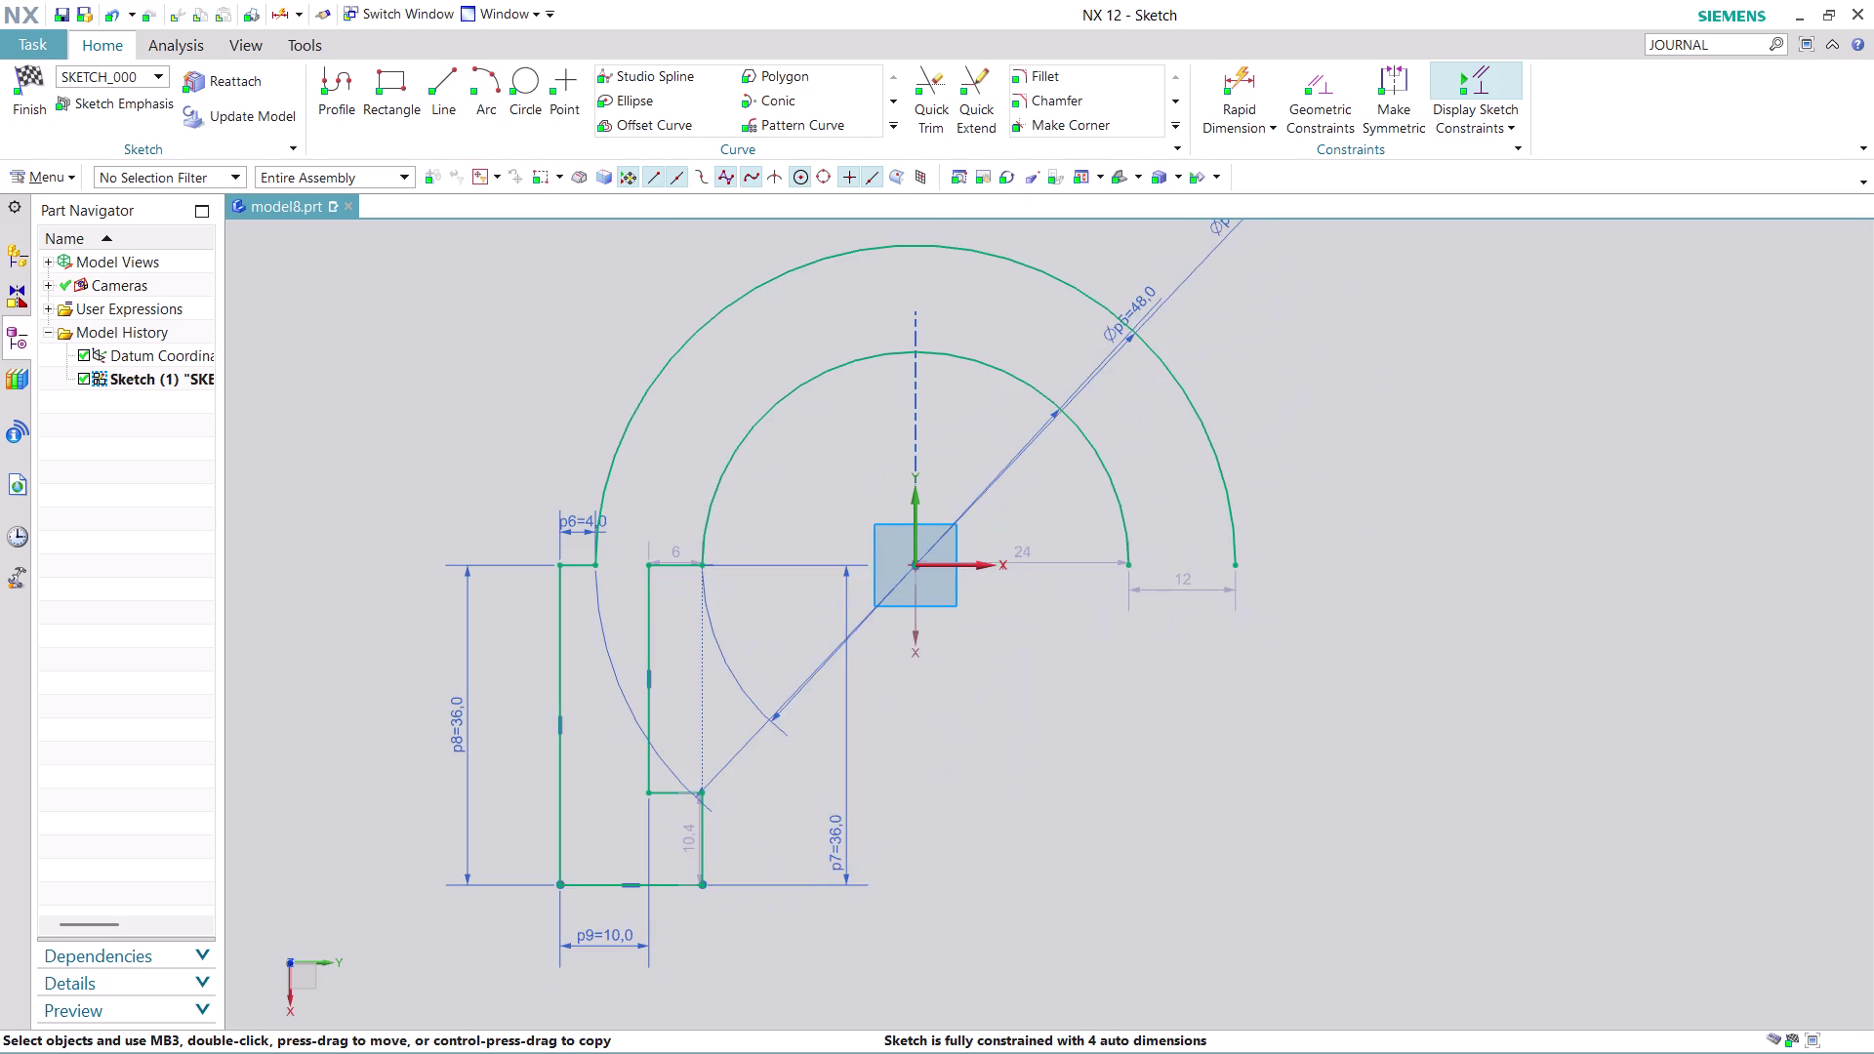
scroll(up, 3)
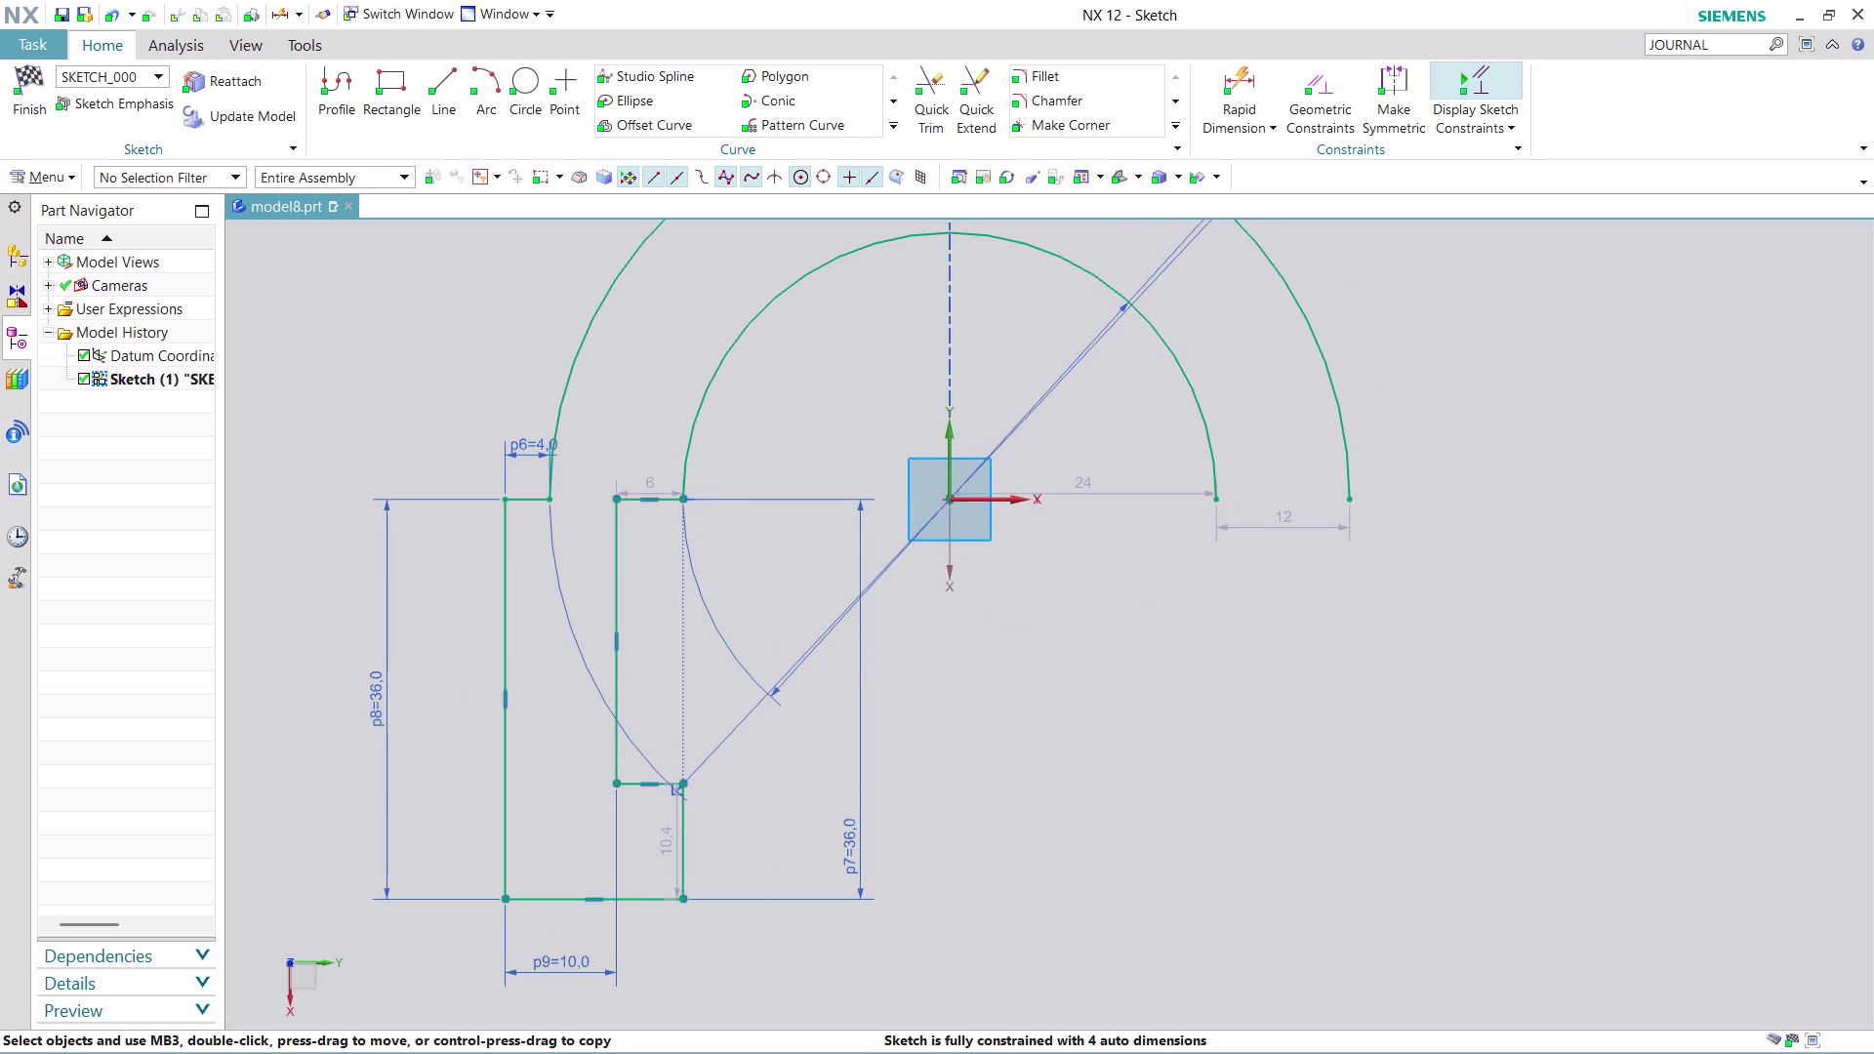
drag(668, 857, 798, 854)
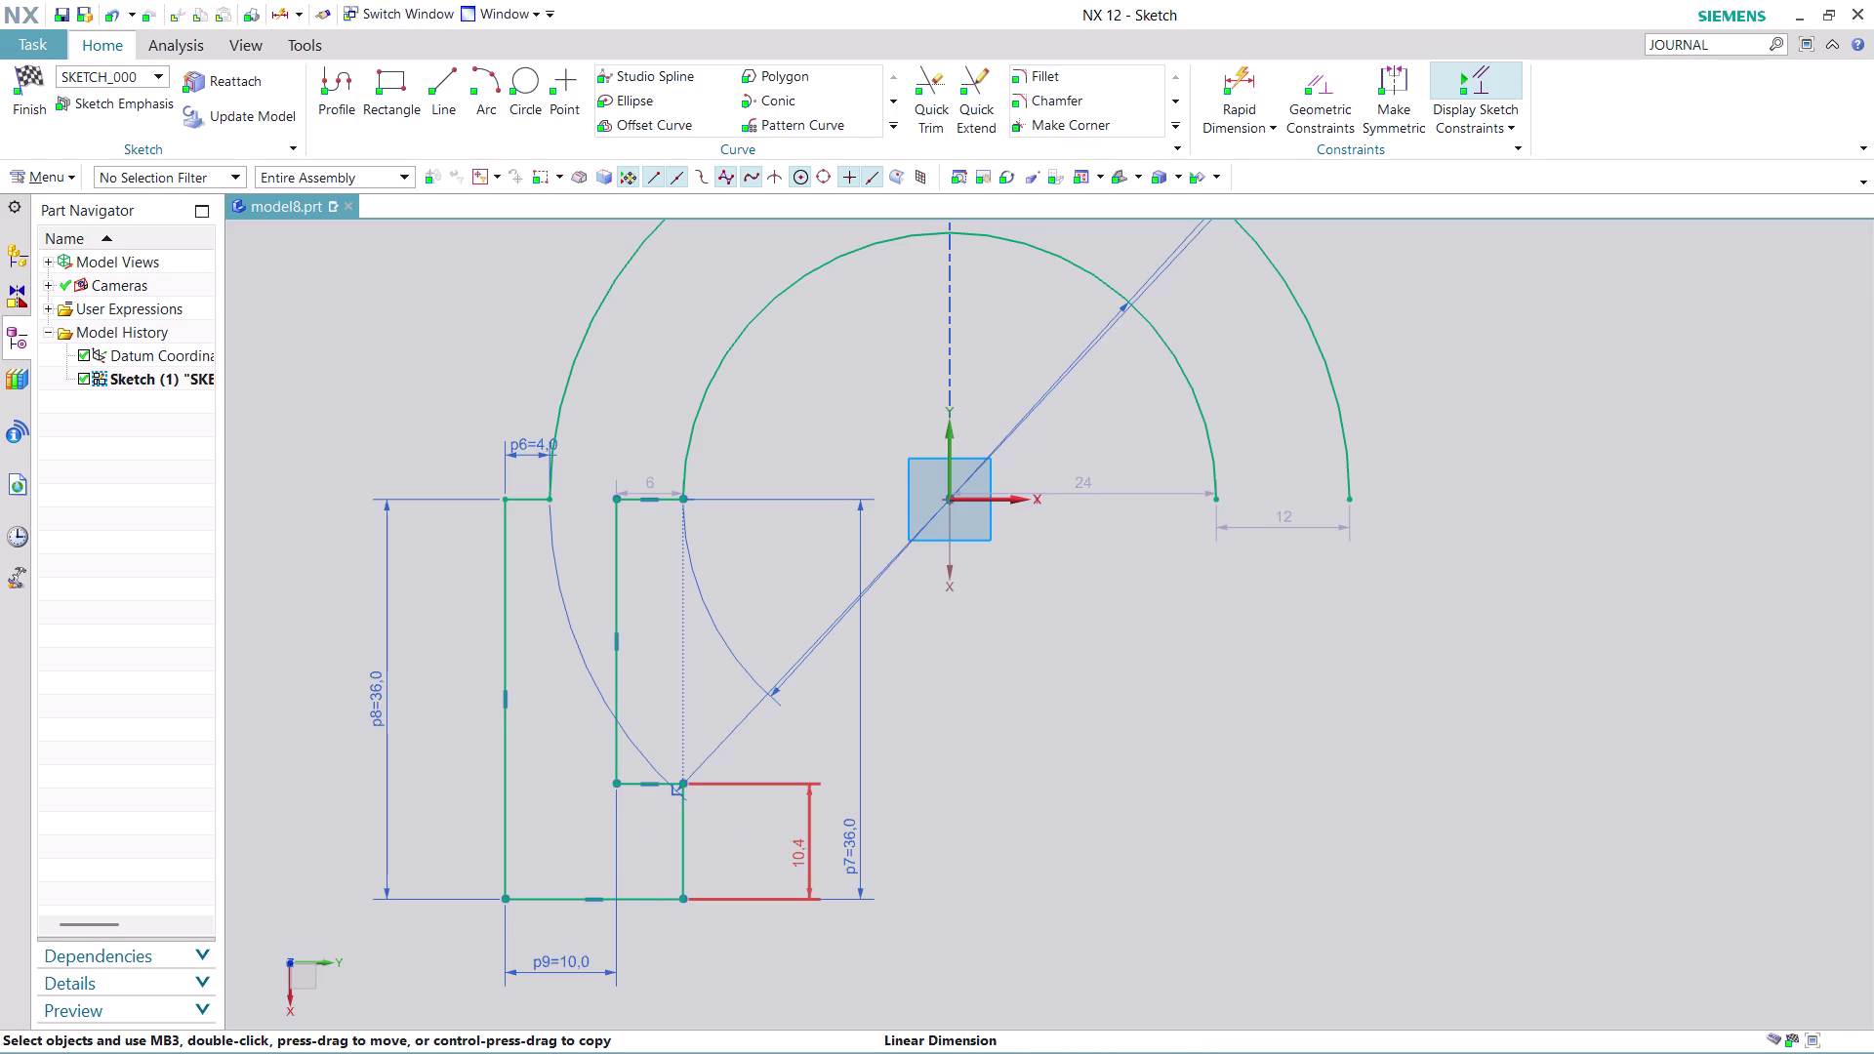
Edit the 10.4 inner step dimension to 12 mm, fully constraining the sketch.
double_click(799, 850)
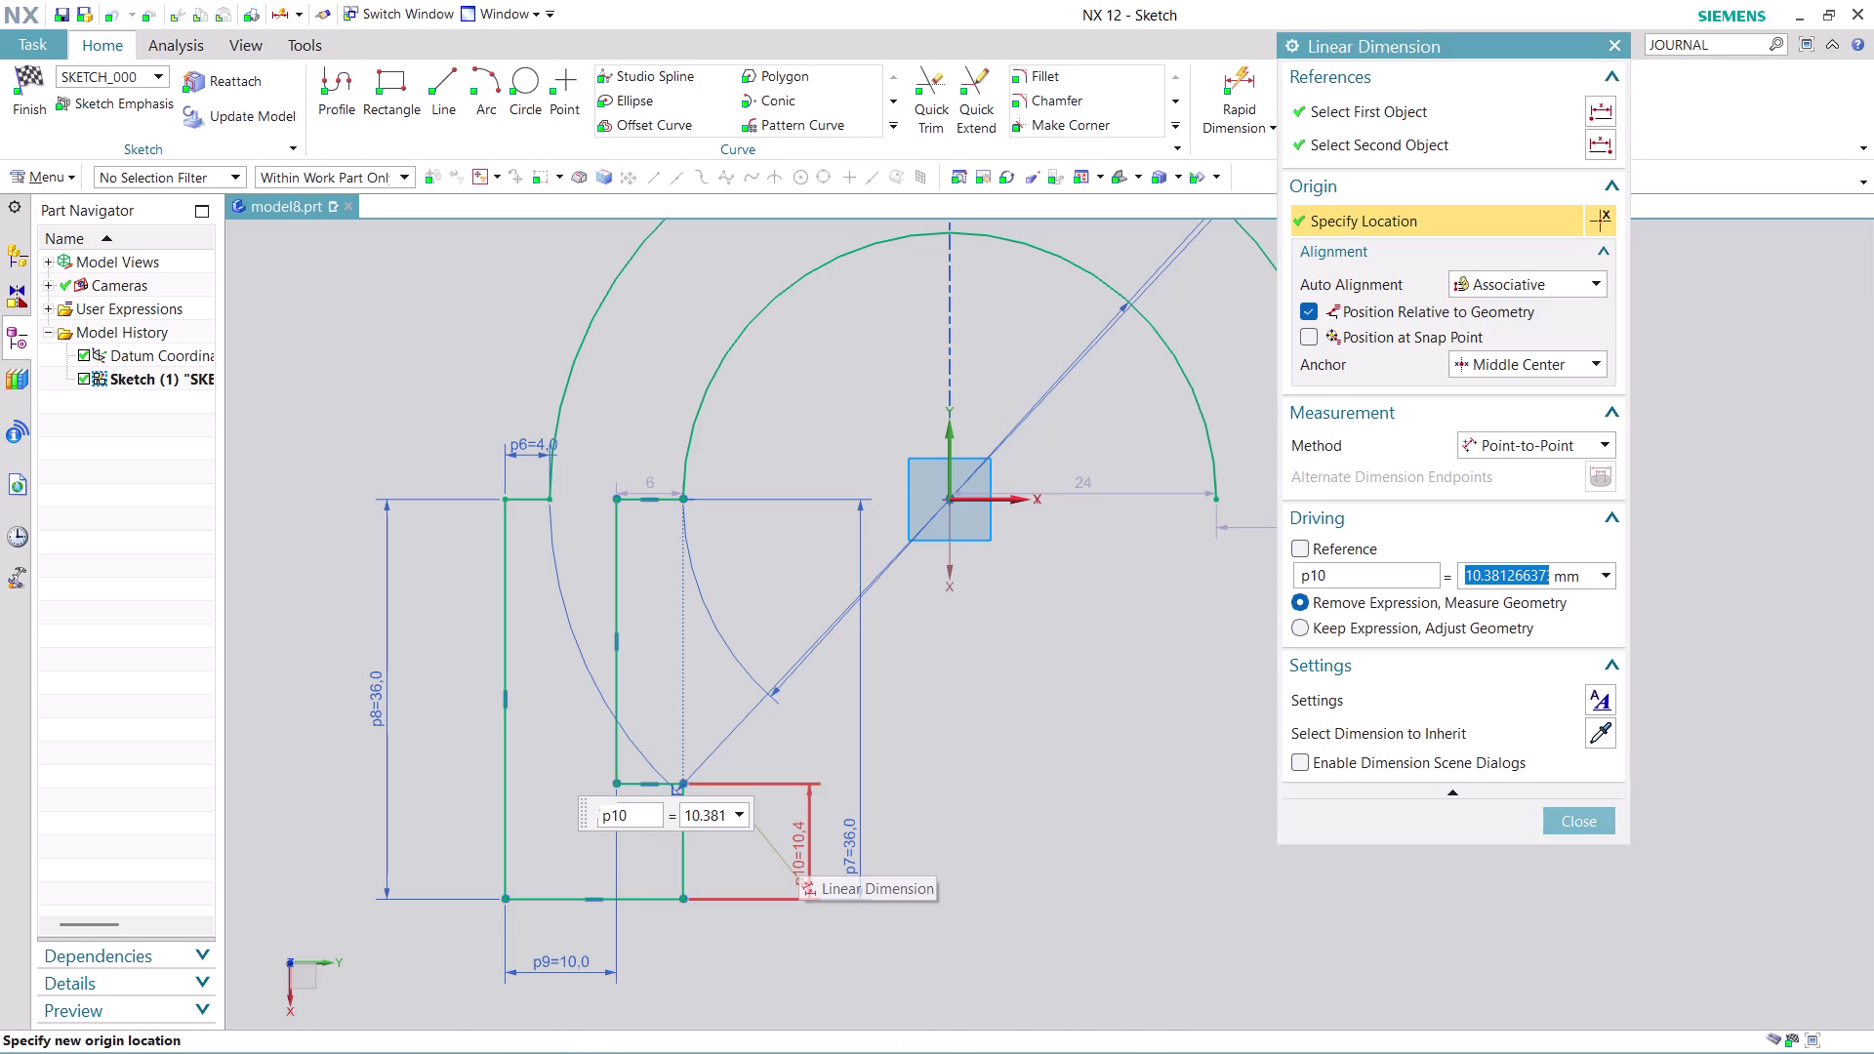
text(12)
key(Return)
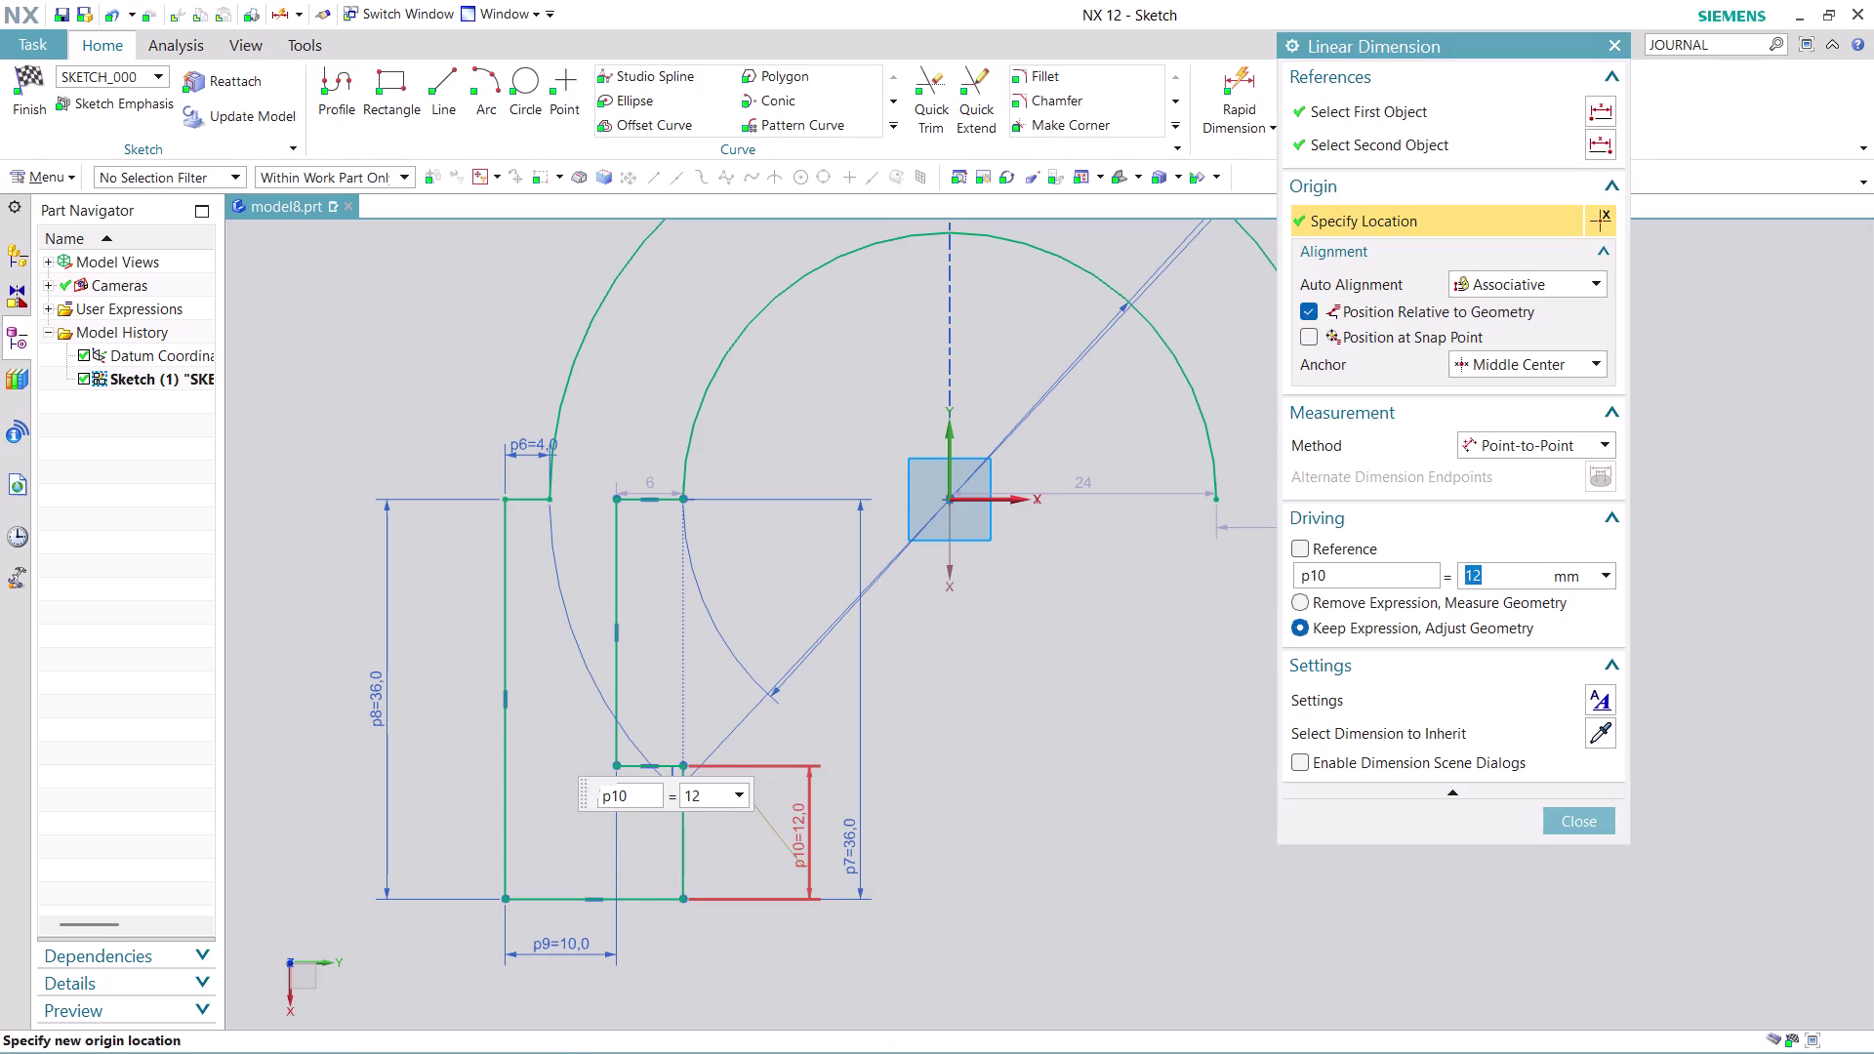
click(1577, 825)
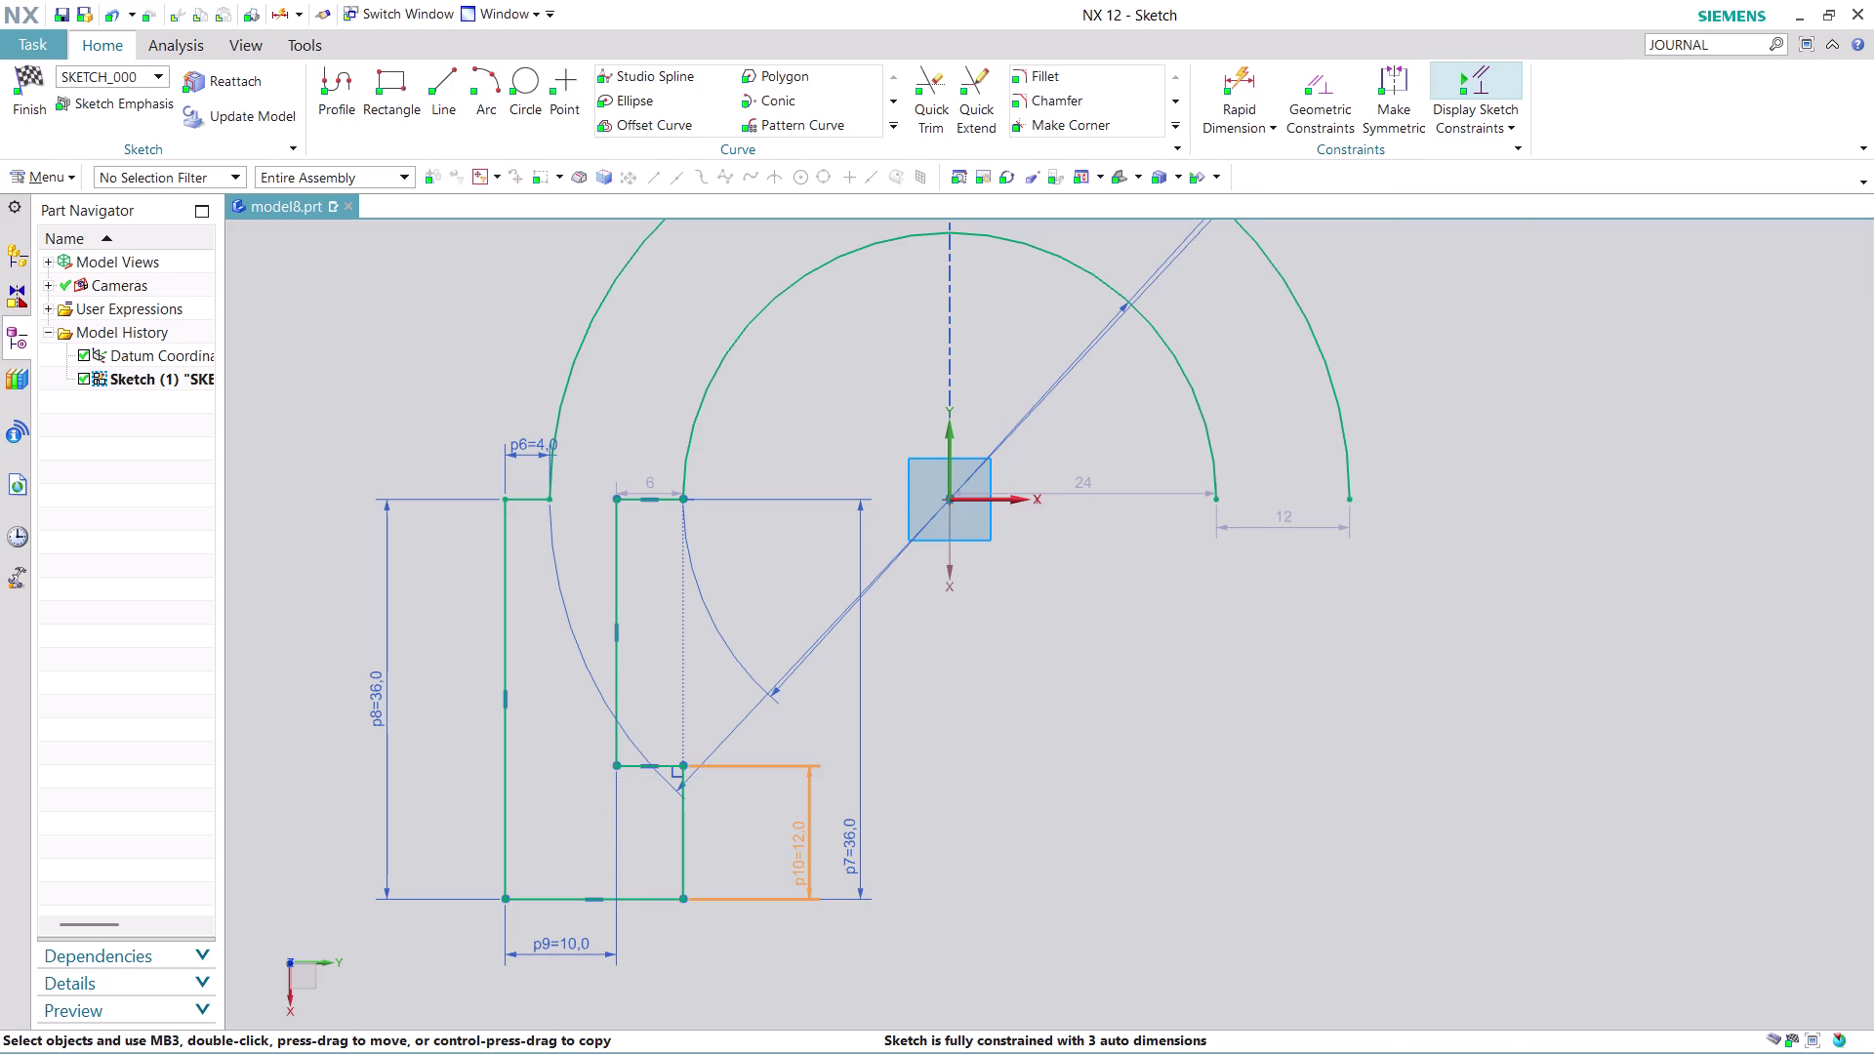
scroll(down, 3)
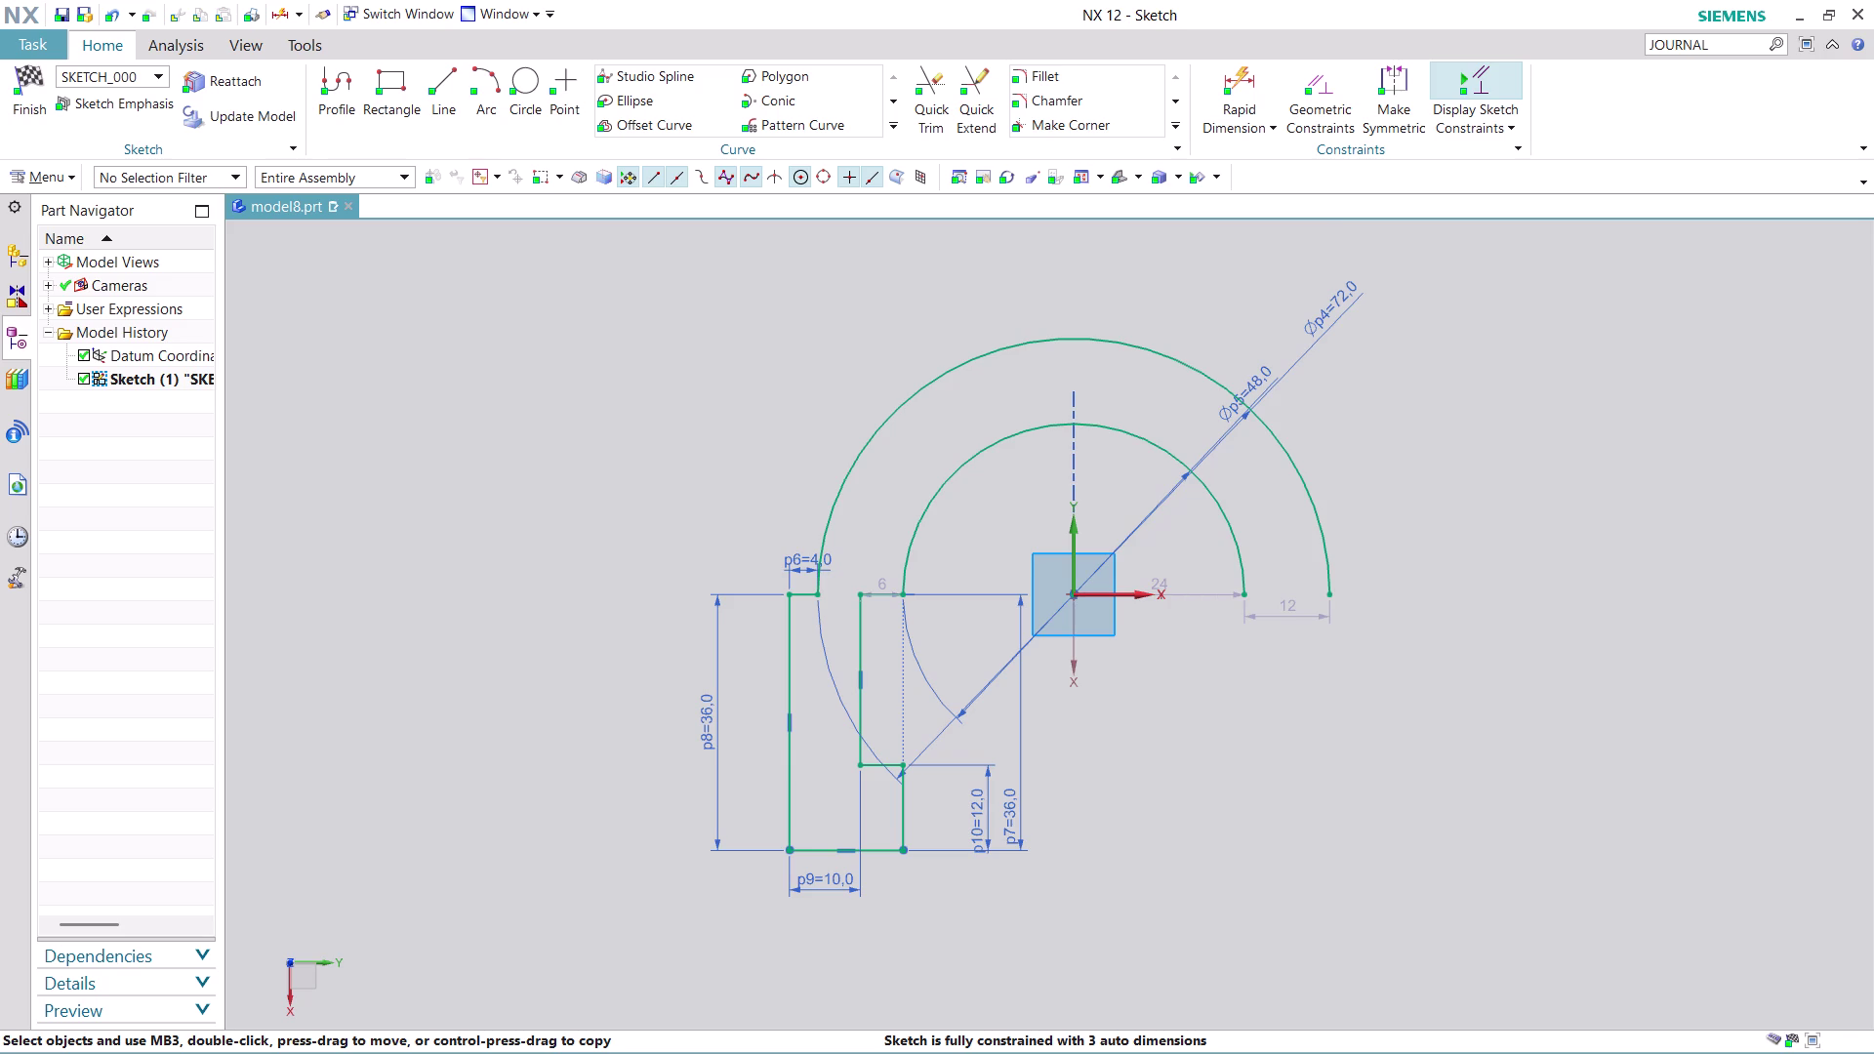
scroll(up, 3)
scroll(down, 3)
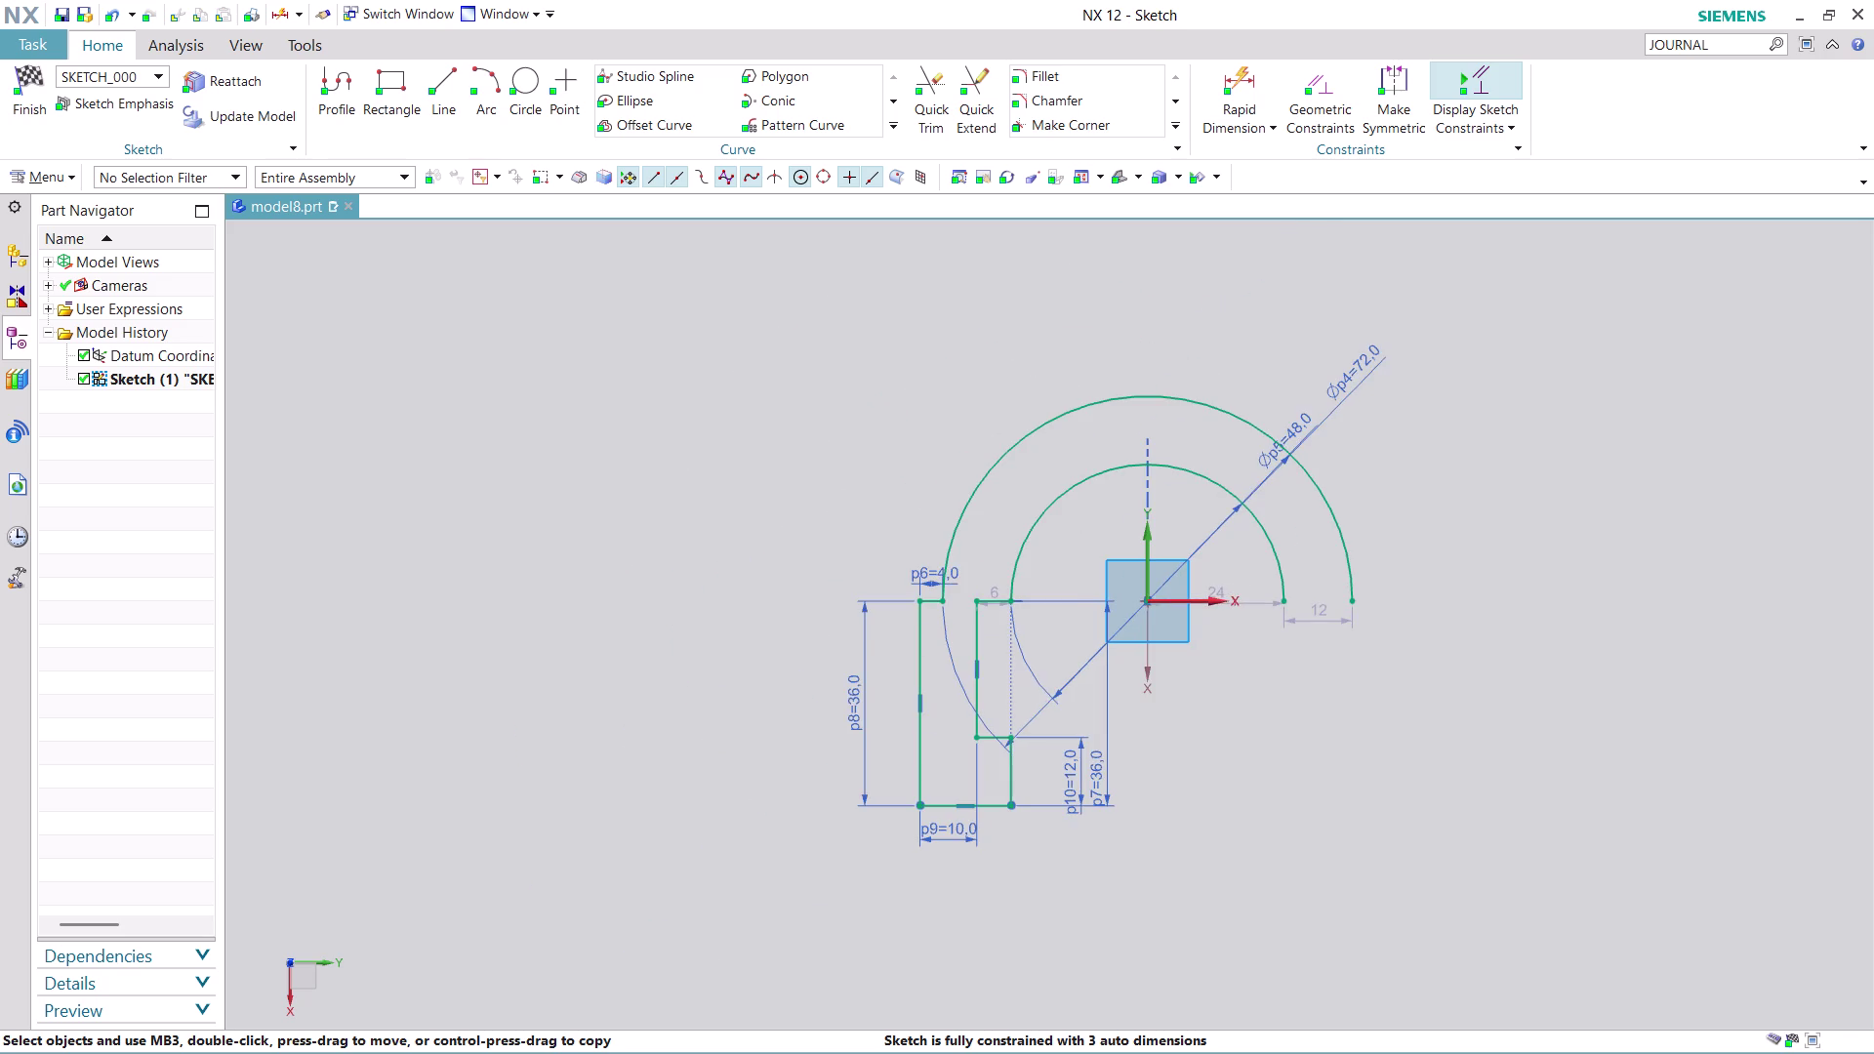
scroll(up, 3)
scroll(up, 3)
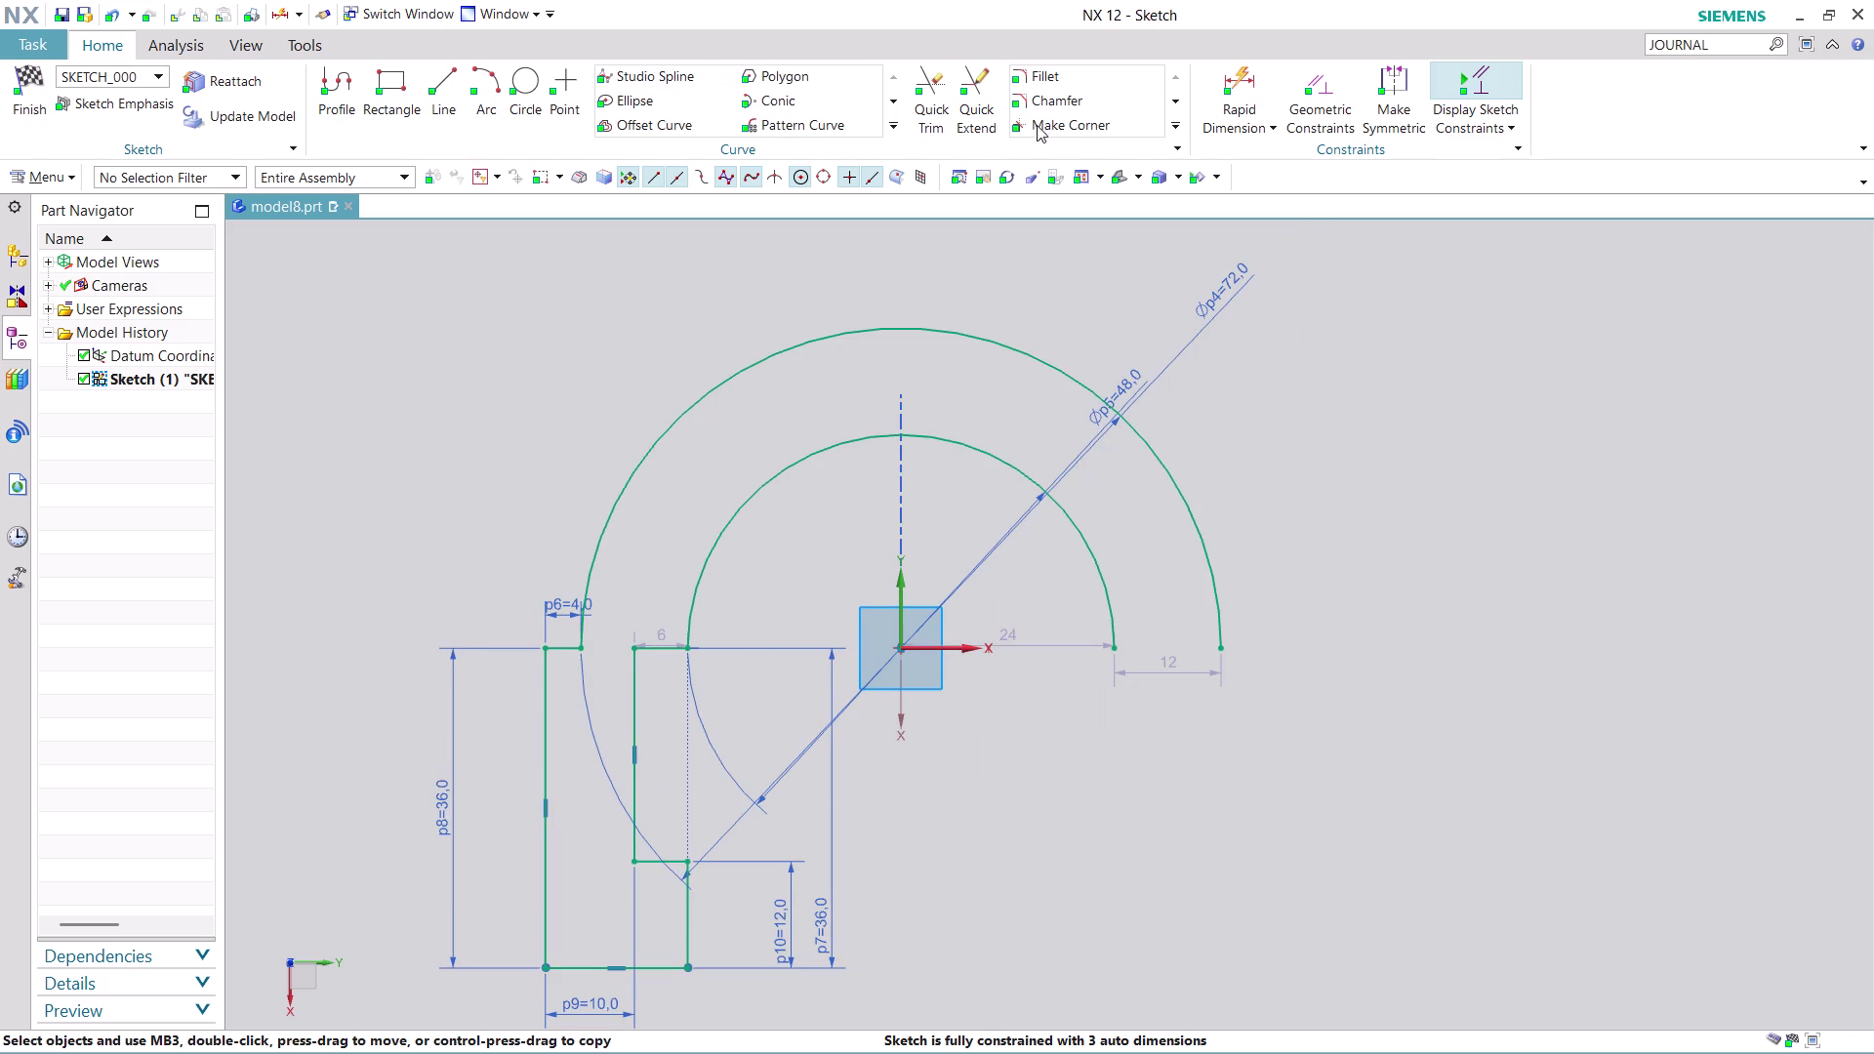
click(899, 122)
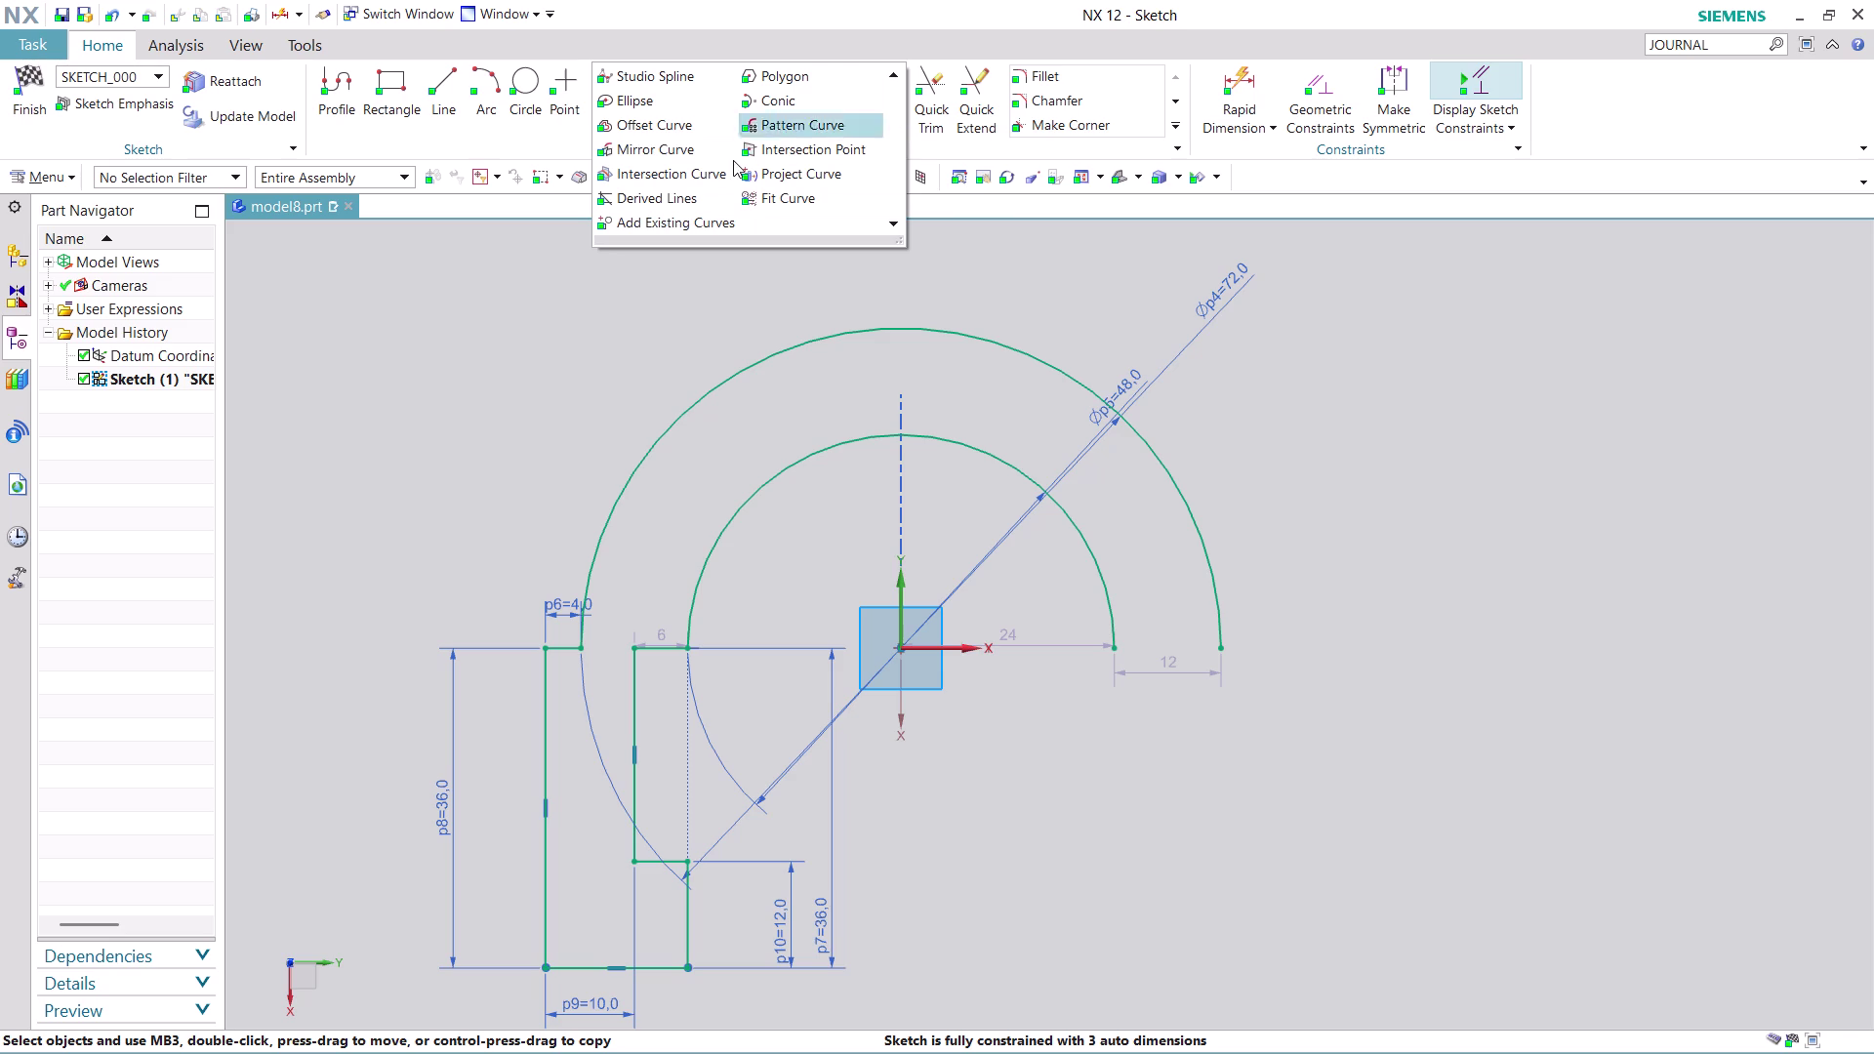
In Mirror Curve, select the seven lines of the left leg.
click(674, 153)
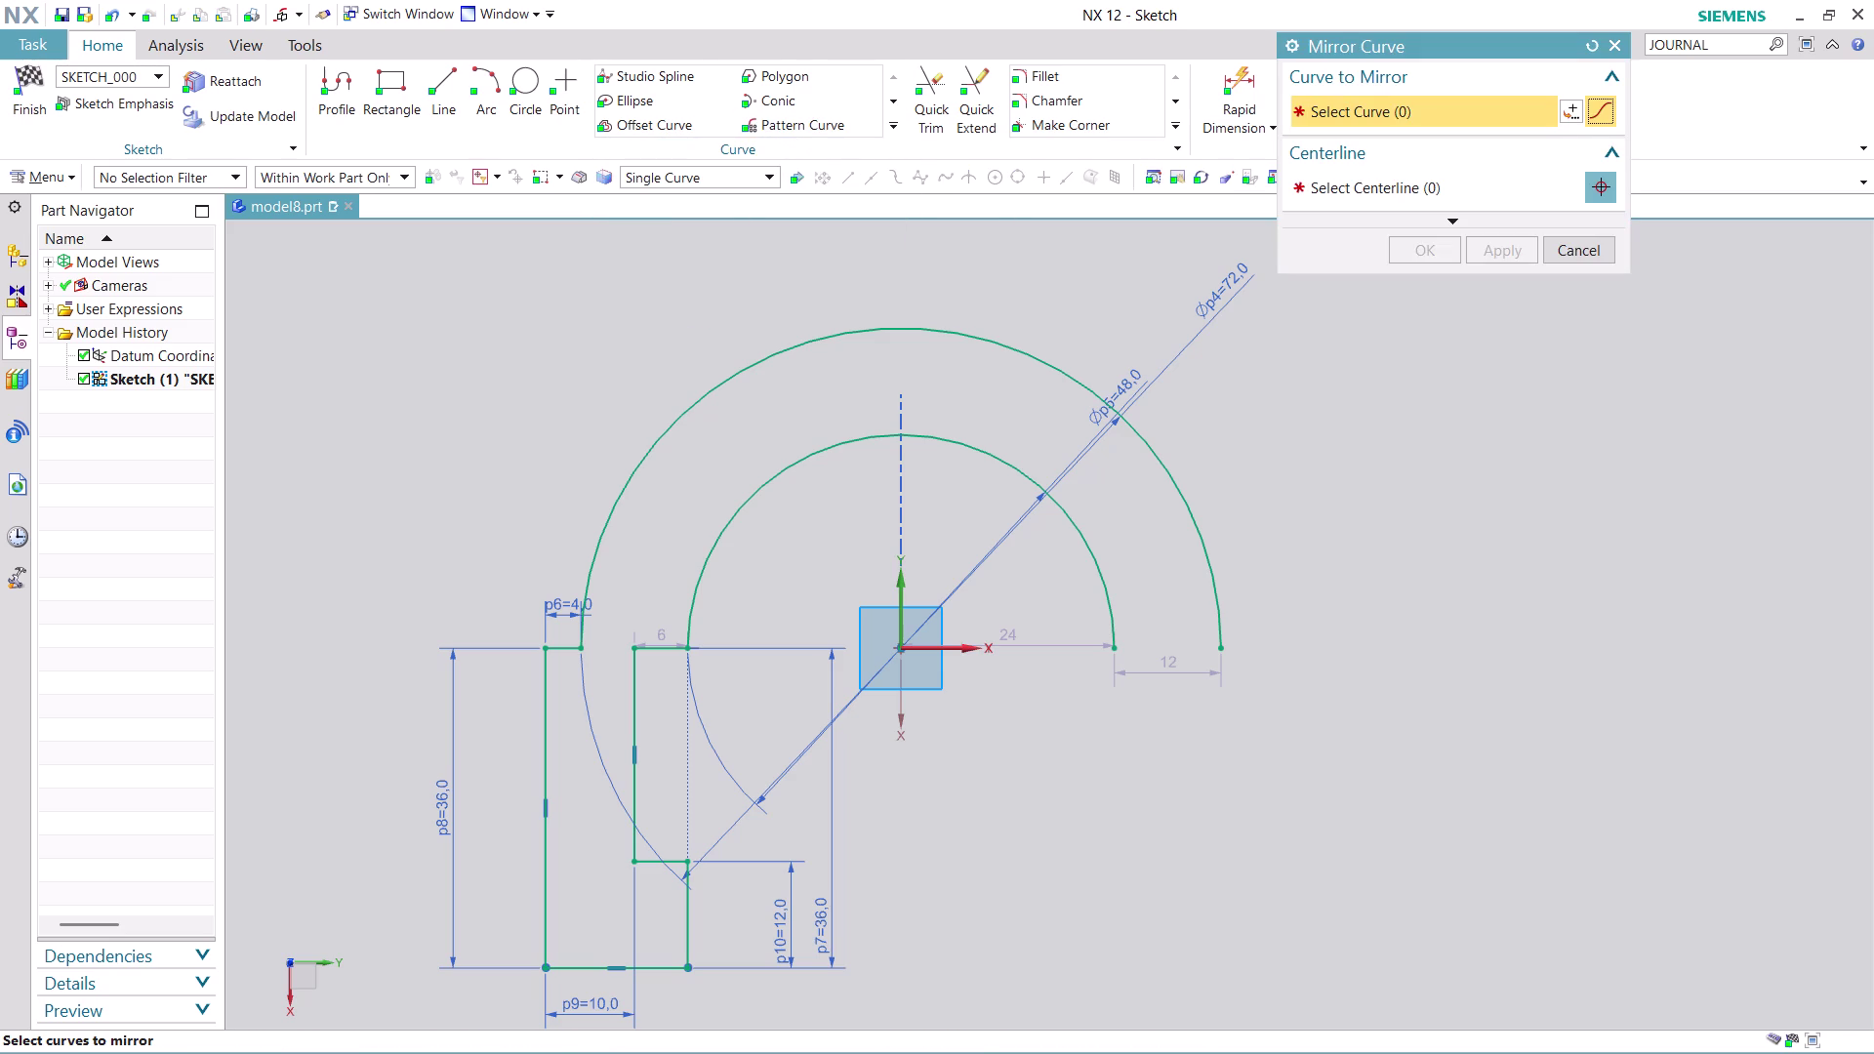
scroll(up, 3)
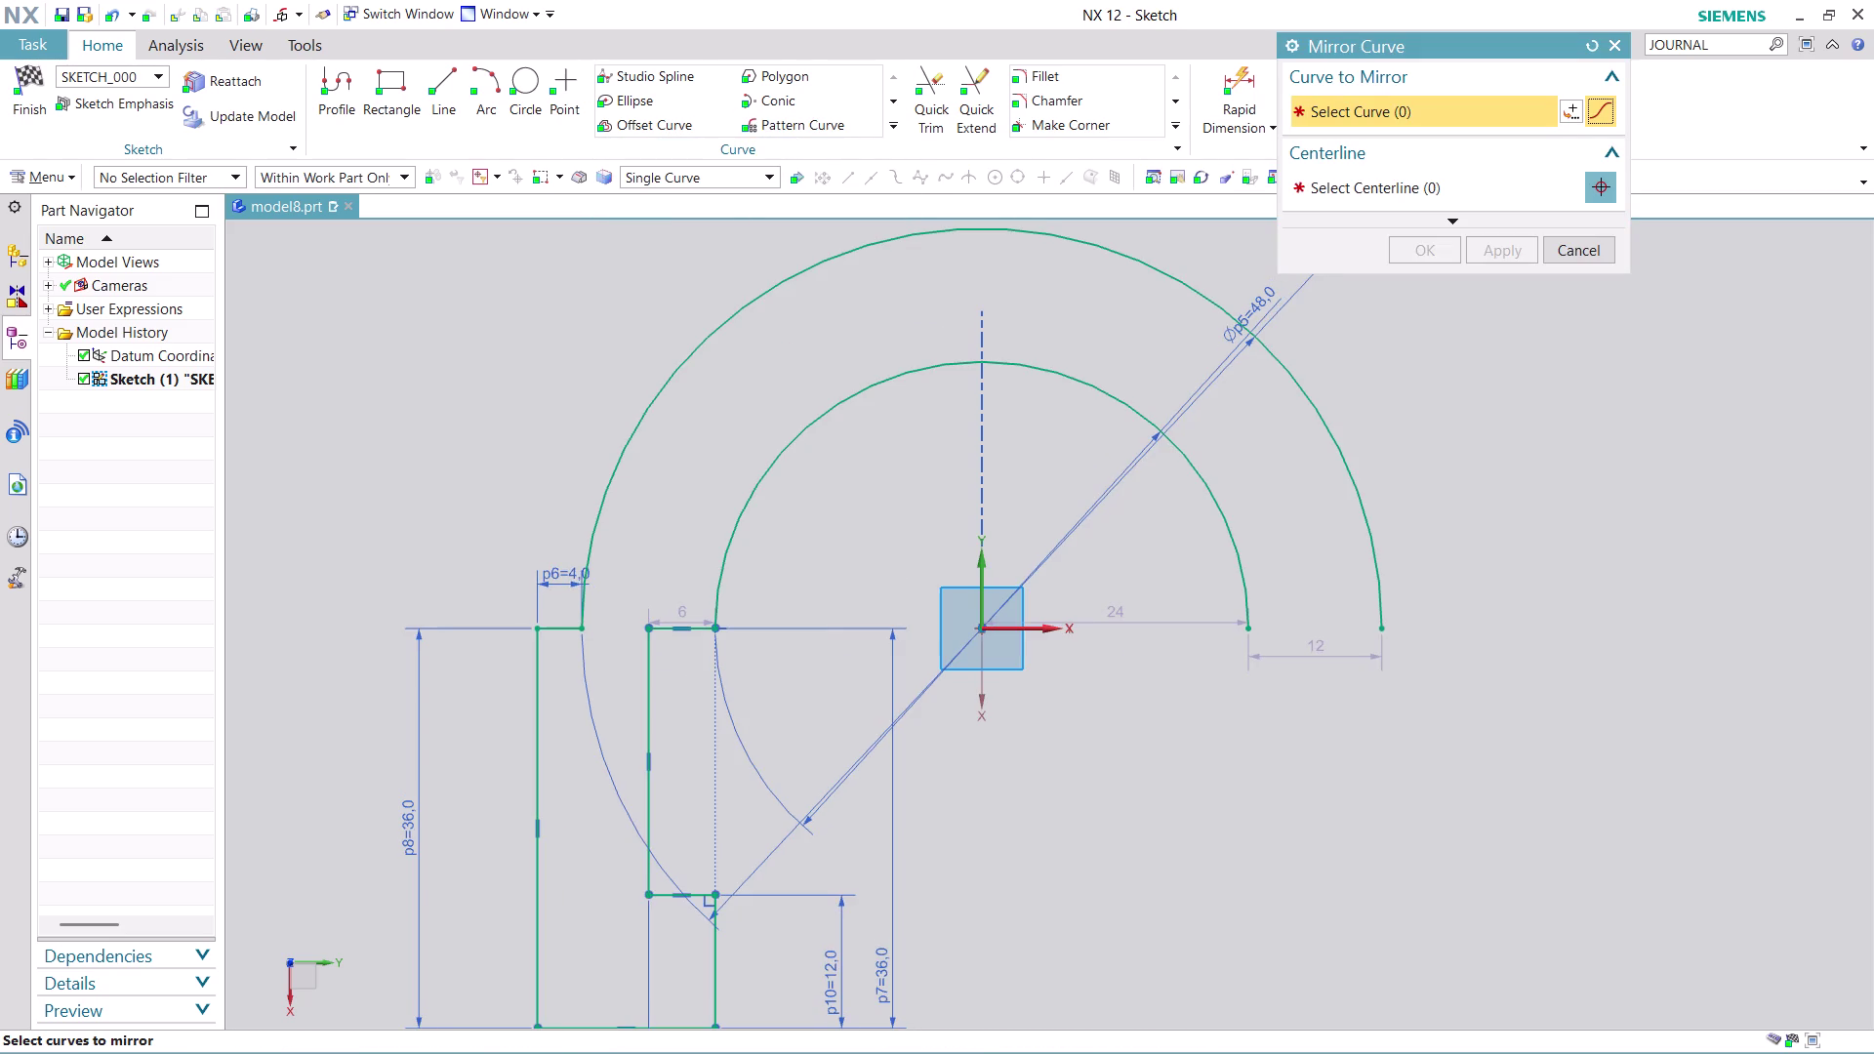
click(562, 631)
click(532, 728)
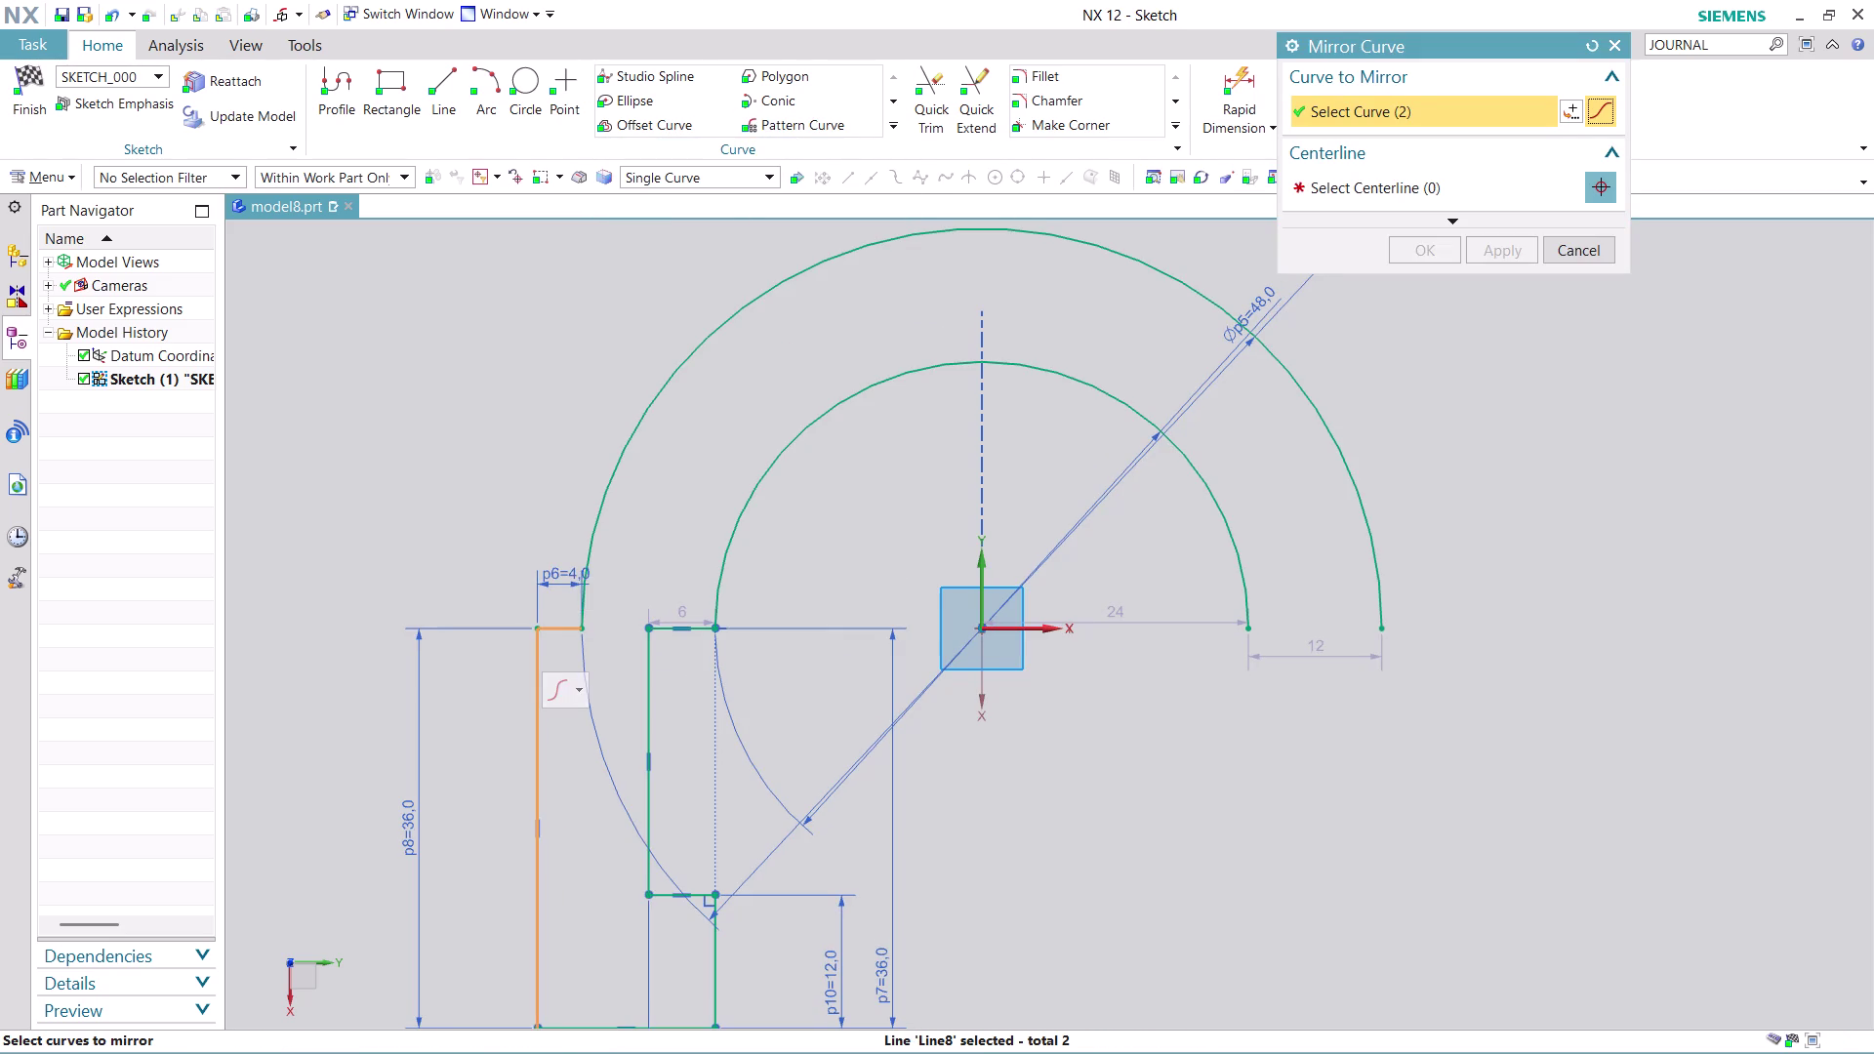
scroll(down, 3)
click(615, 956)
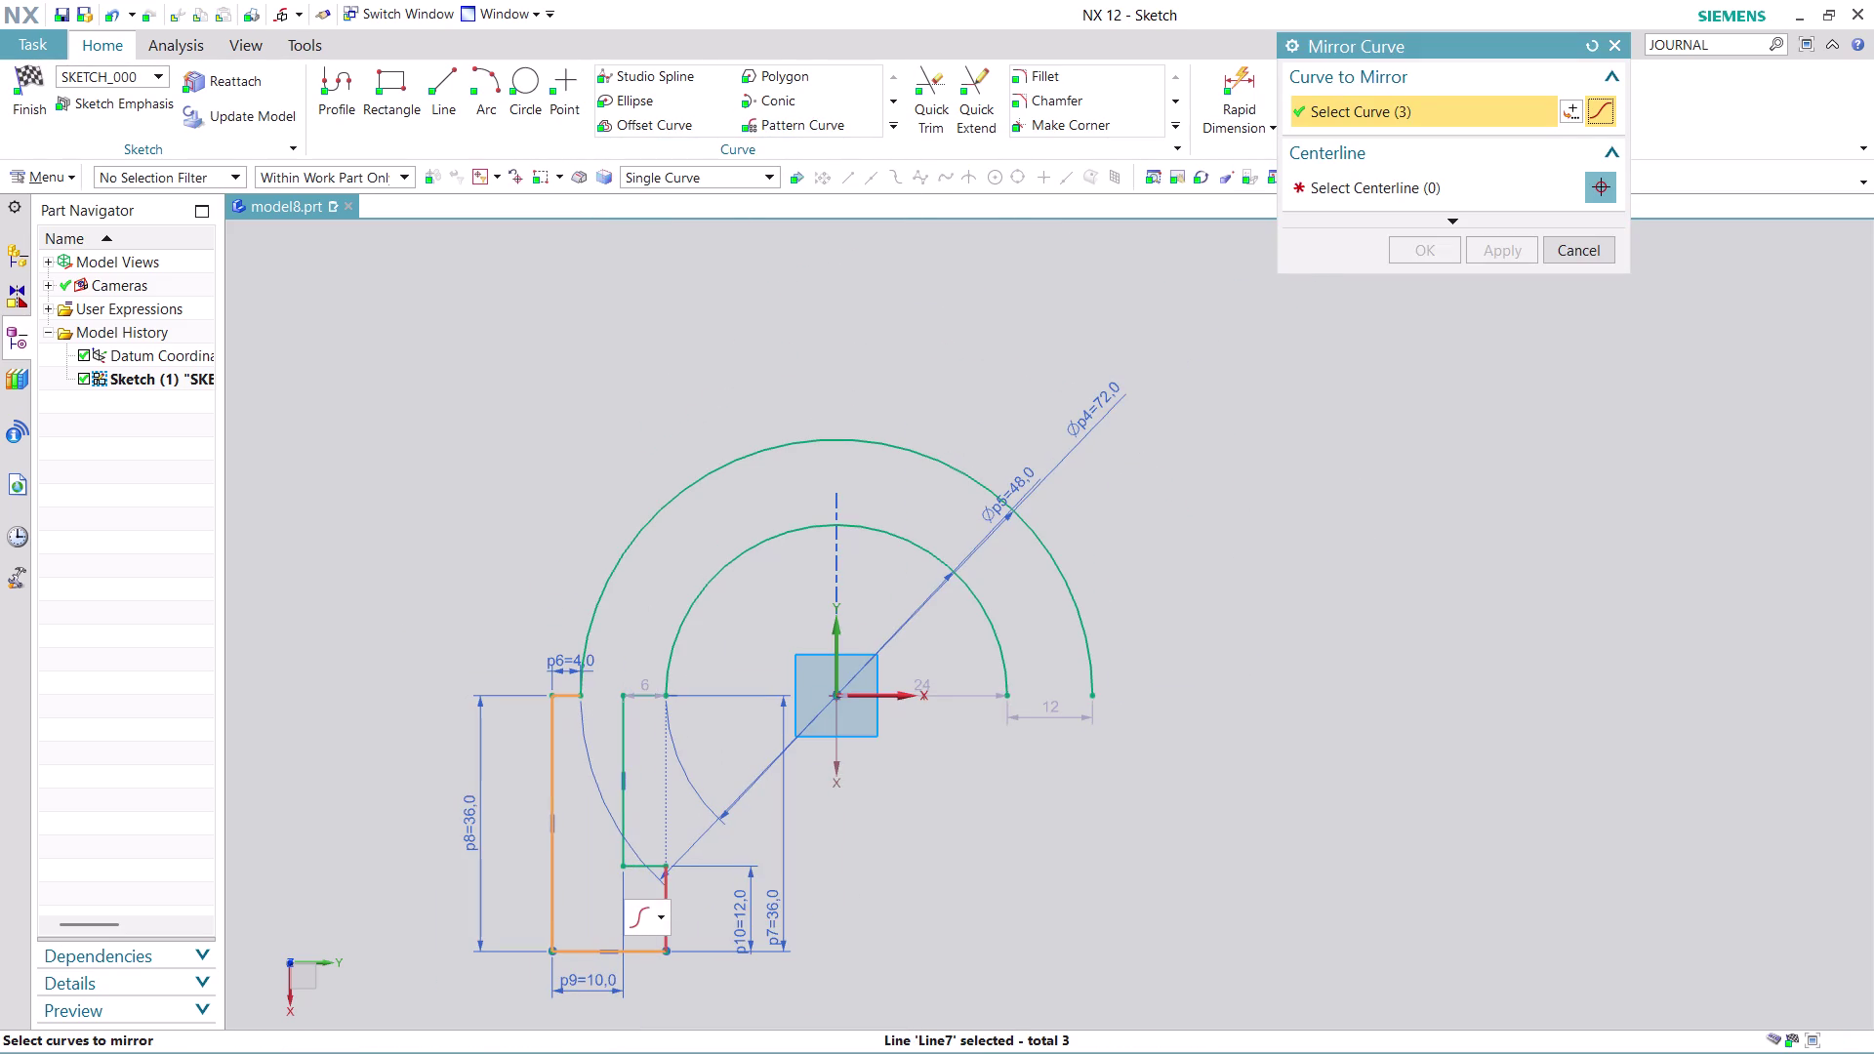
click(667, 896)
click(647, 866)
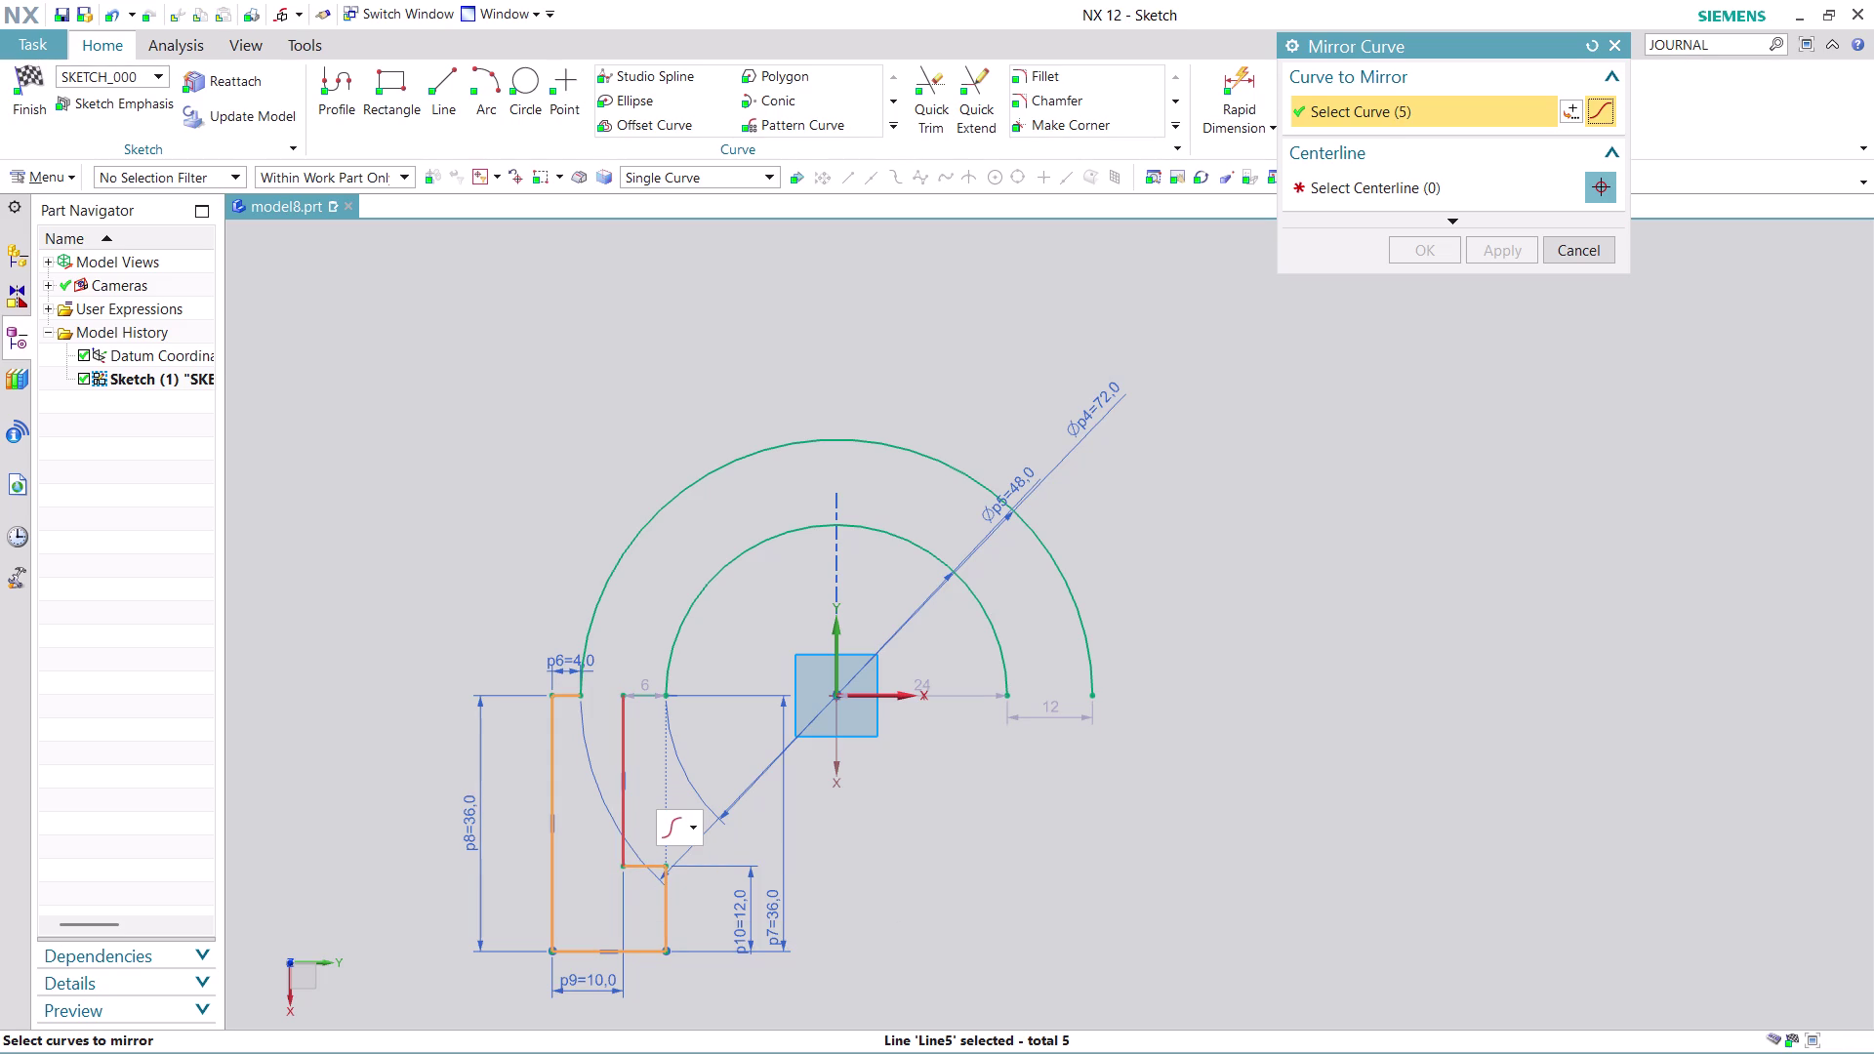
click(624, 770)
click(654, 699)
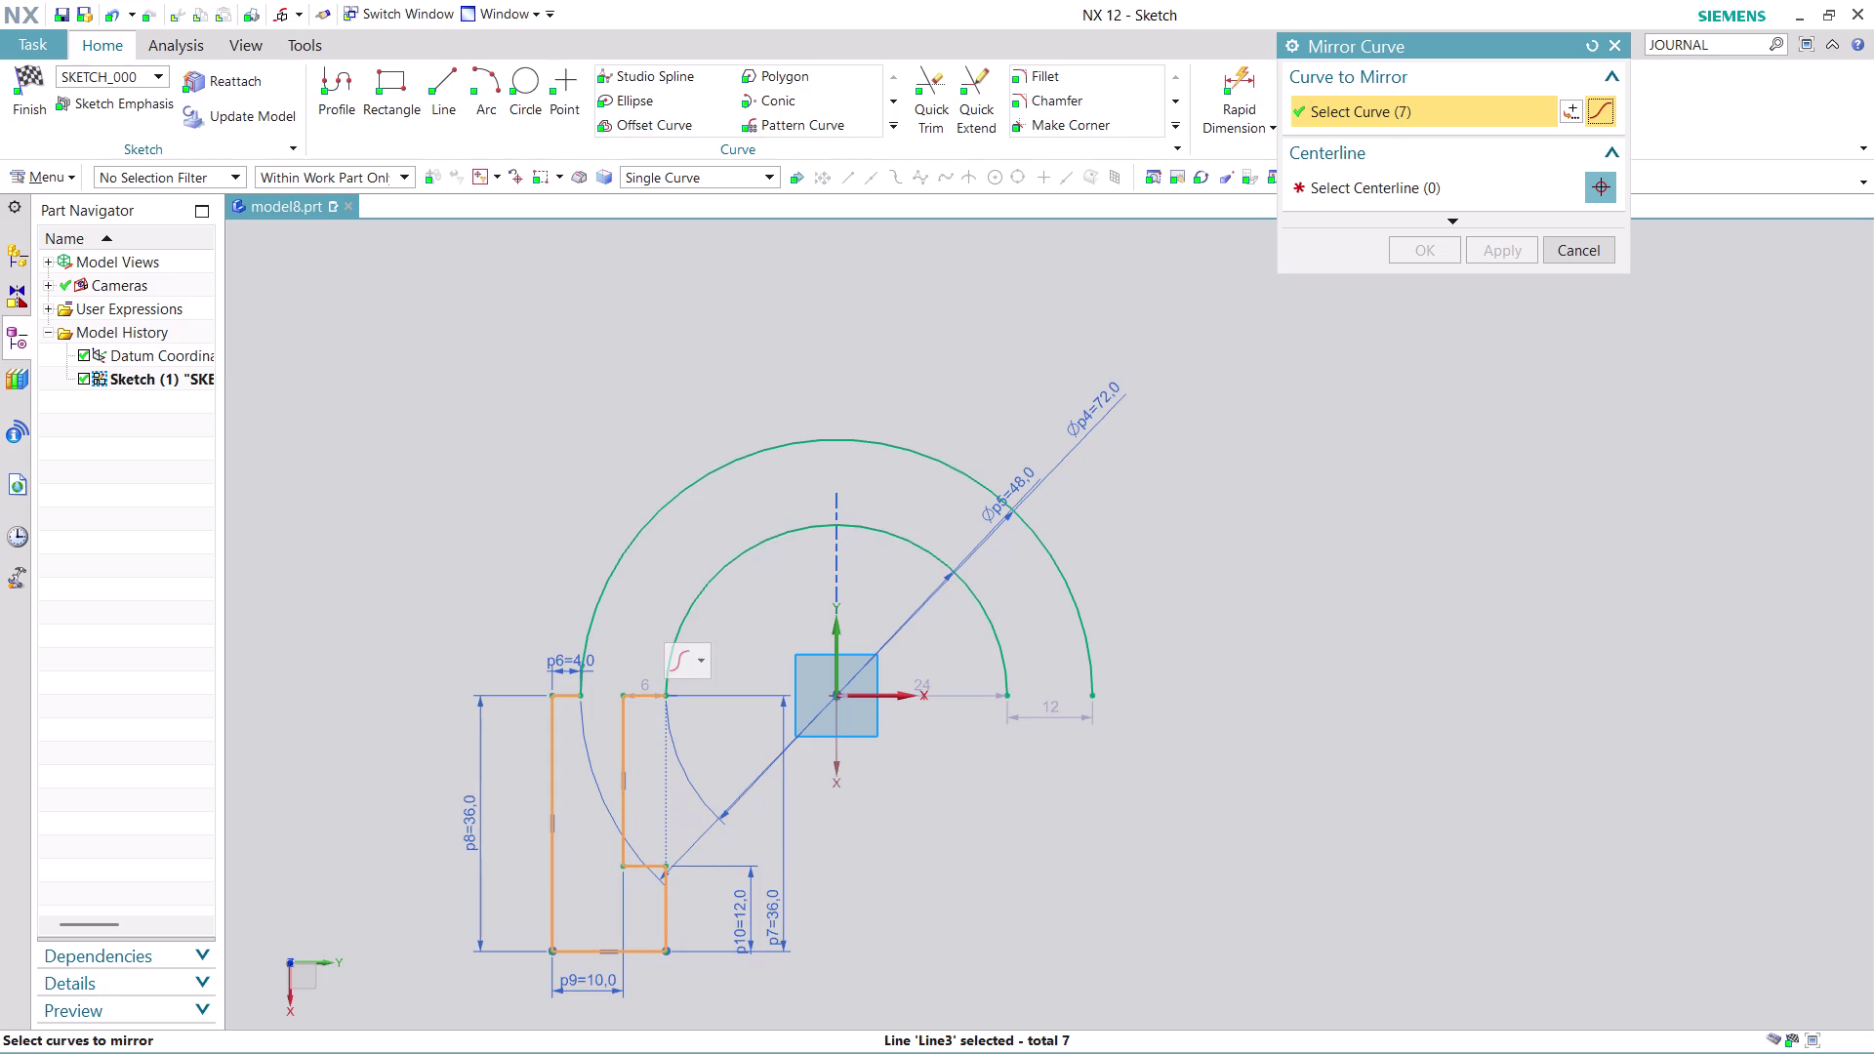
Mirror them about the vertical datum axis to create the right leg.
click(1407, 179)
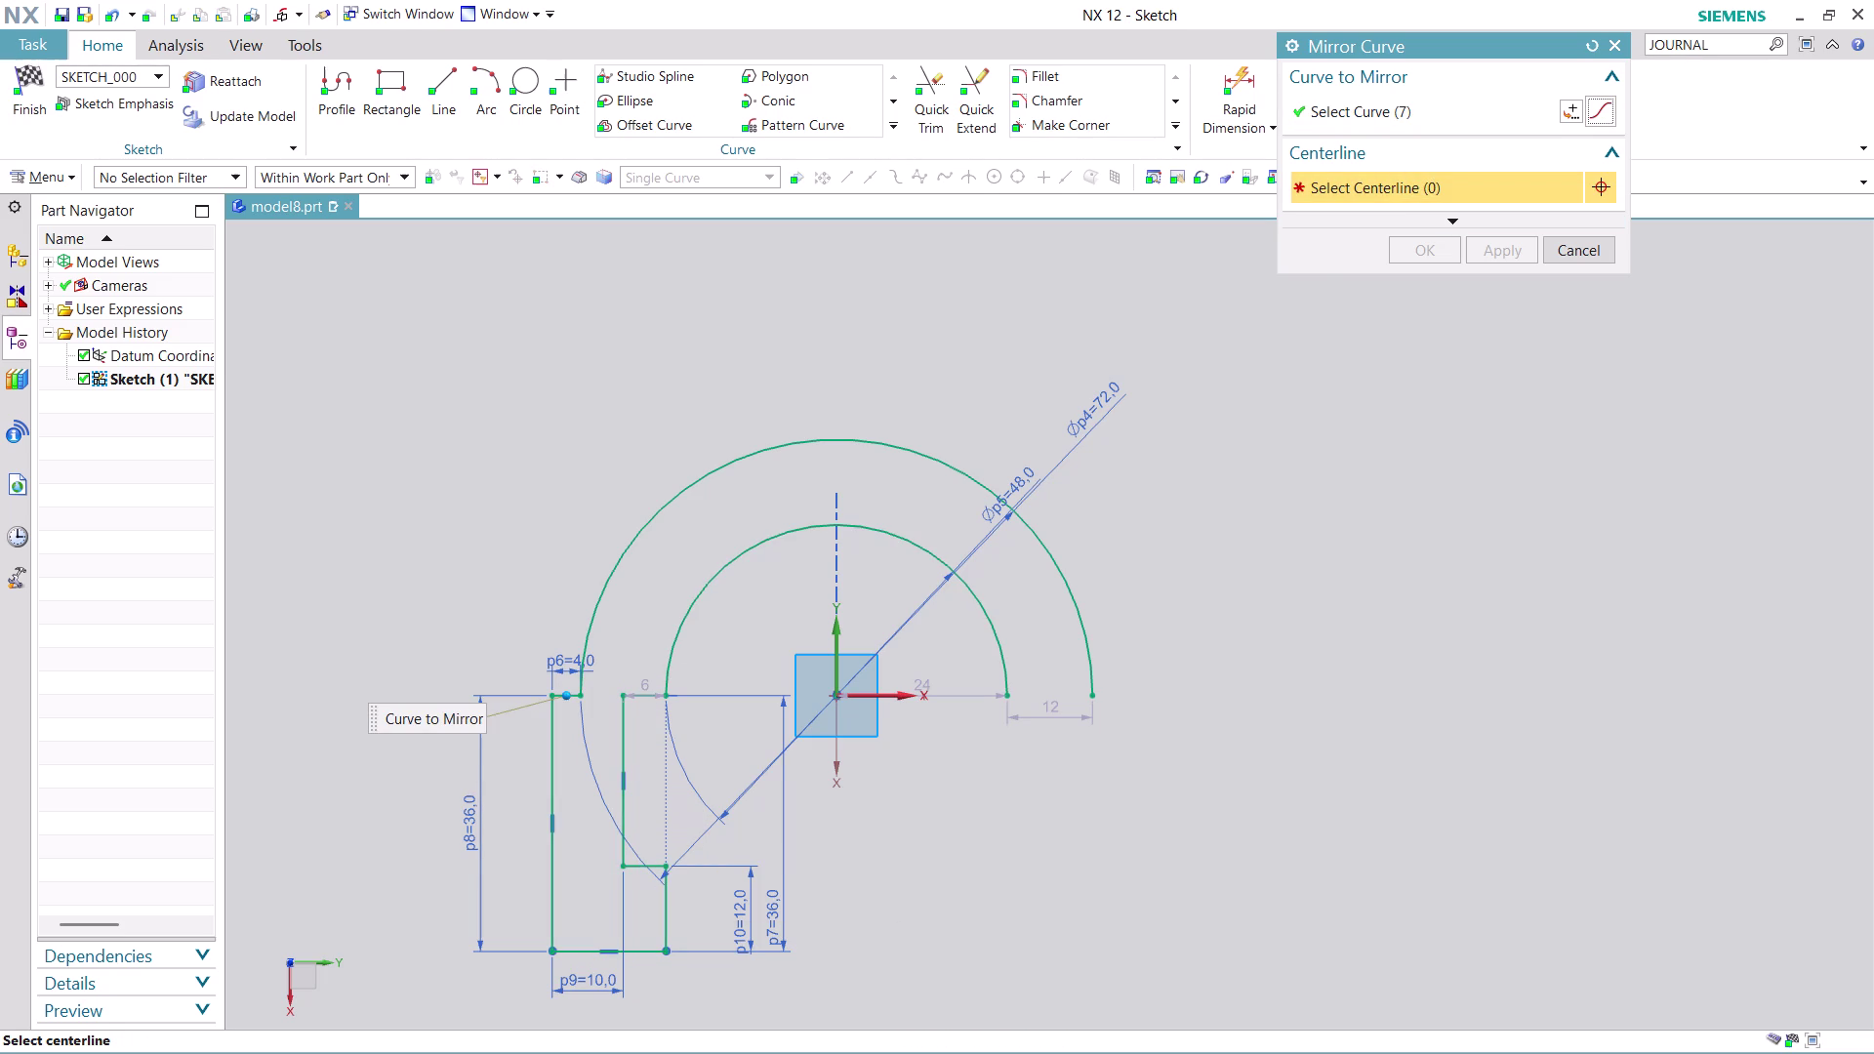
click(846, 634)
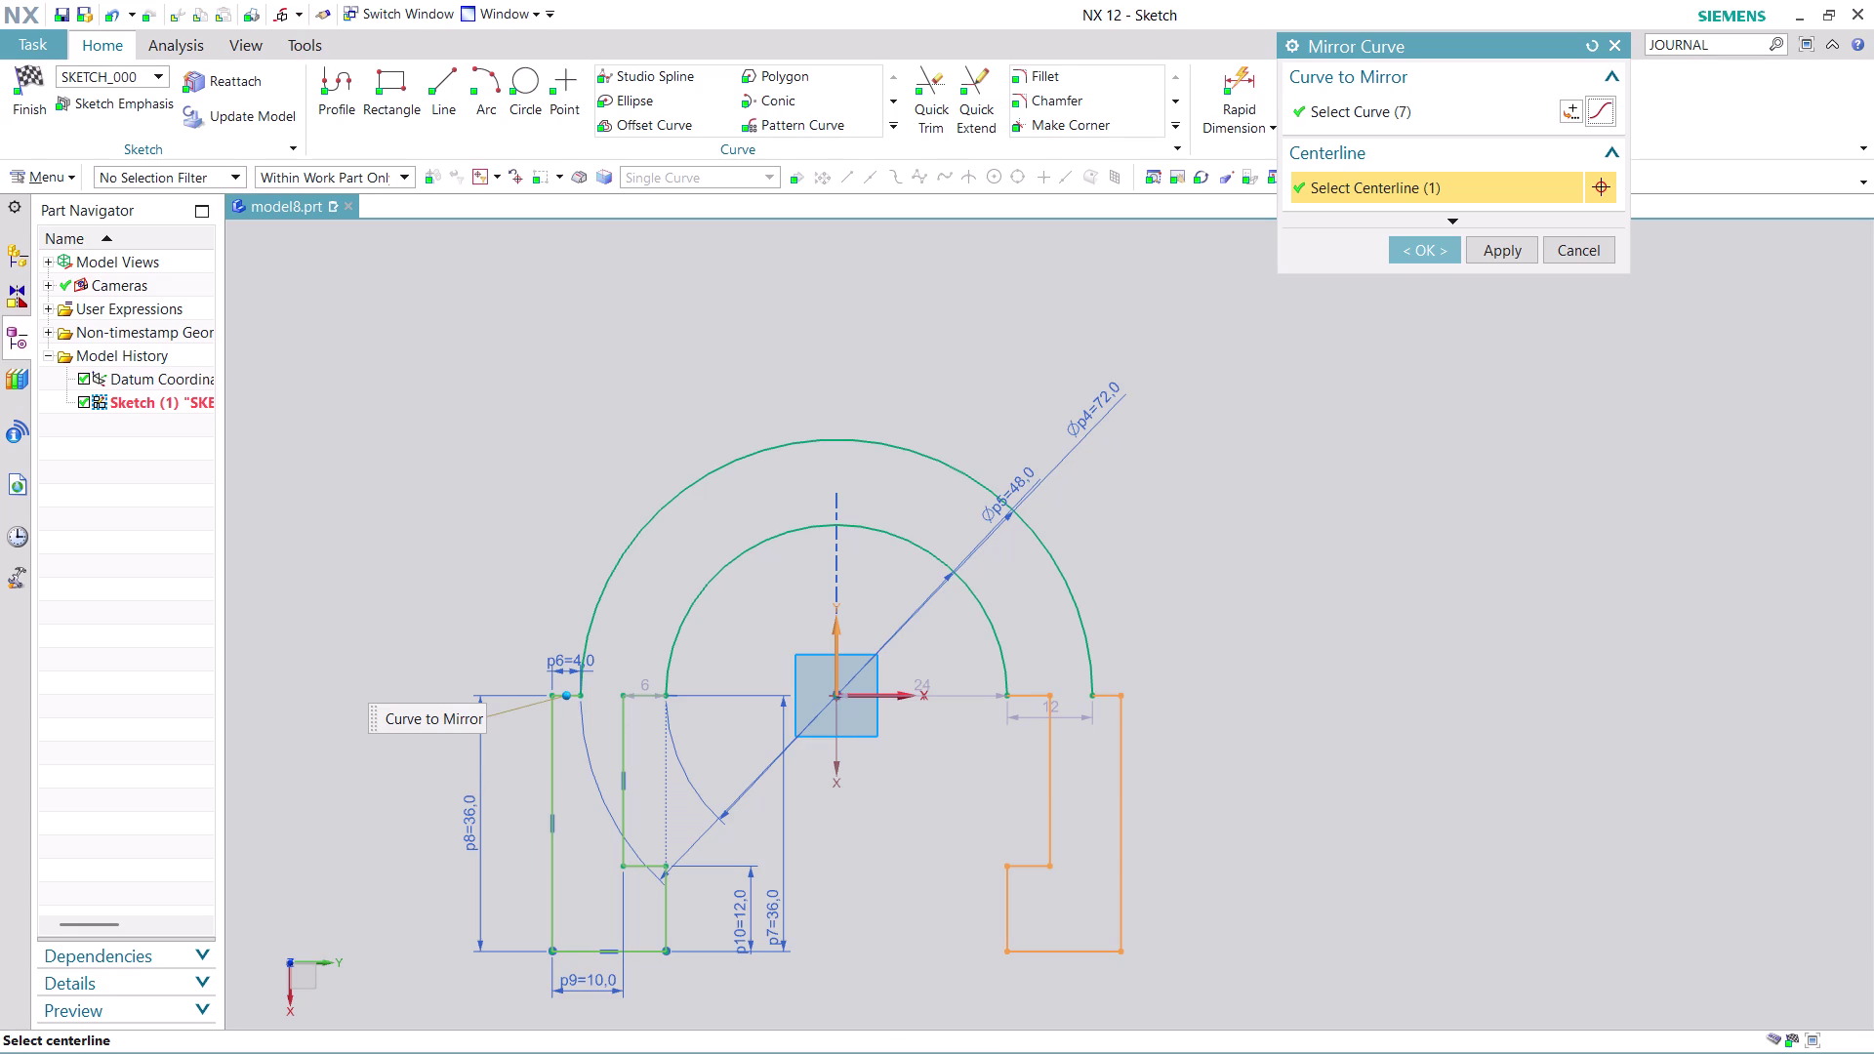
click(1423, 254)
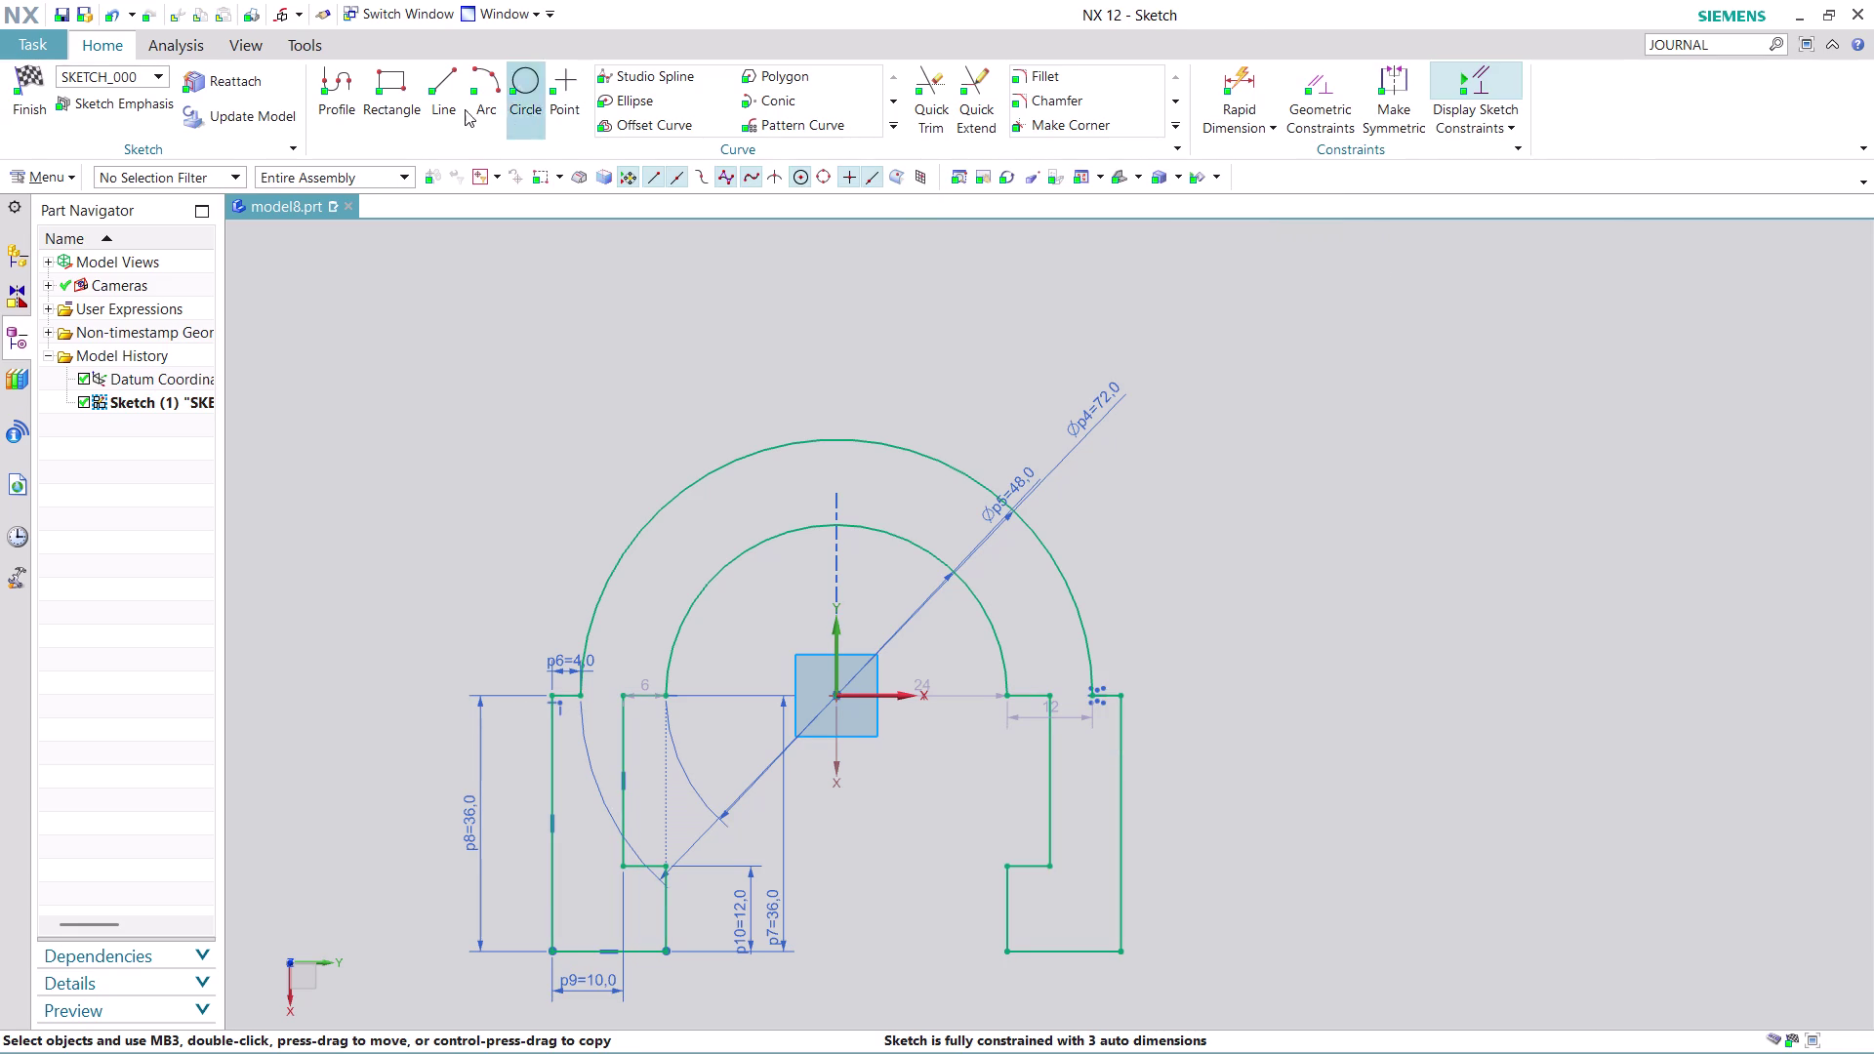
Draw an open three-sided tab above the arcs, 29 wide with two 27-high sides.
click(338, 81)
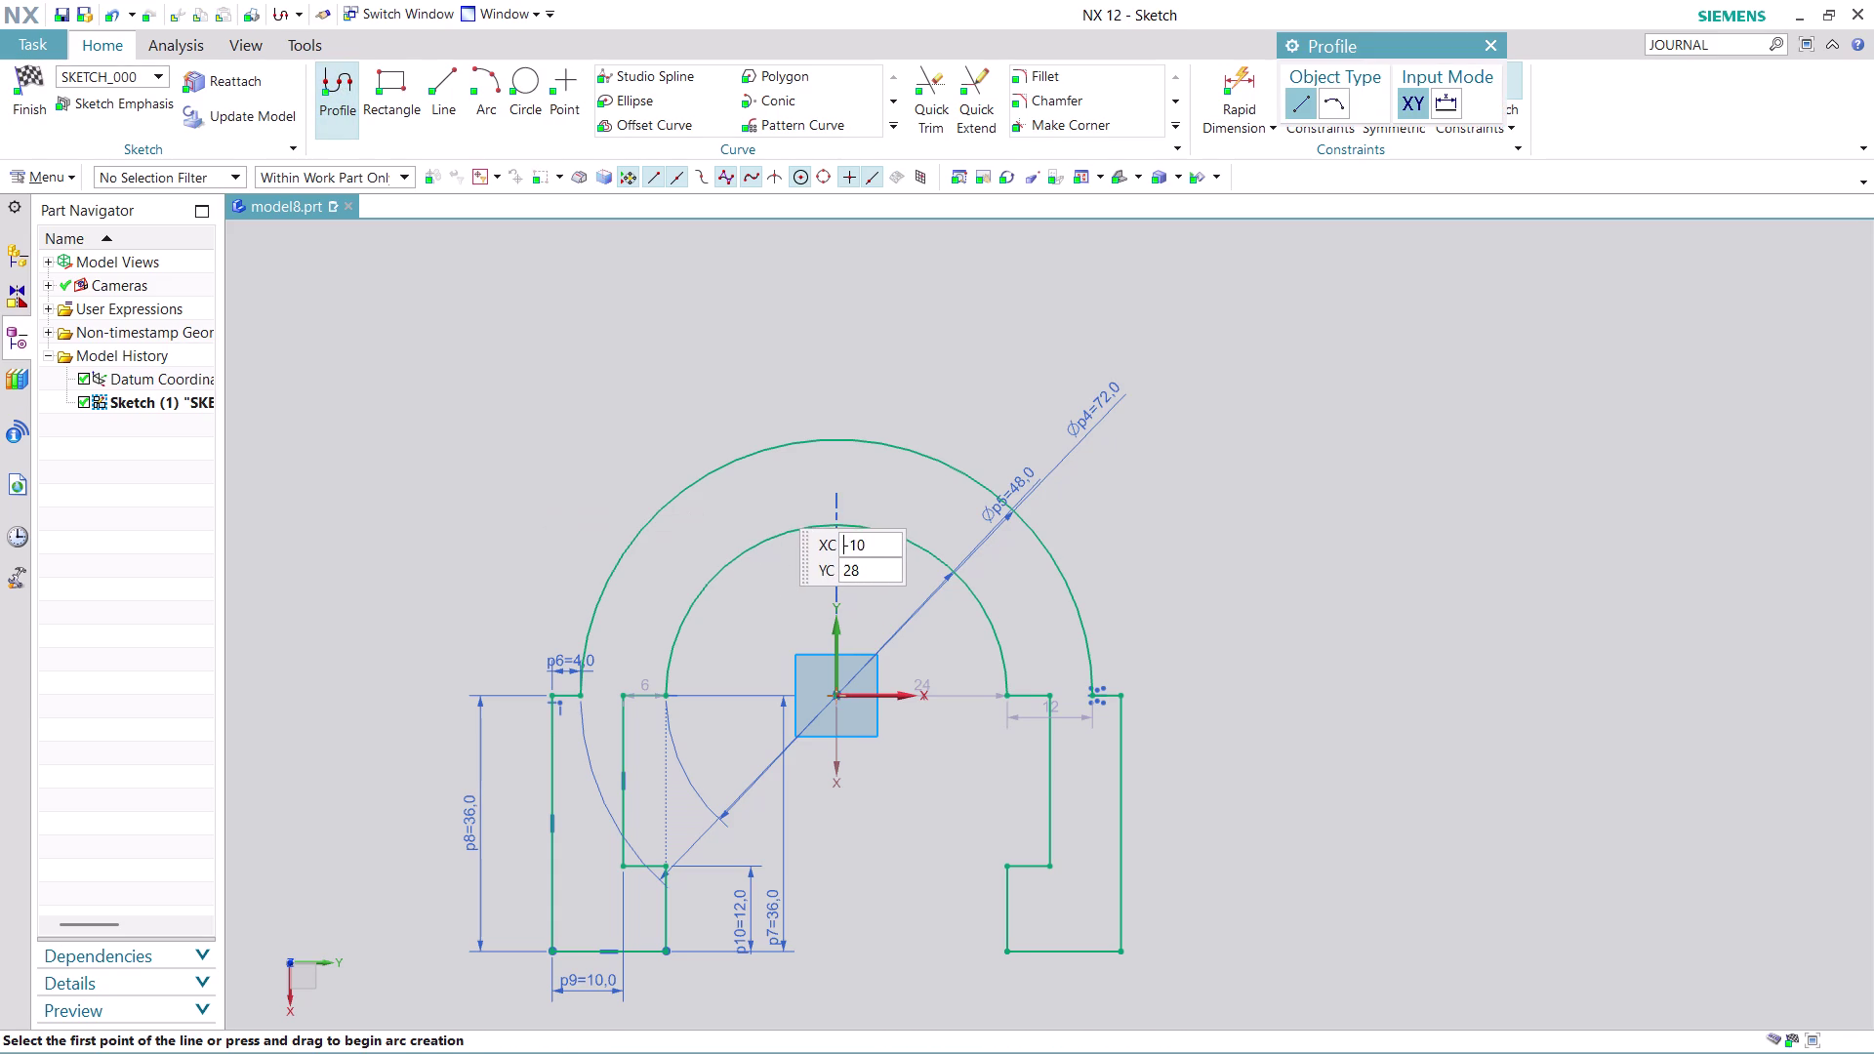
click(764, 499)
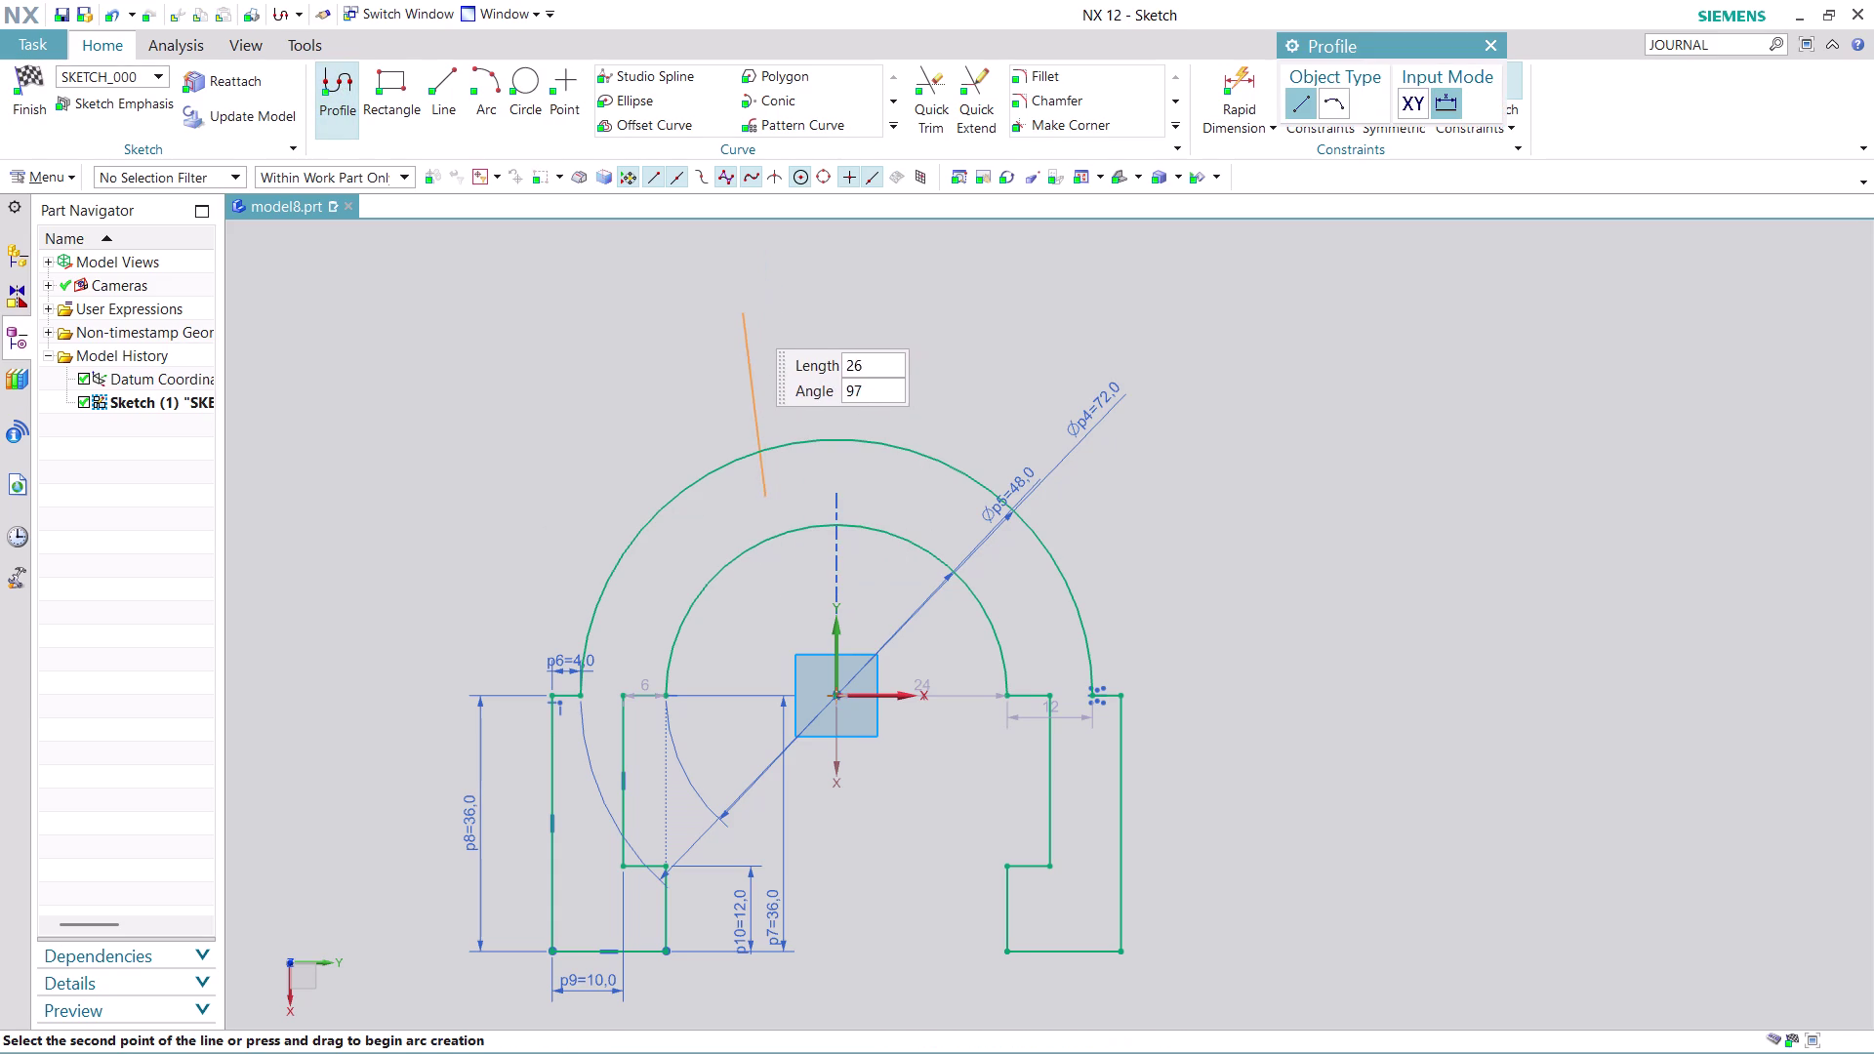
click(774, 307)
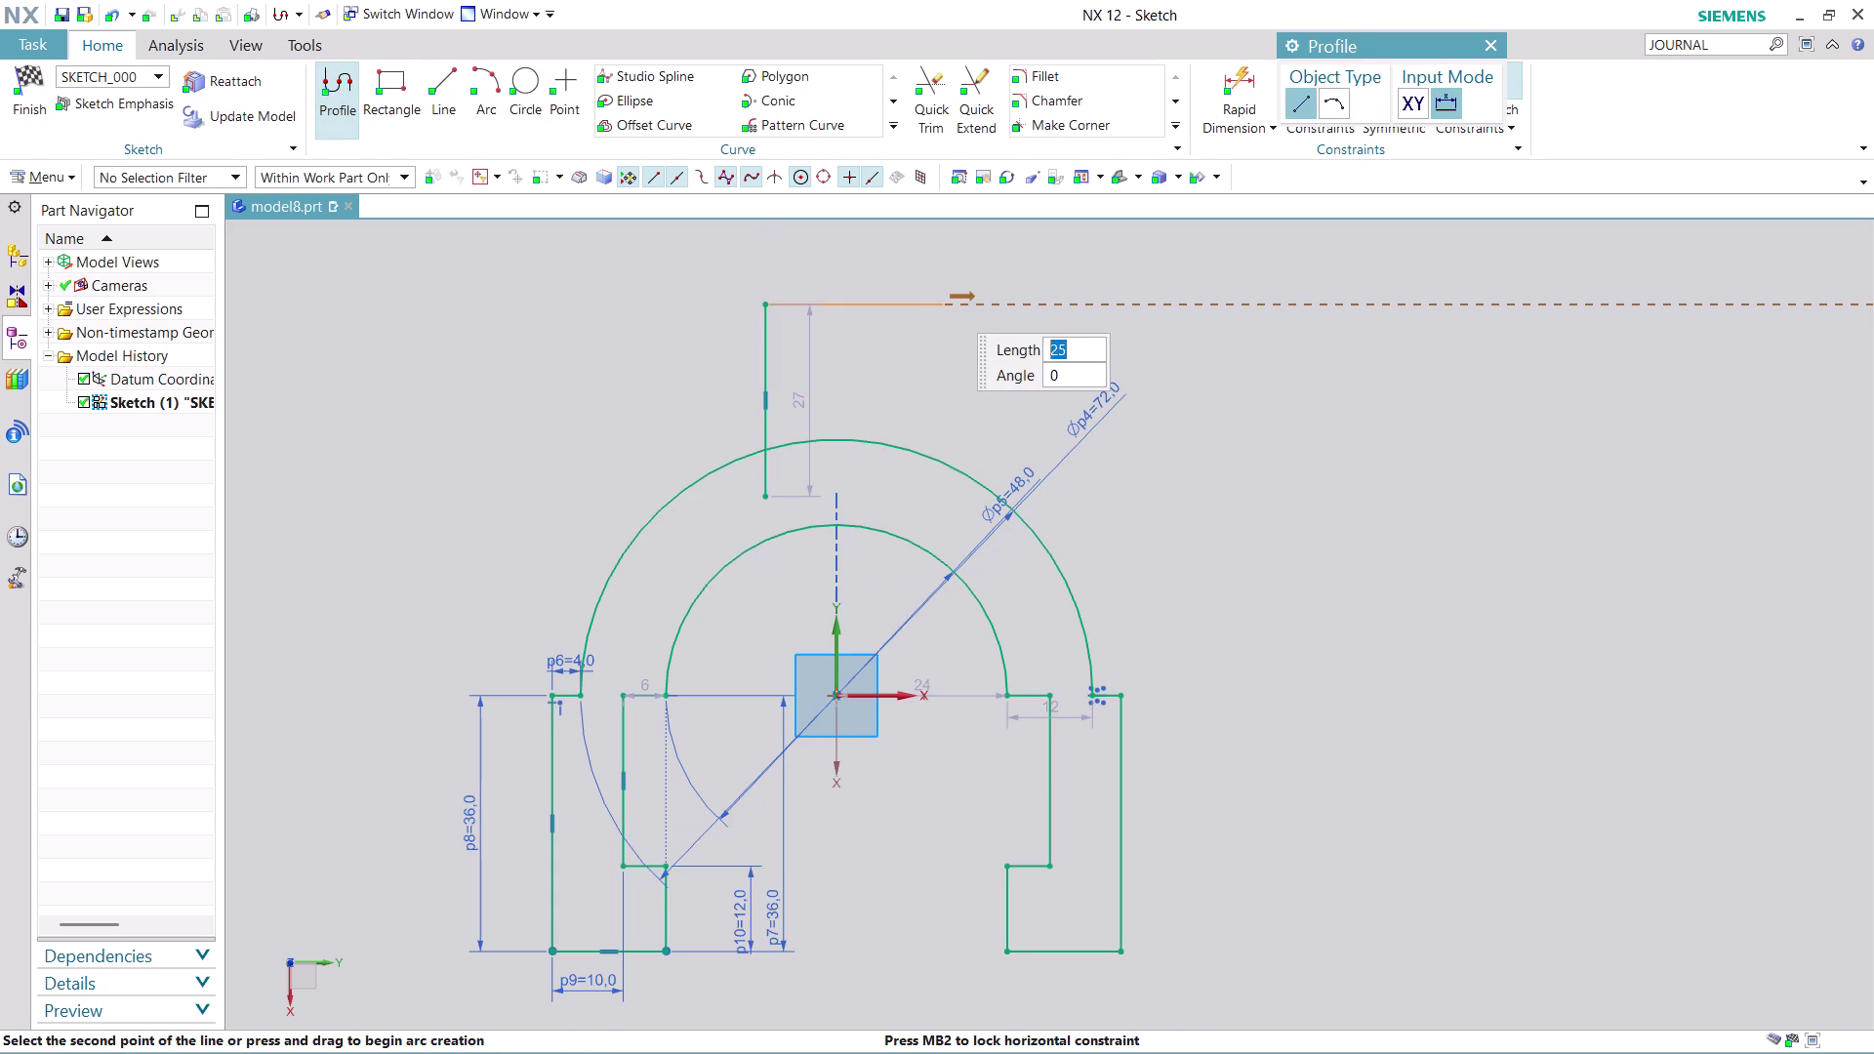
click(974, 302)
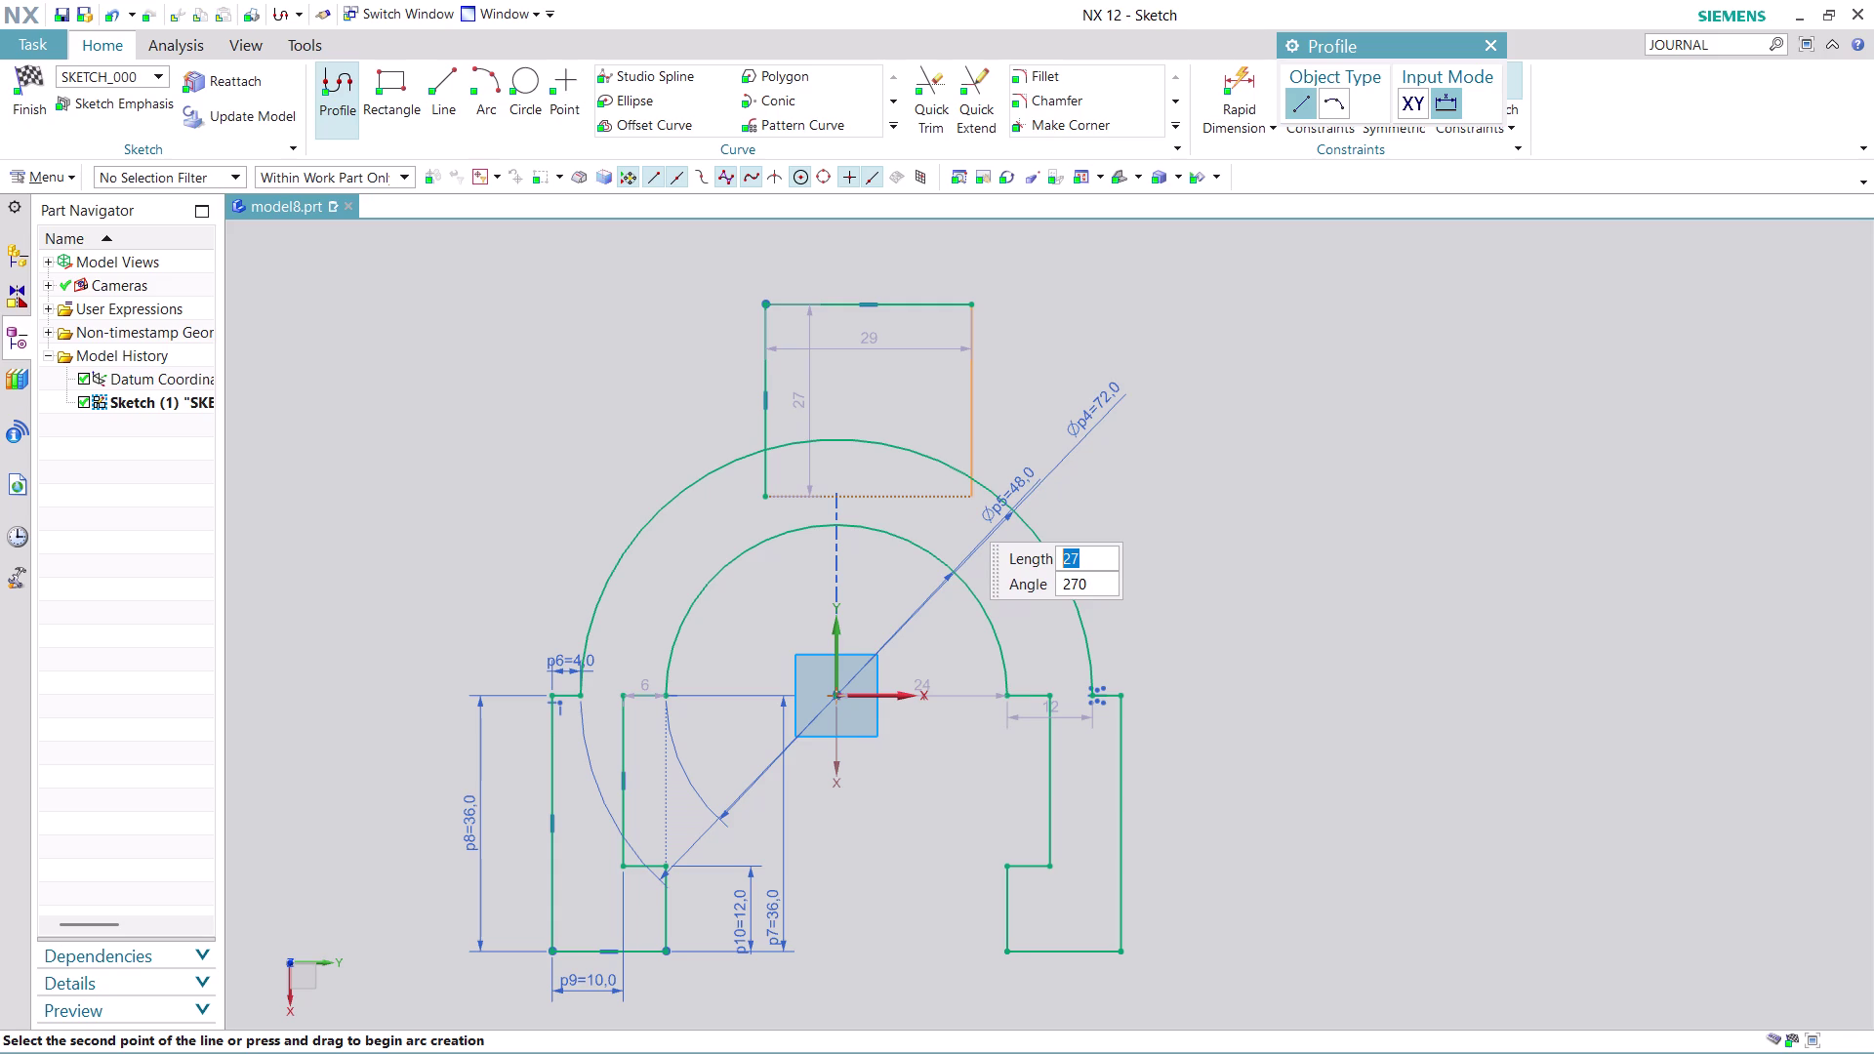
click(958, 510)
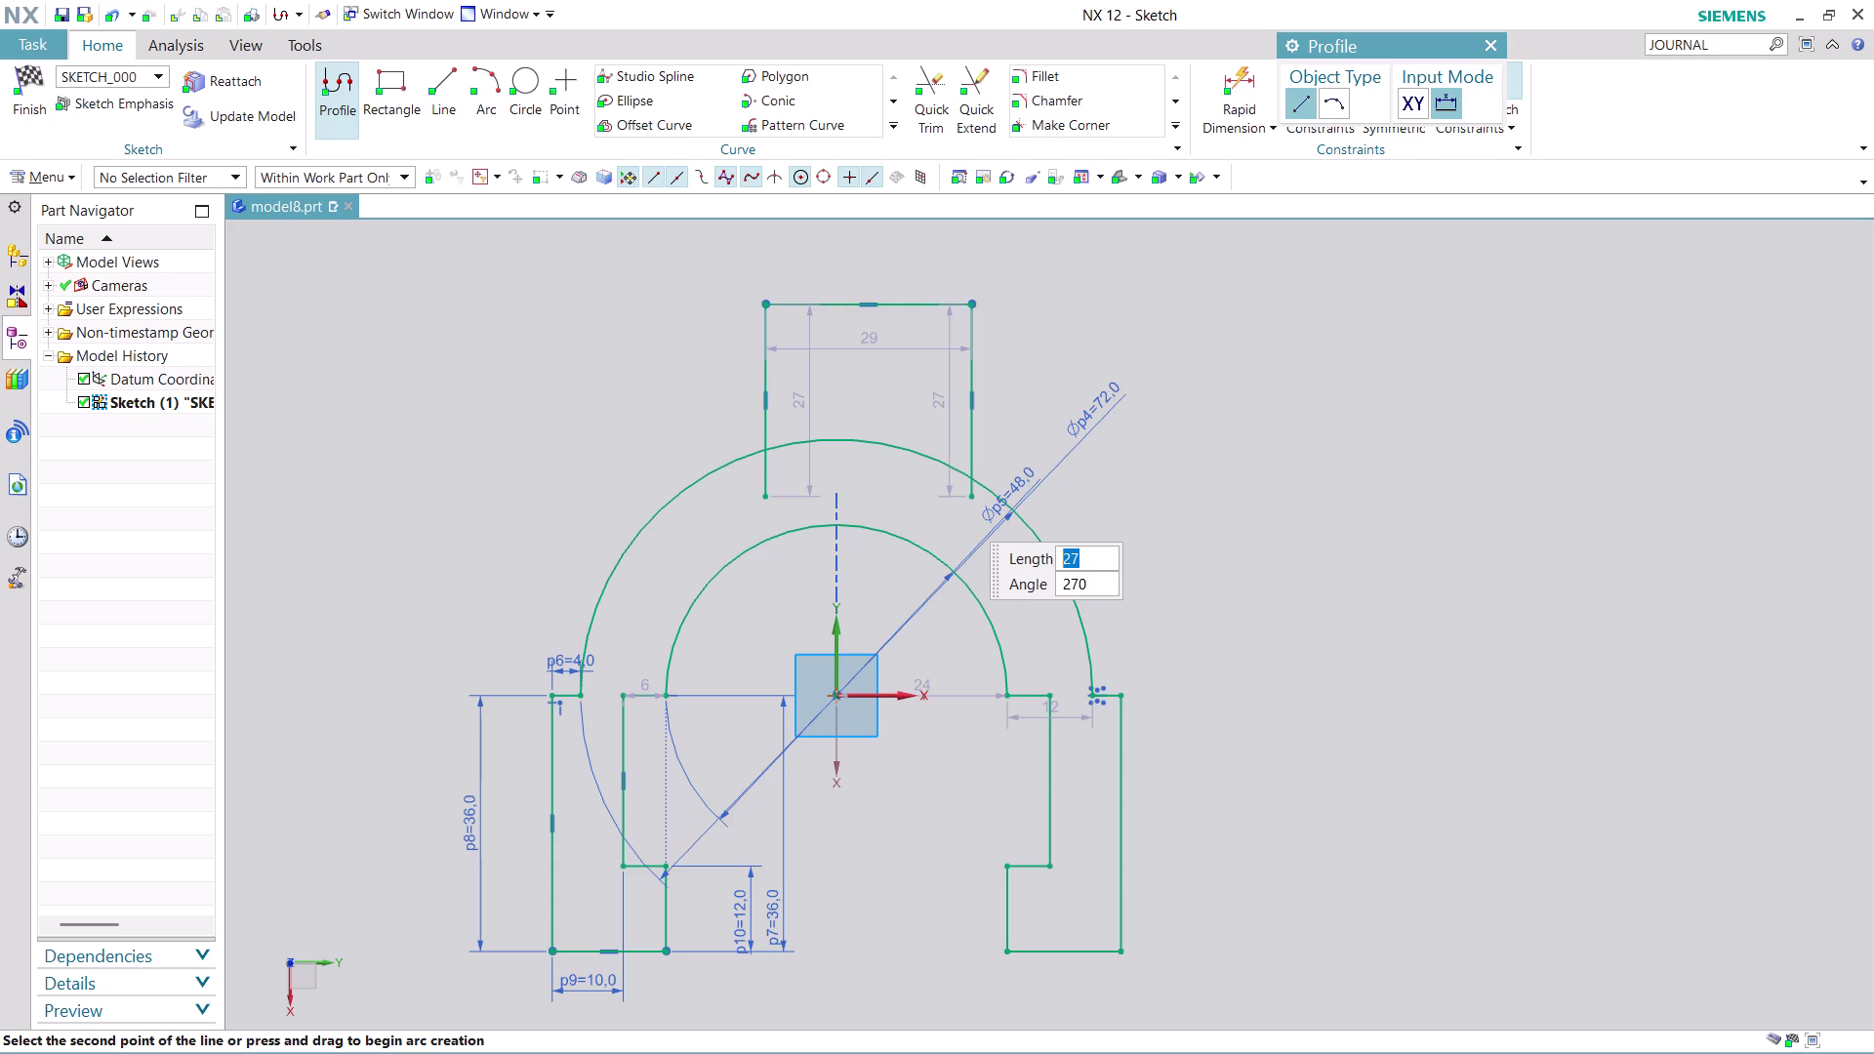
key(Escape)
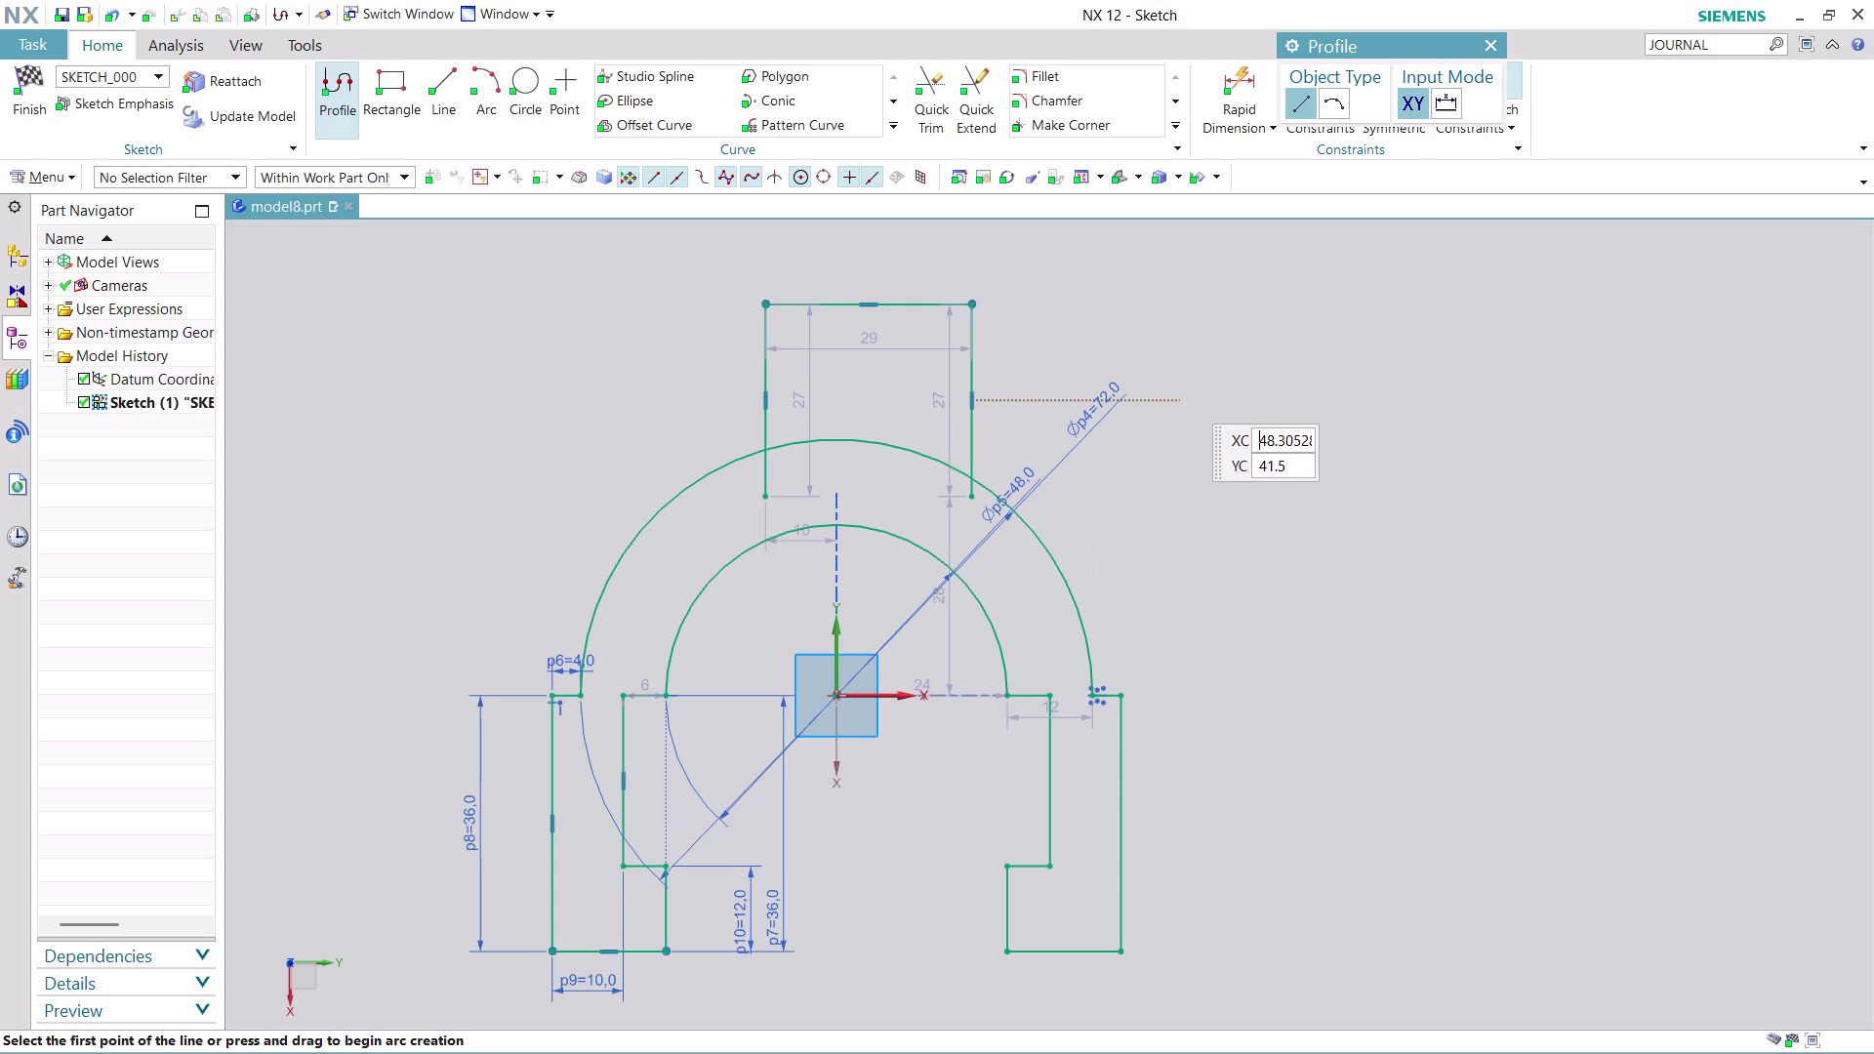
key(Escape)
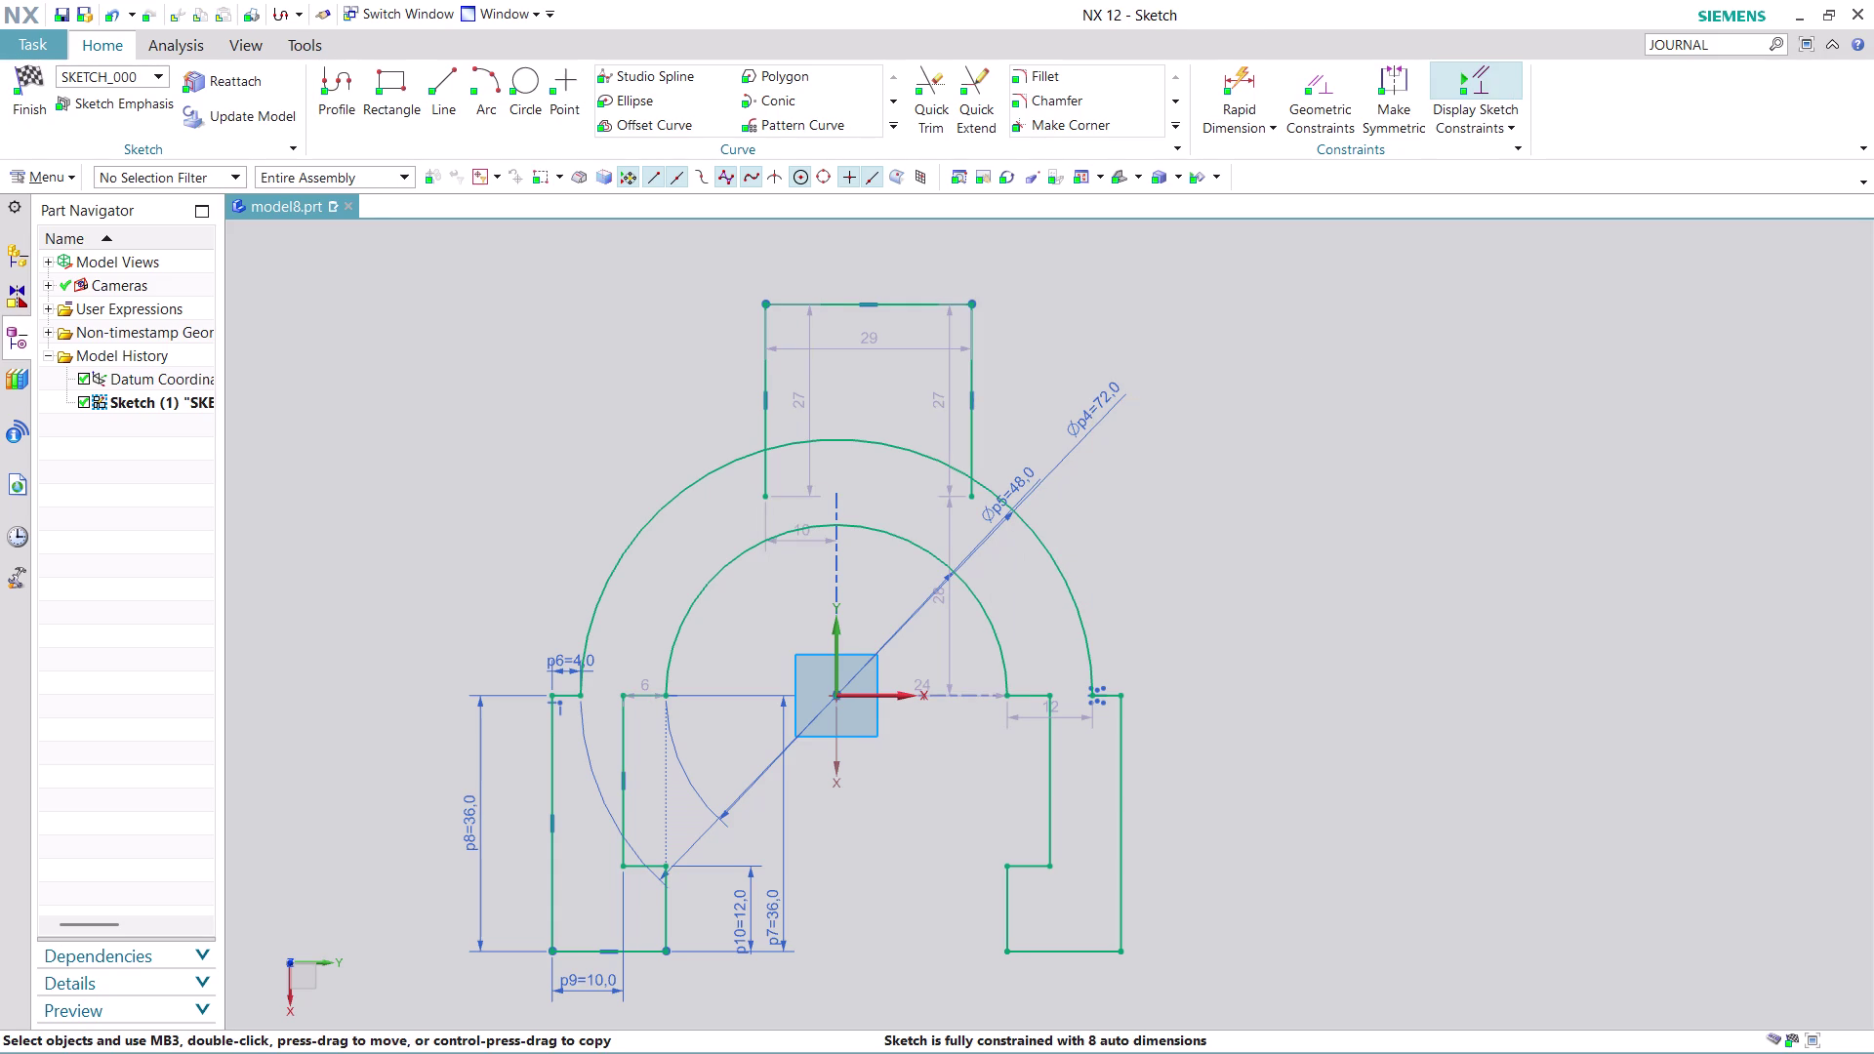
double_click(869, 343)
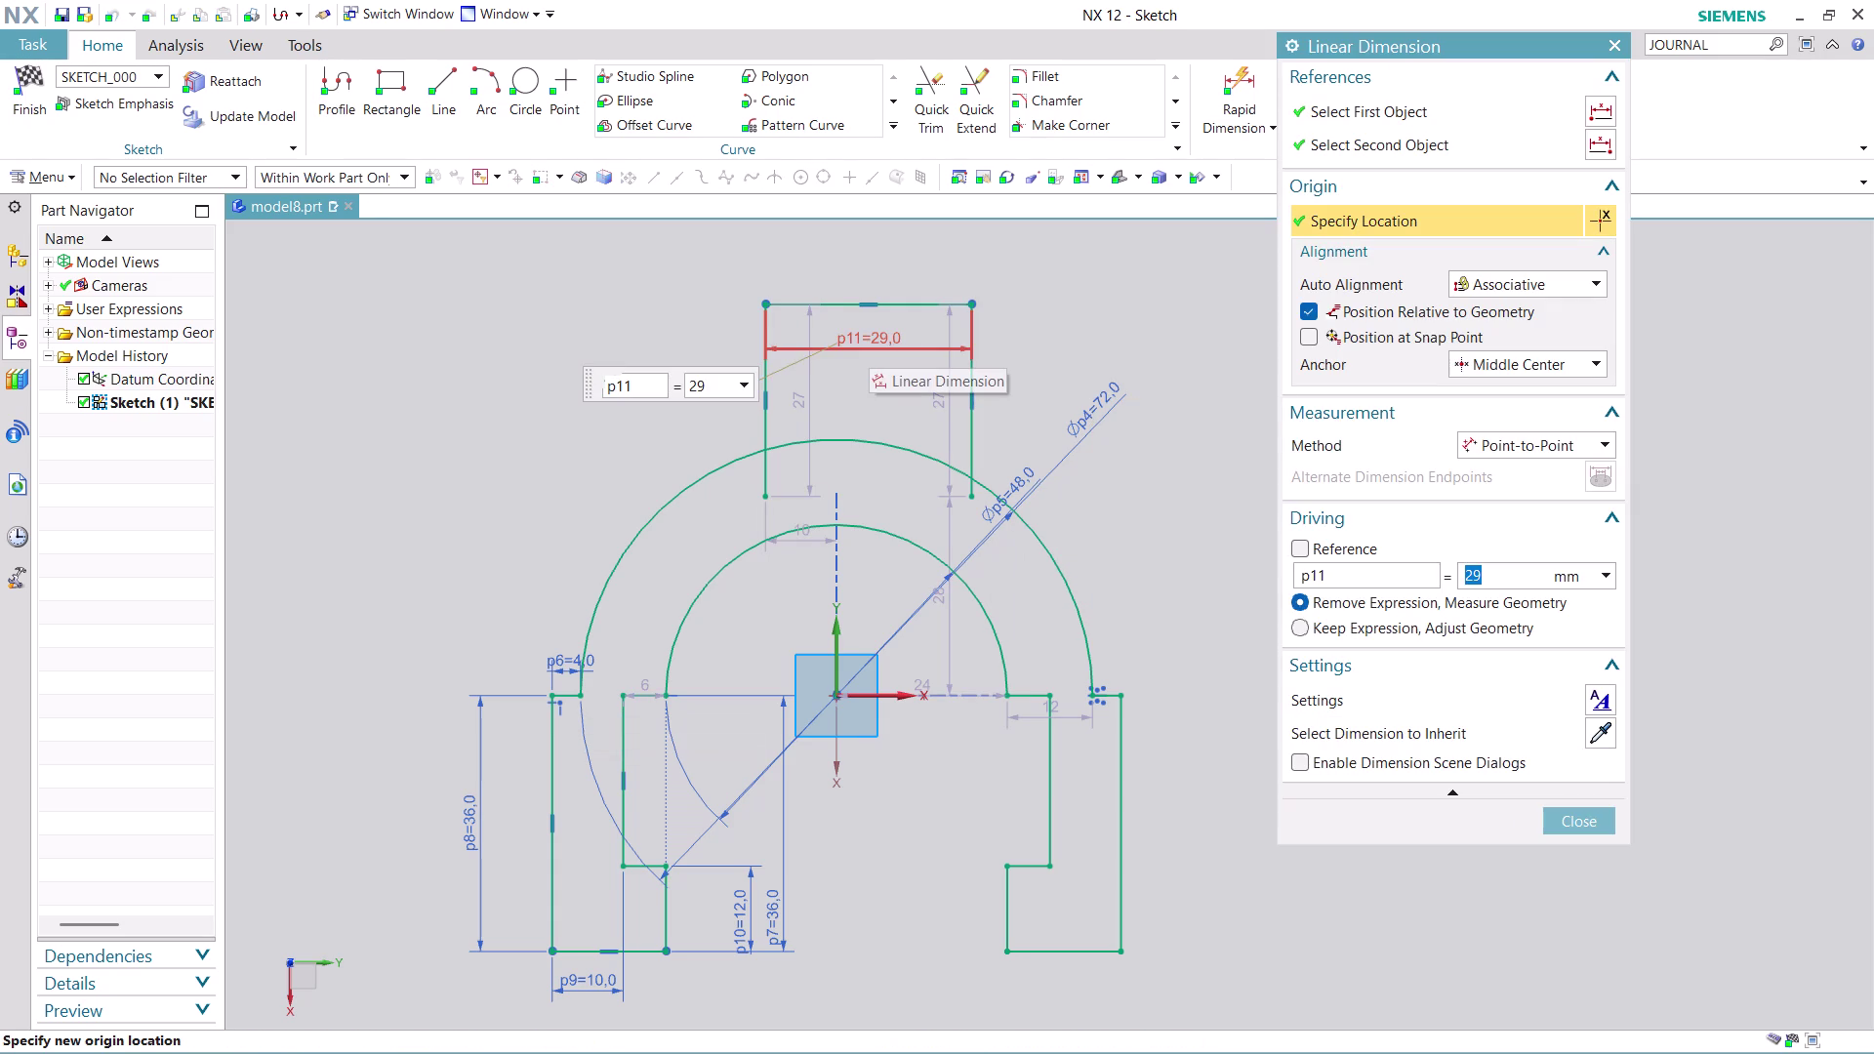
Set the tab's top-edge width dimension p11 to 24 mm.
text(2)
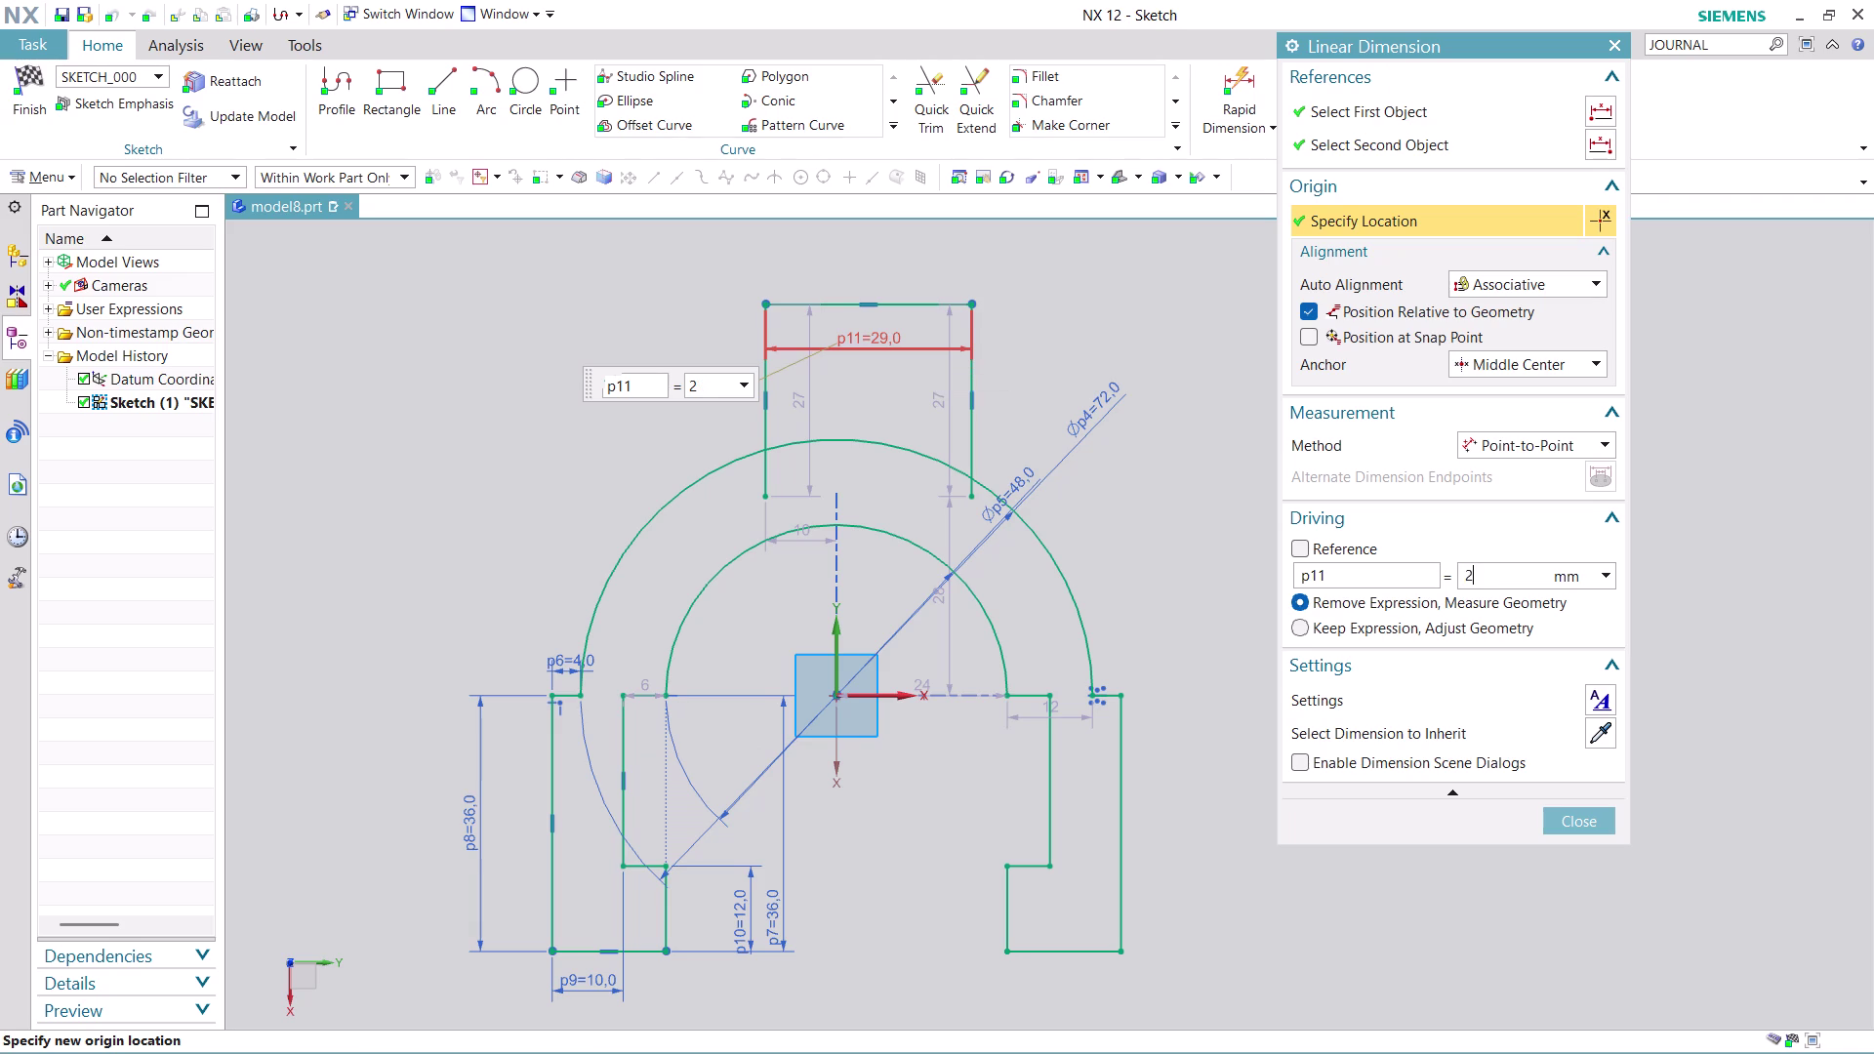
text(4)
key(Return)
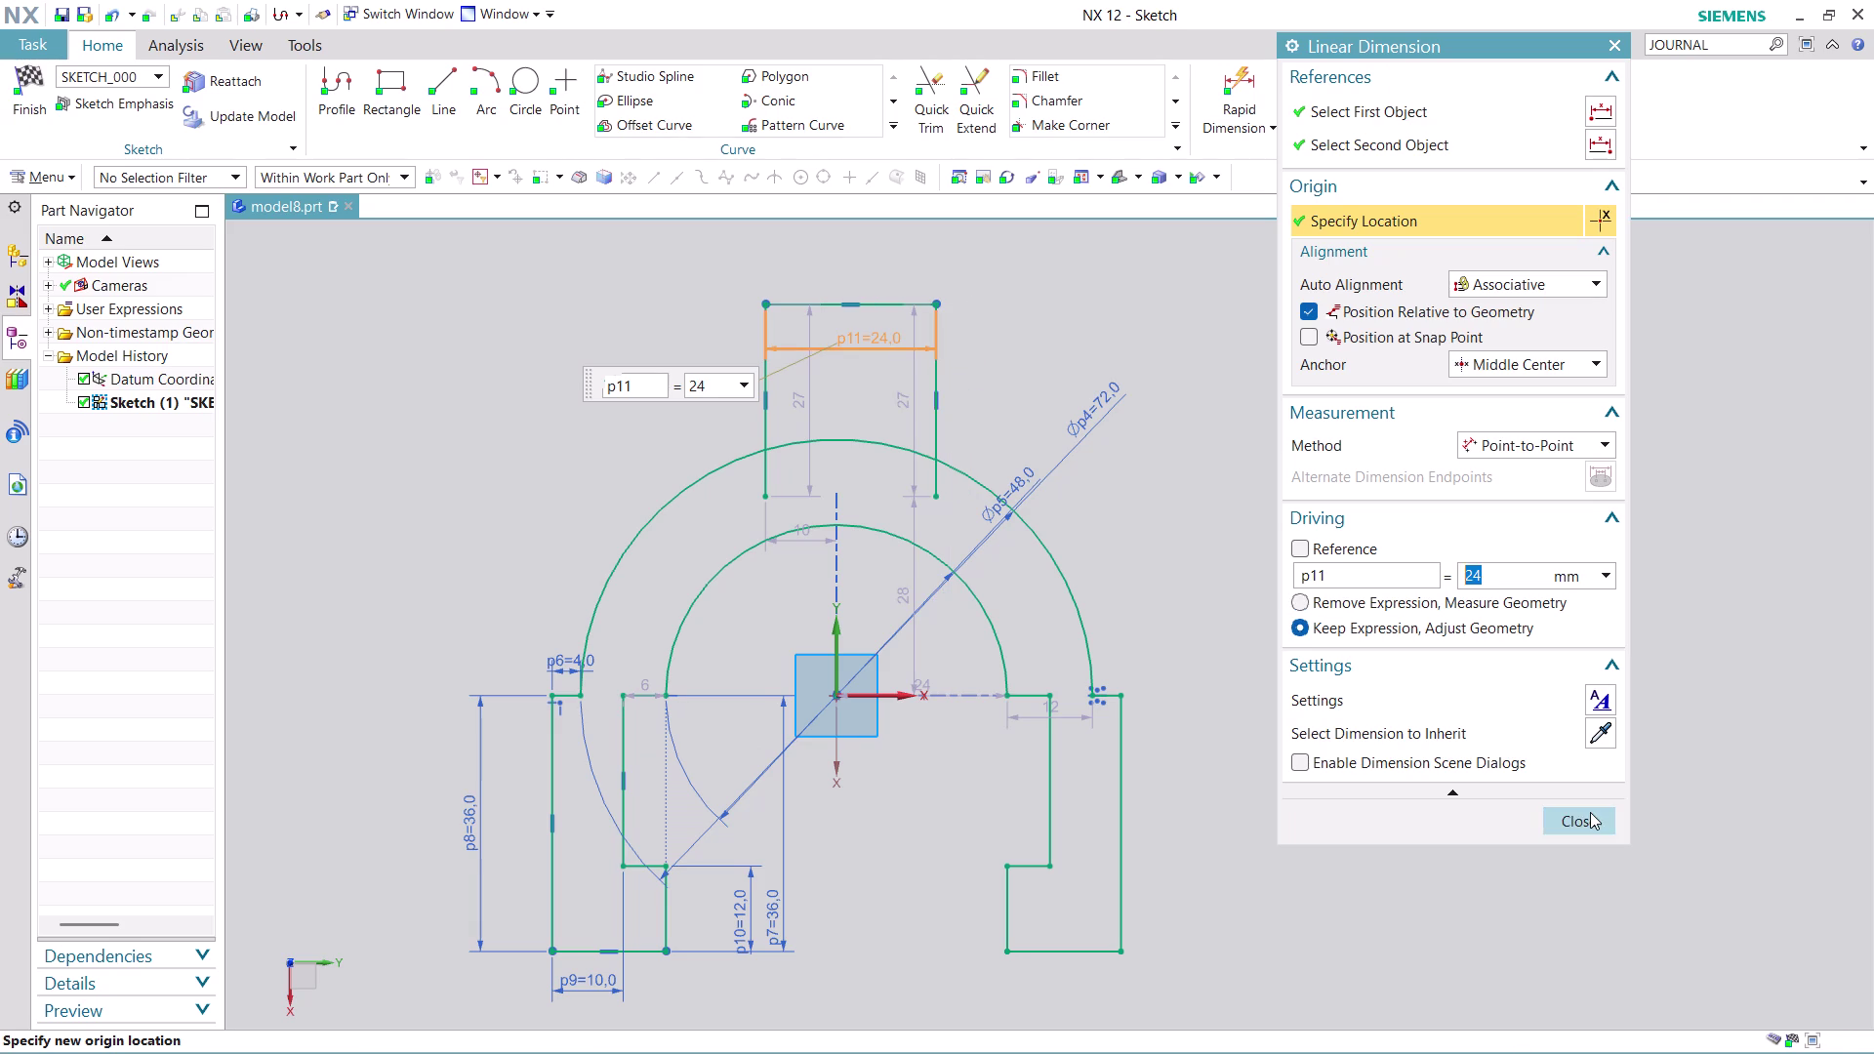
click(1590, 813)
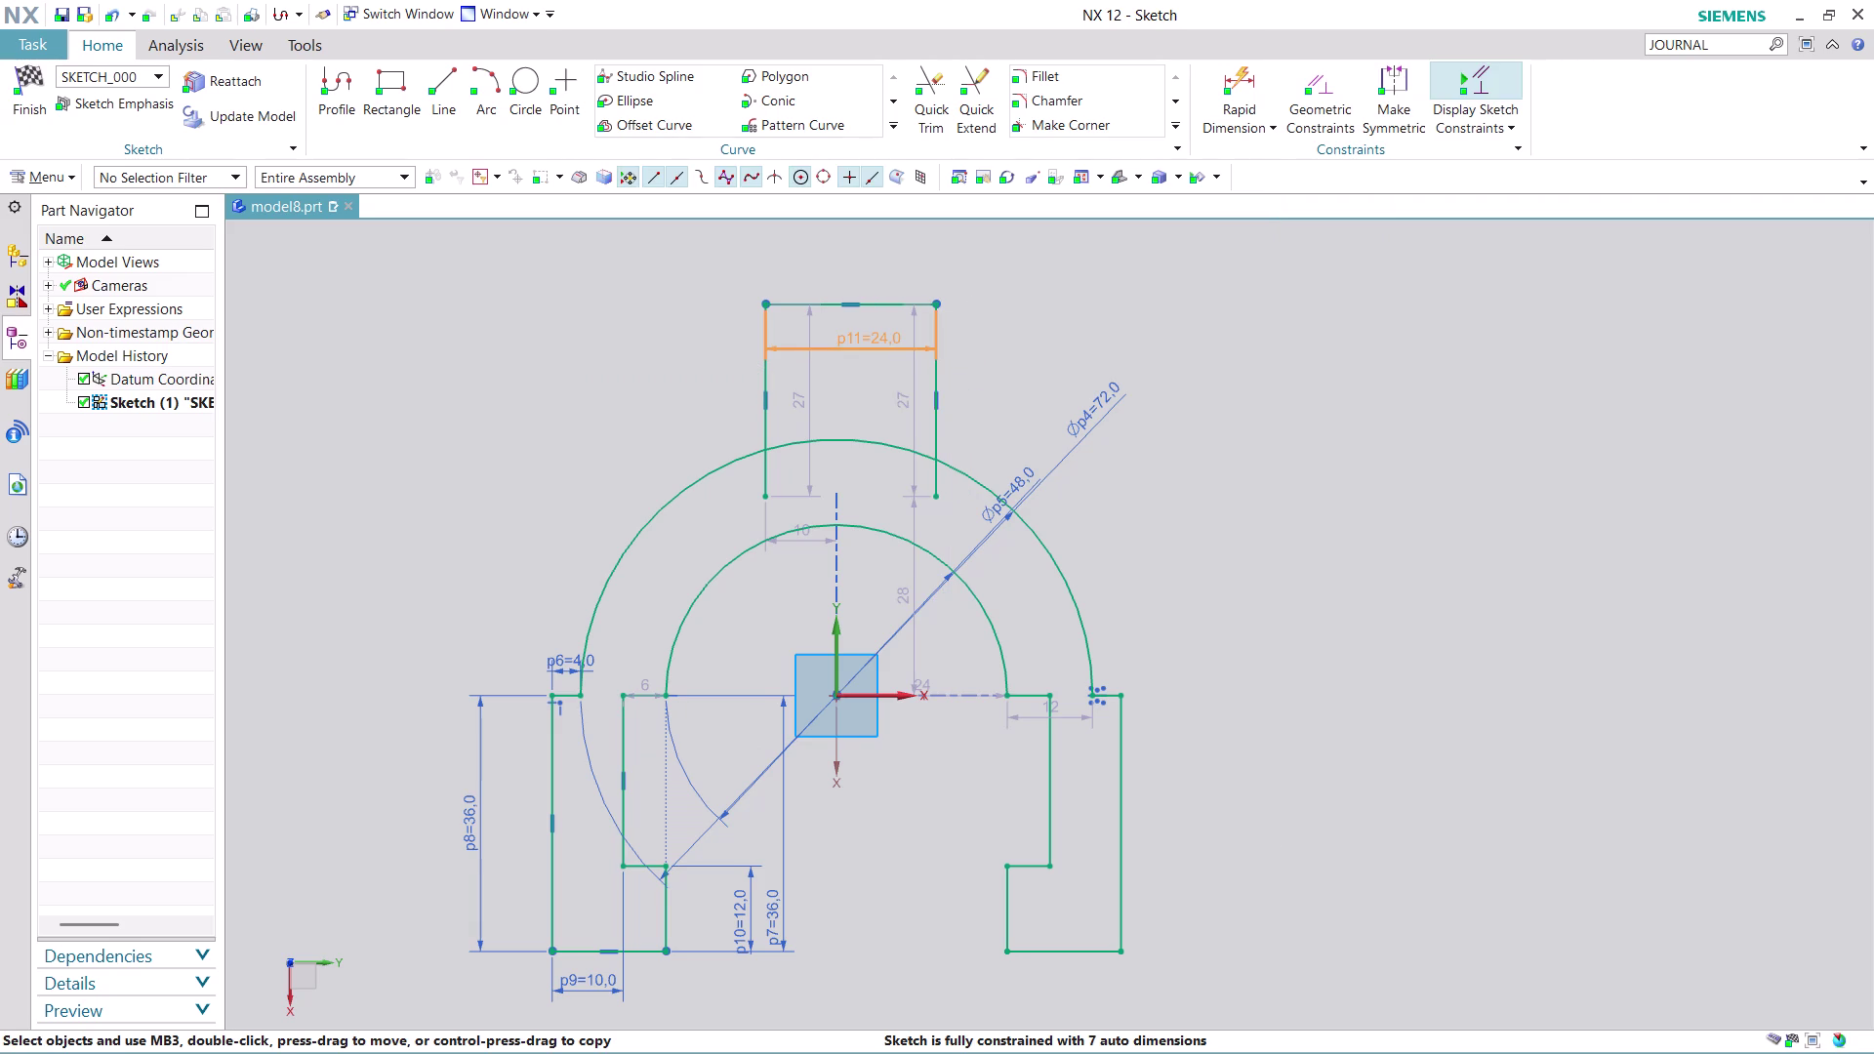
click(1401, 86)
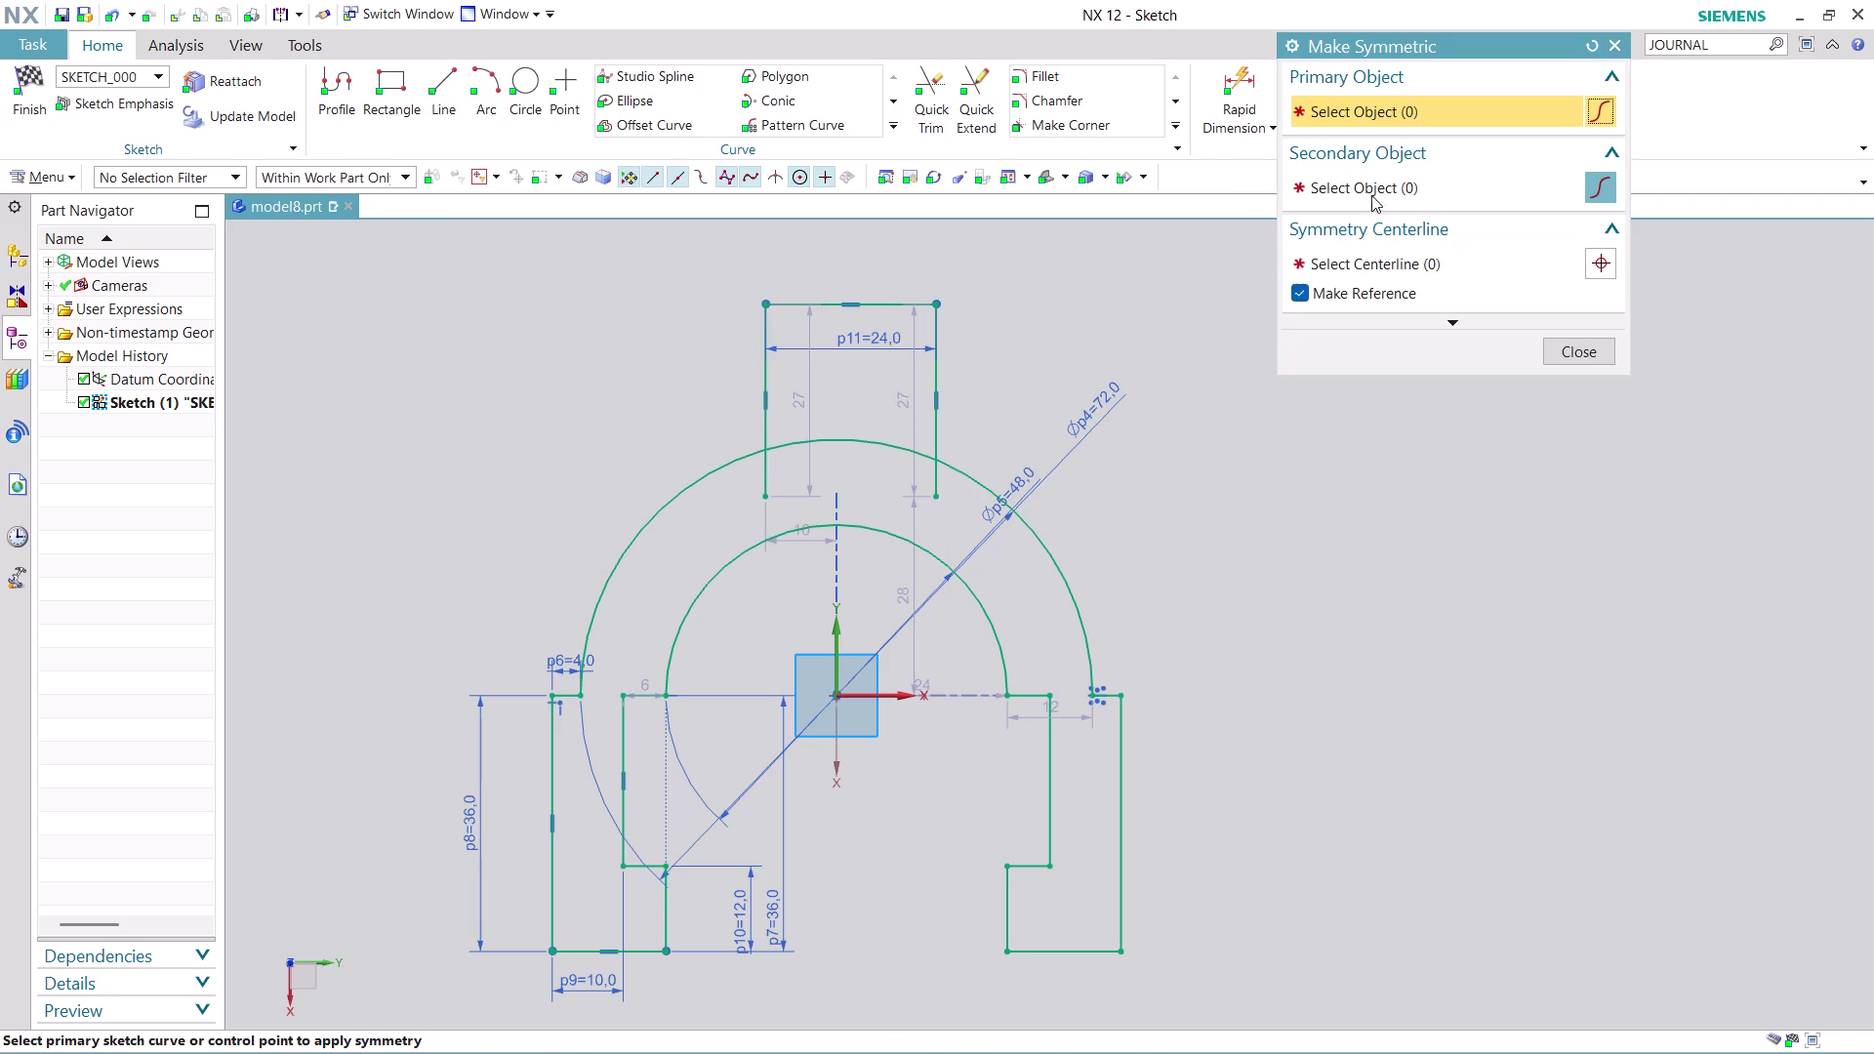
Constrain the tab's left and right side lines symmetric about the vertical sketch axis.
click(940, 420)
click(761, 431)
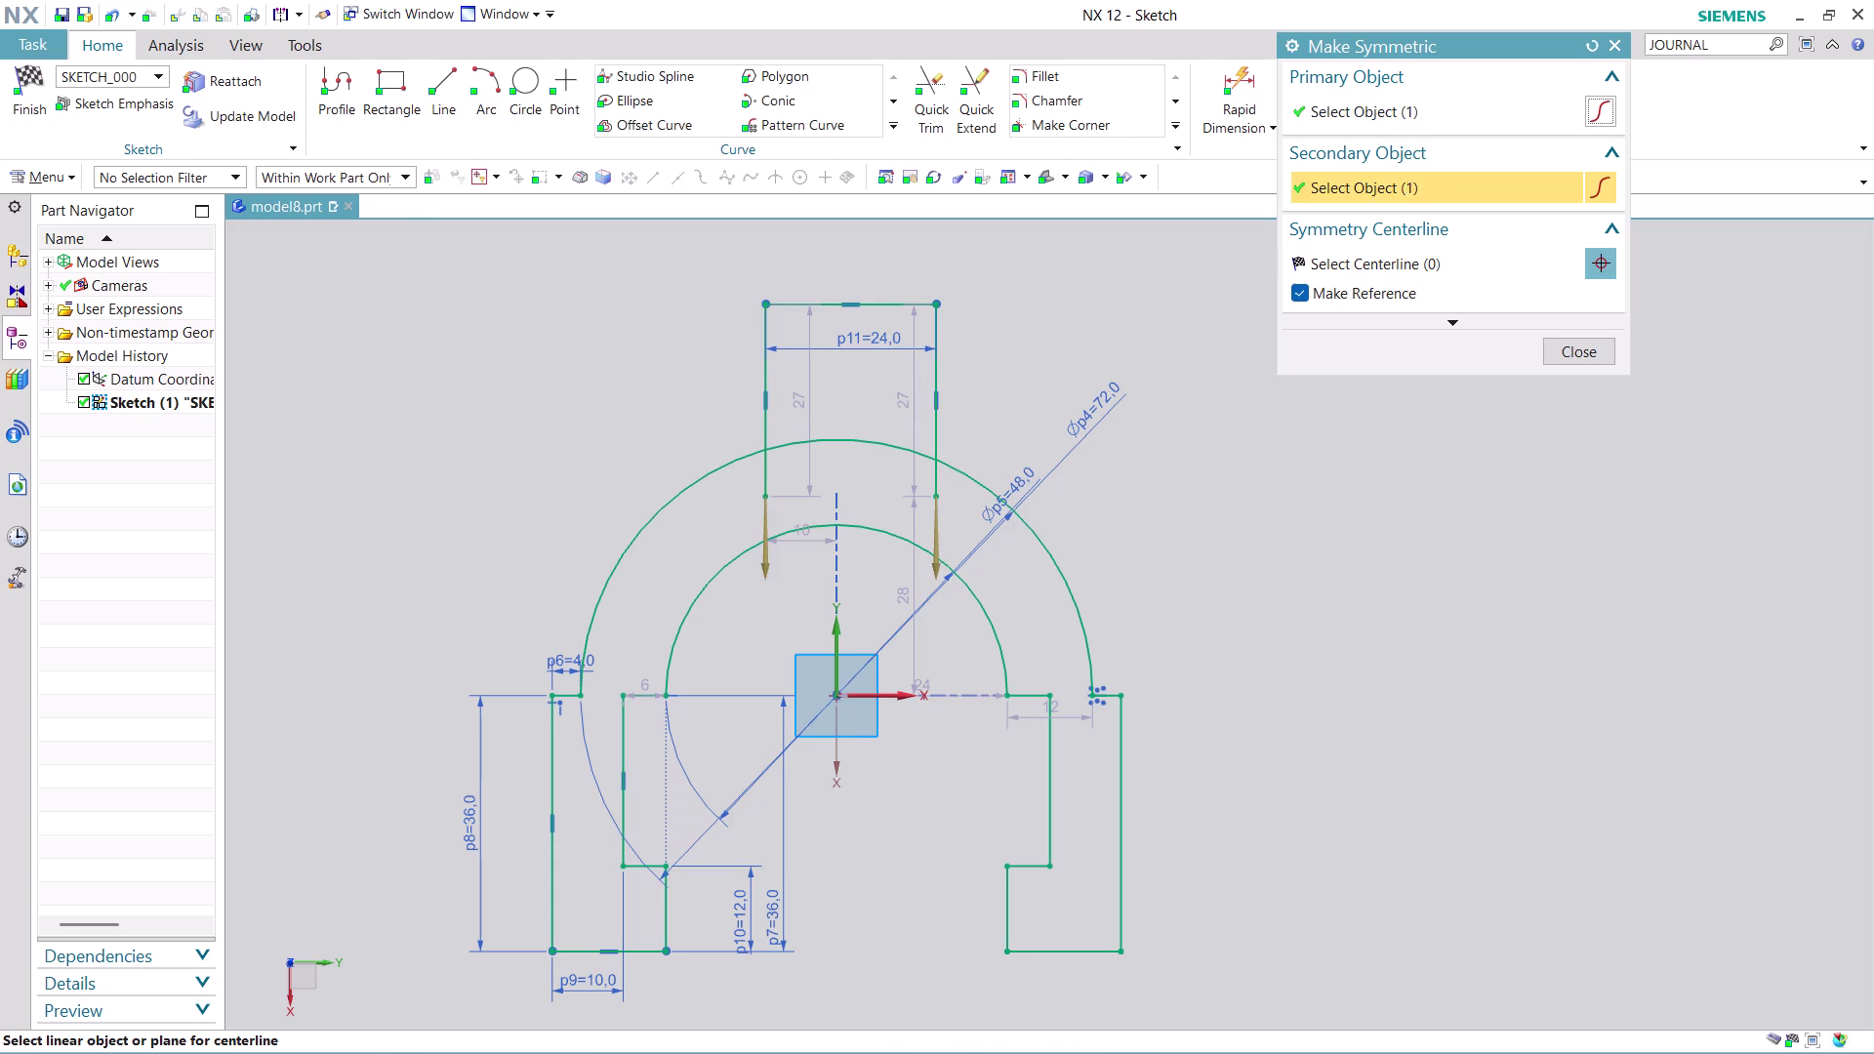
click(839, 646)
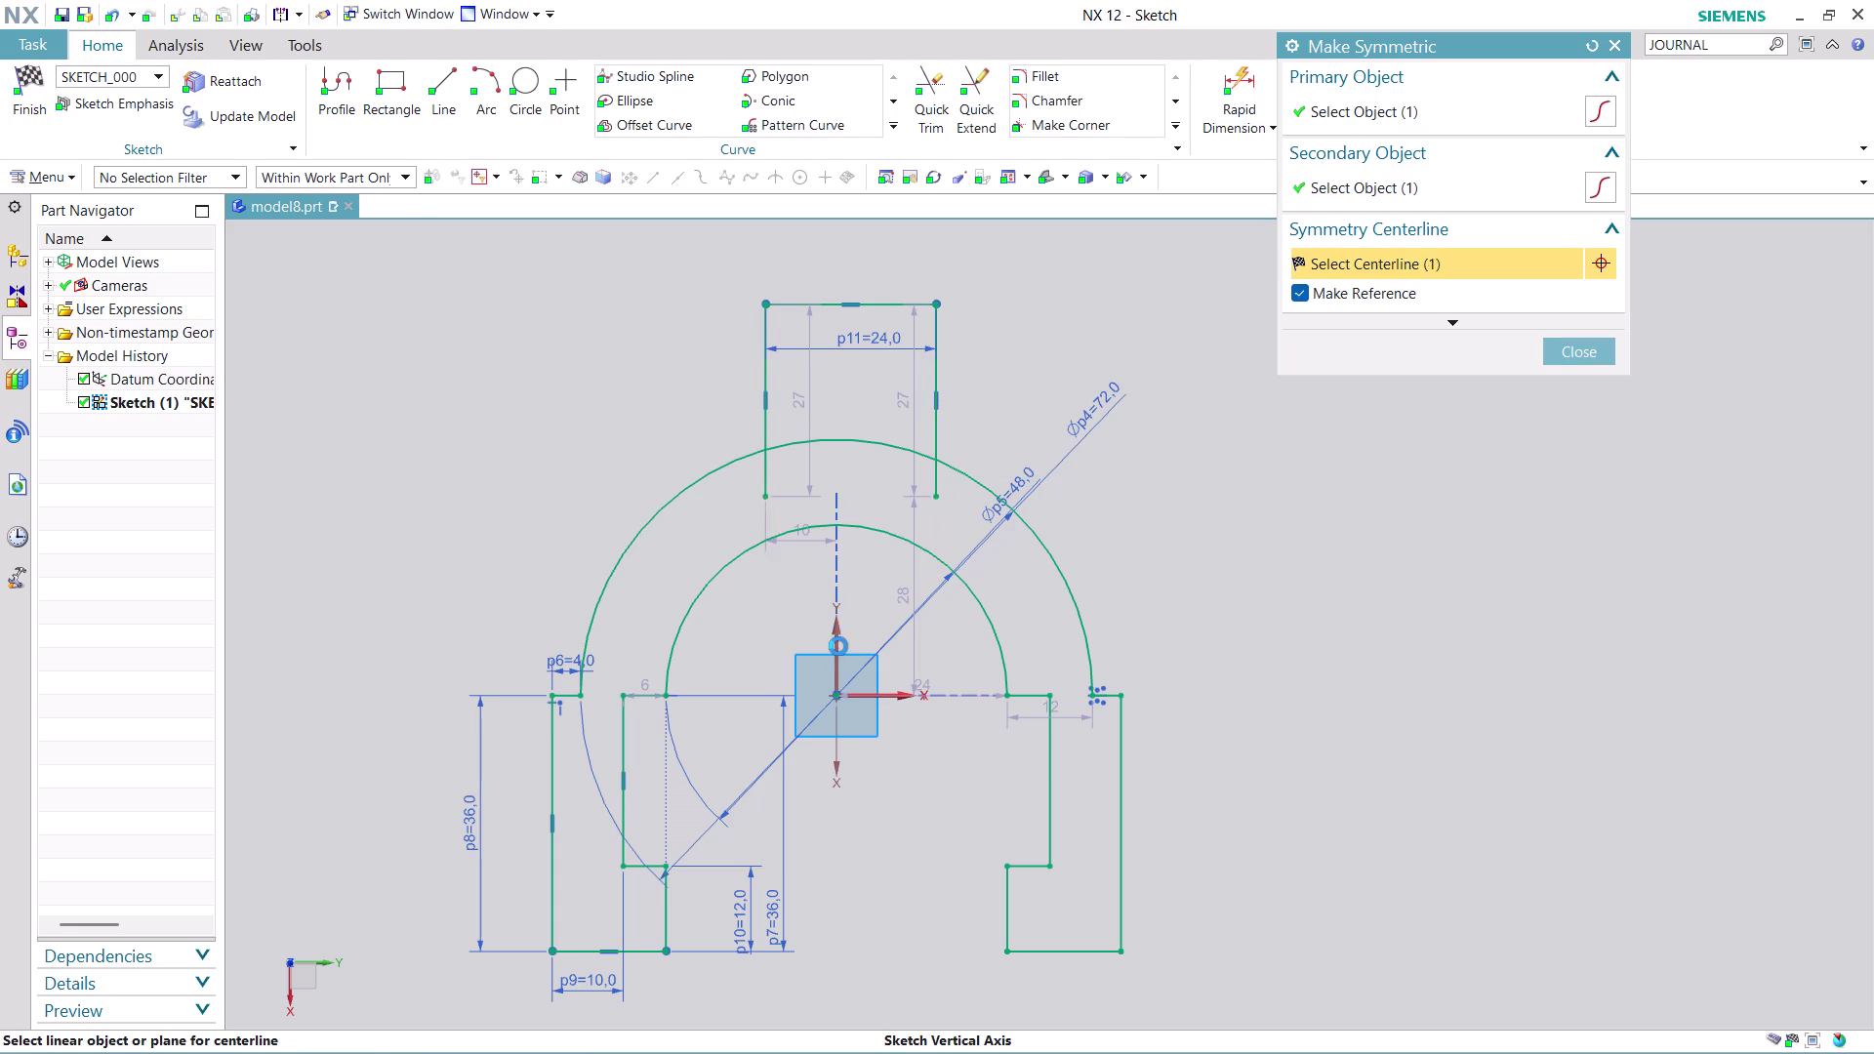
click(1581, 346)
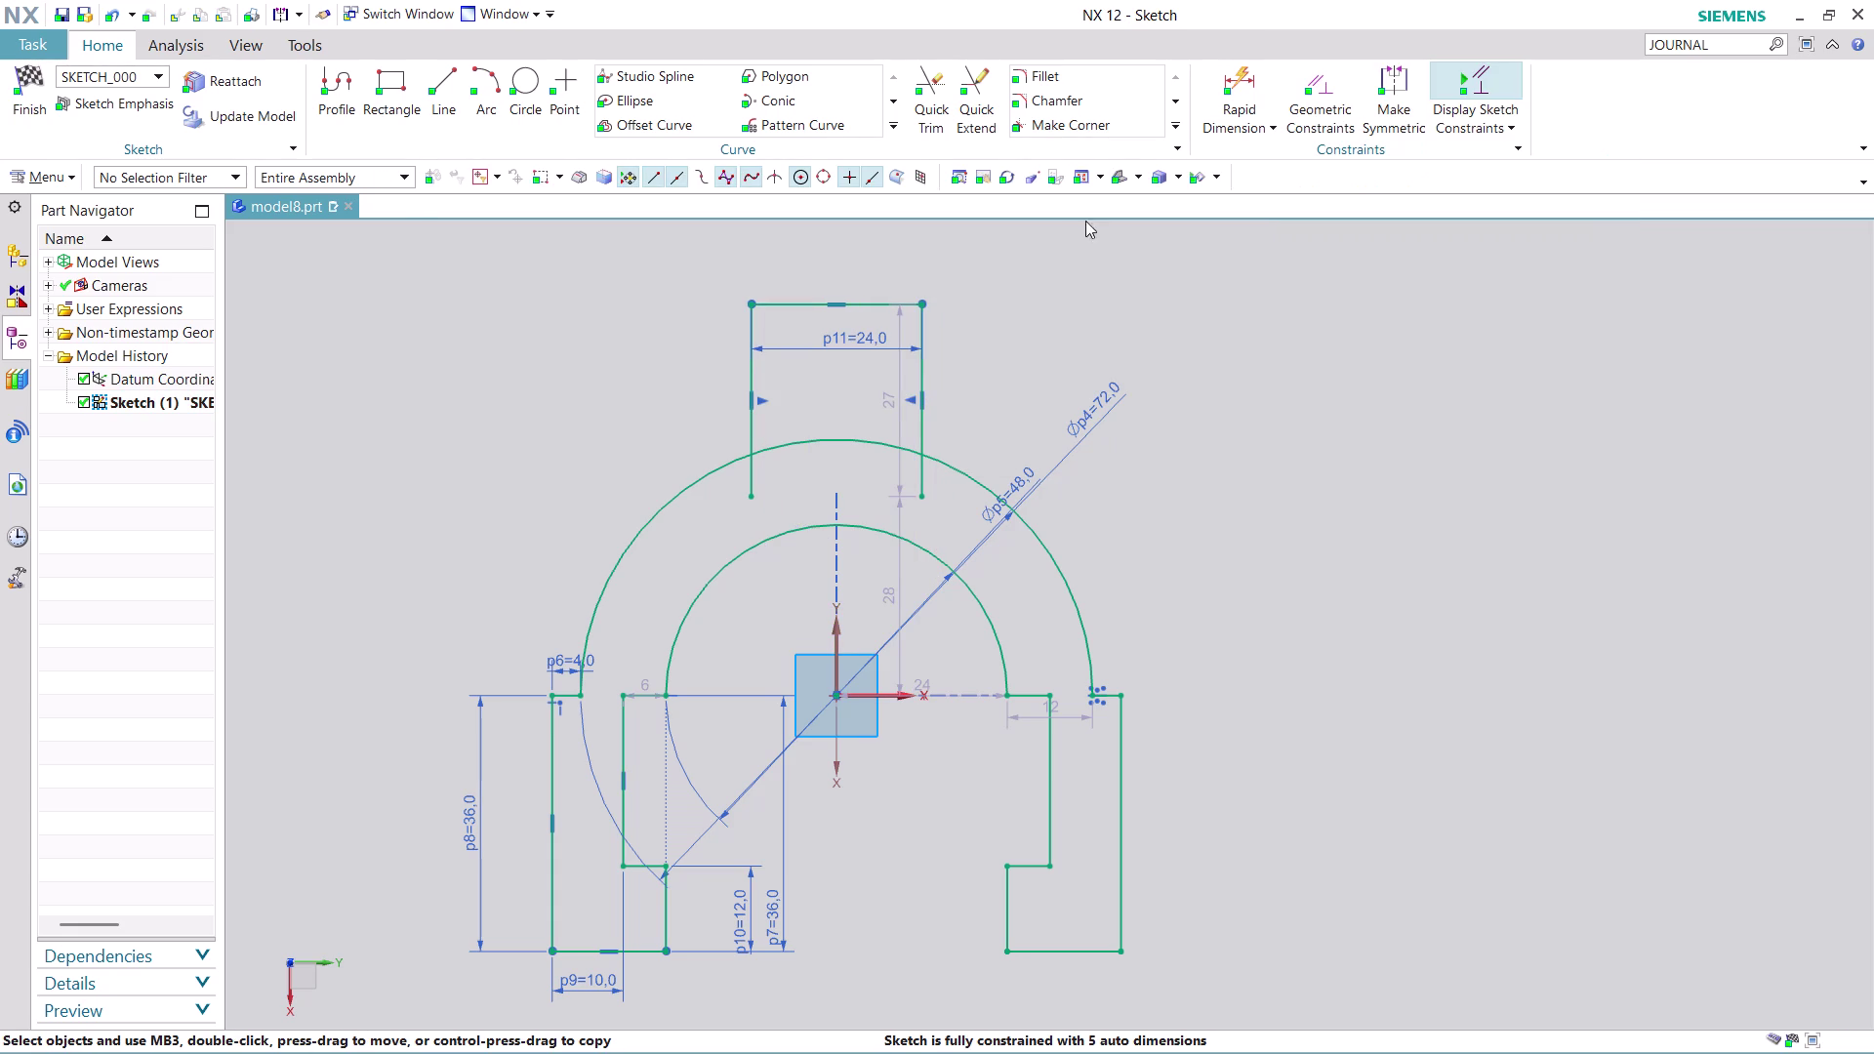
click(933, 93)
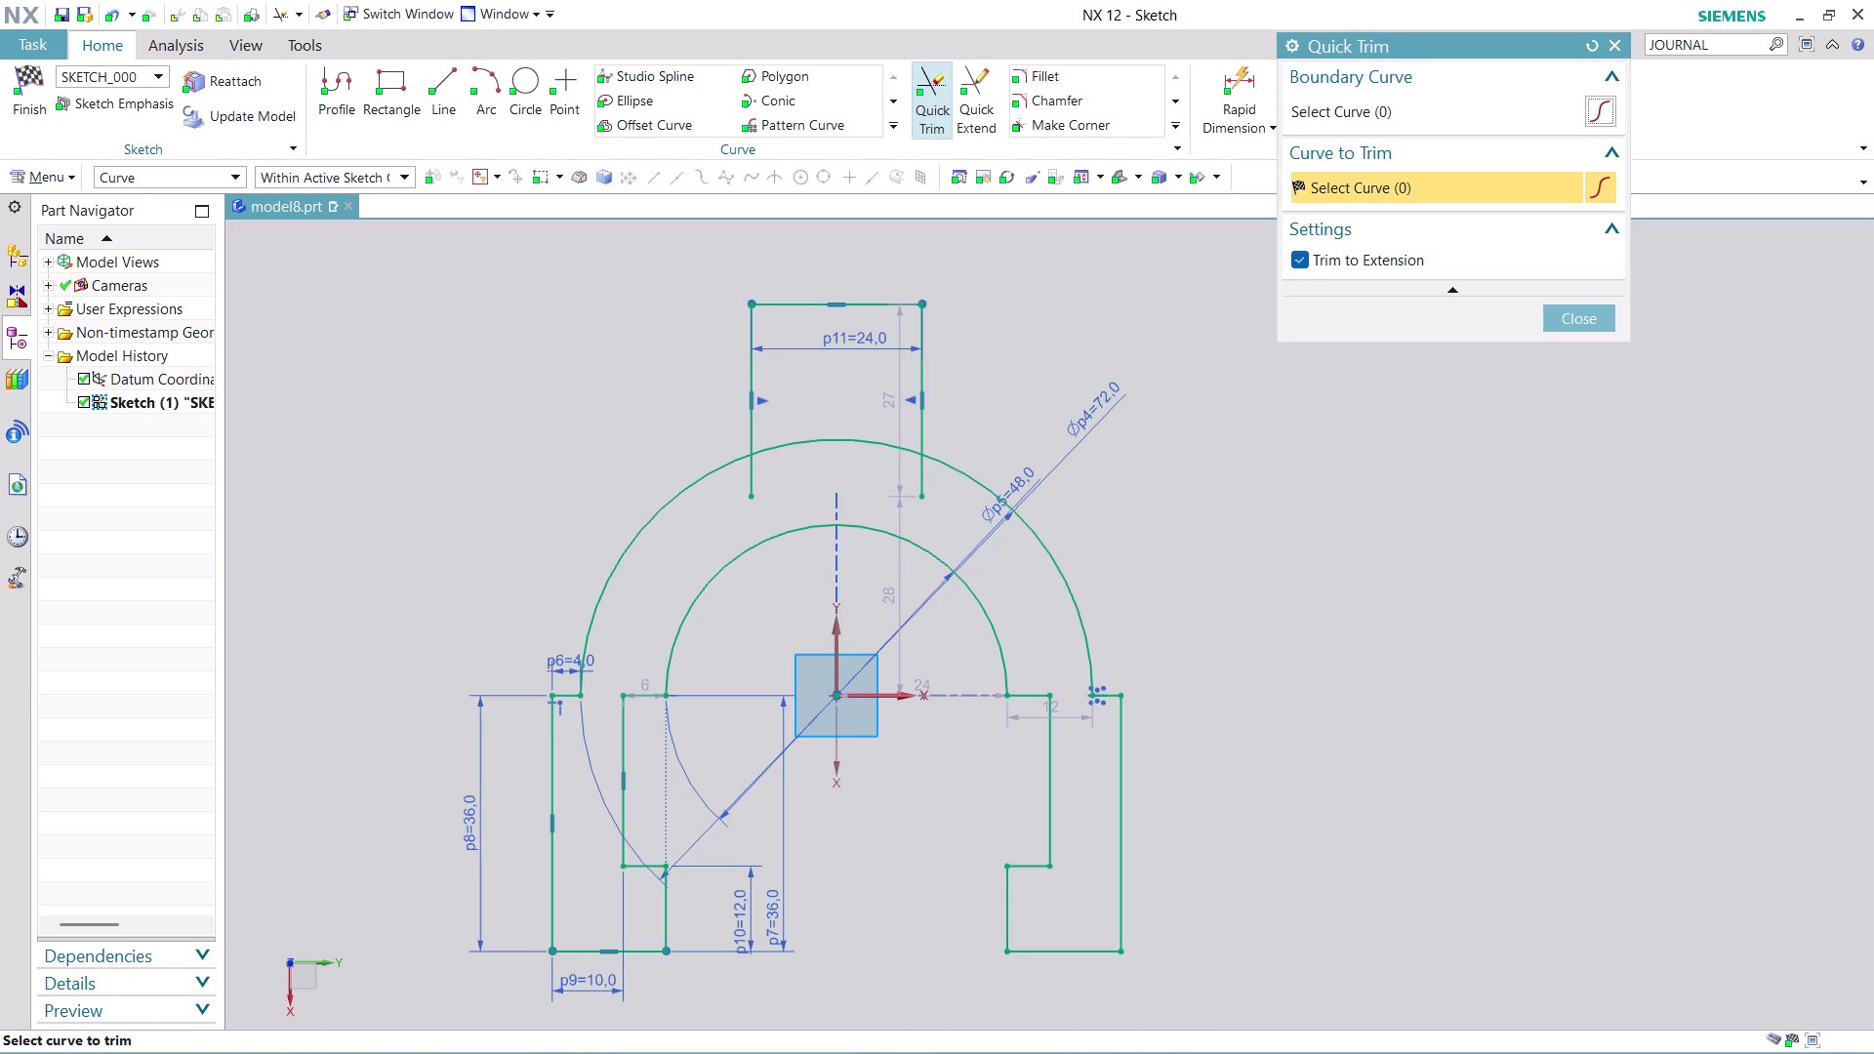
Trim both tab side lines back to the outer arc, leaving them about 21.1 high.
click(760, 484)
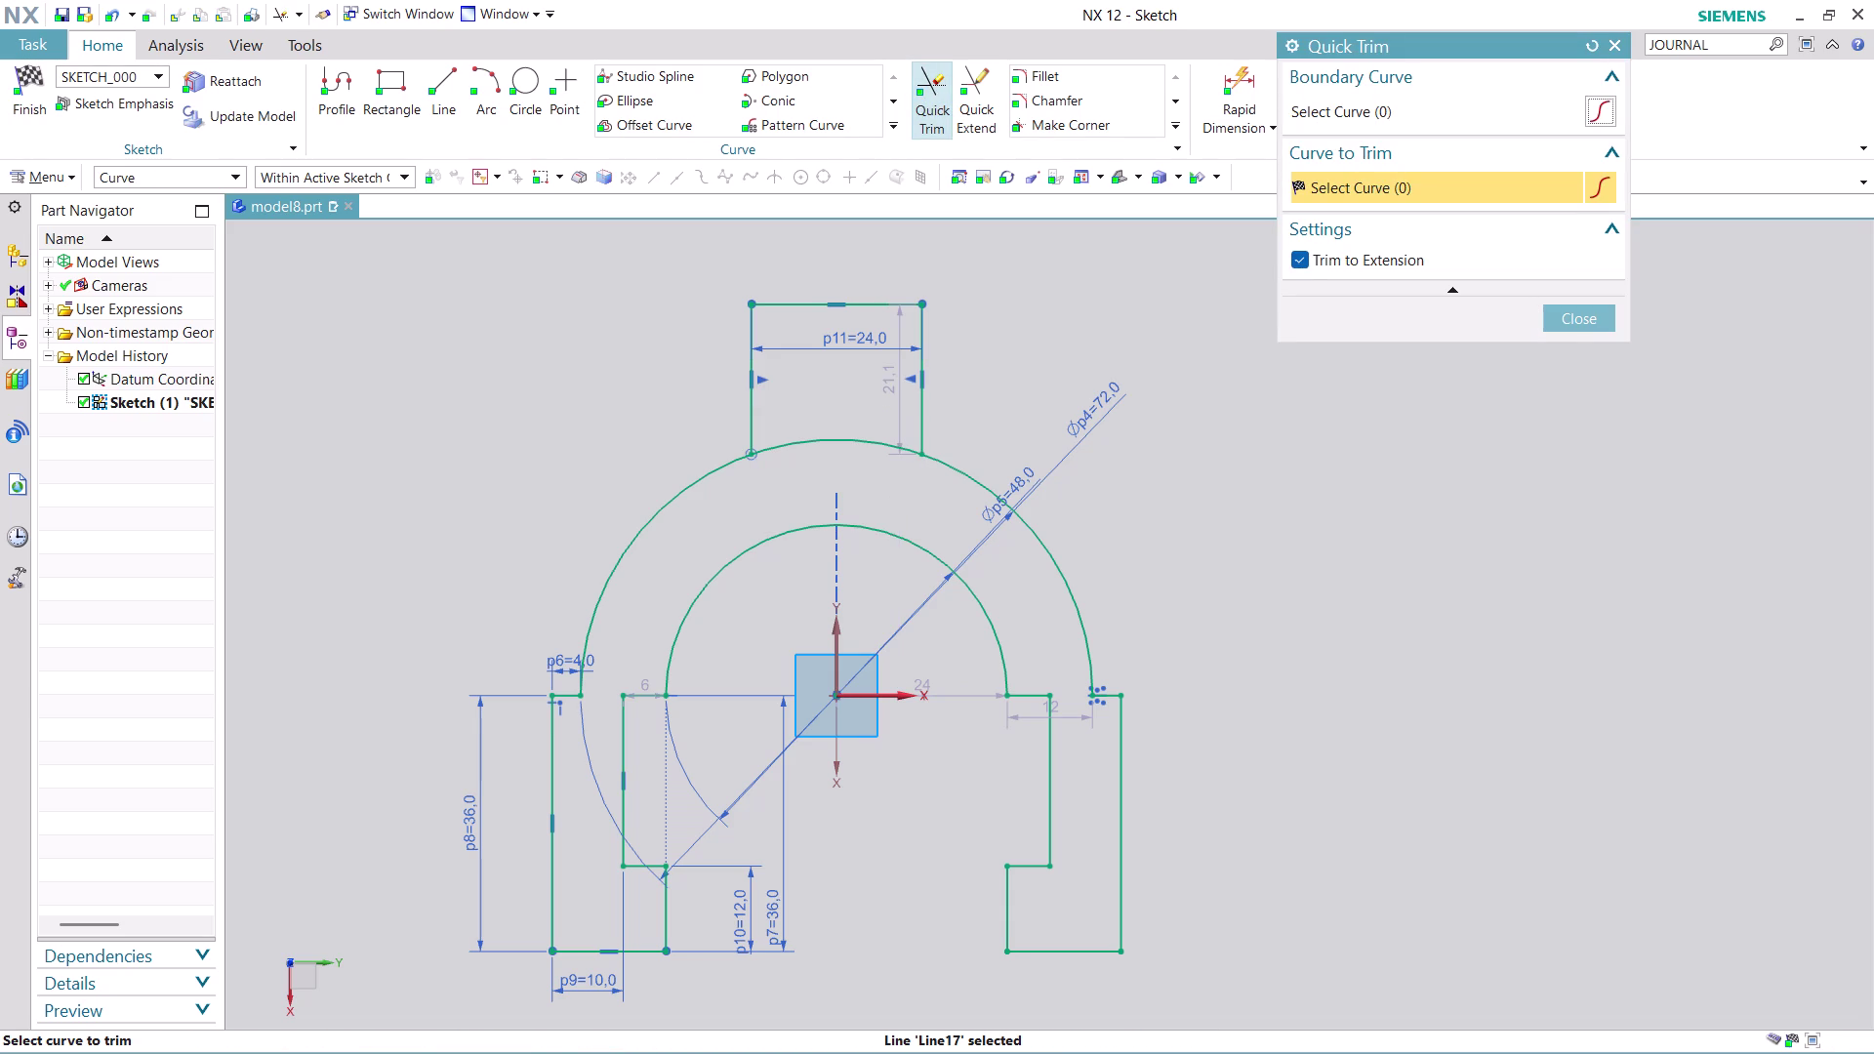
click(1566, 313)
scroll(down, 3)
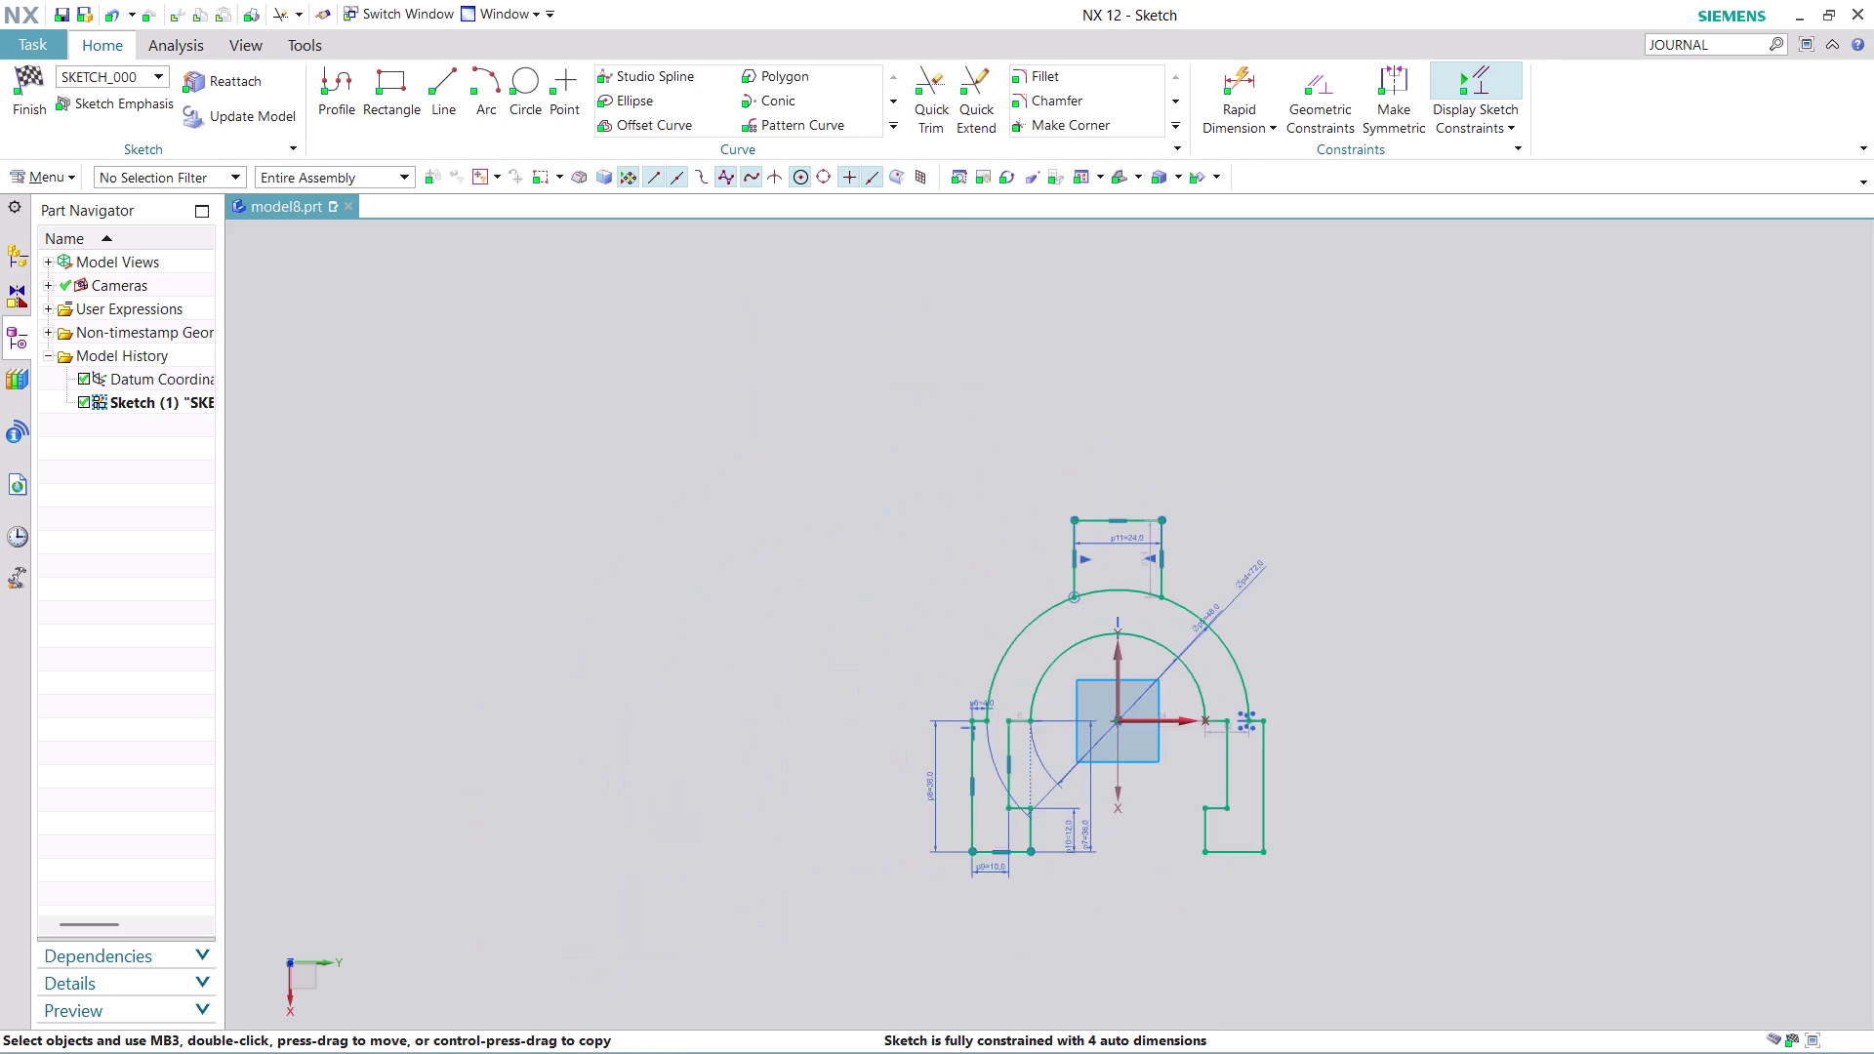
scroll(up, 3)
click(1264, 78)
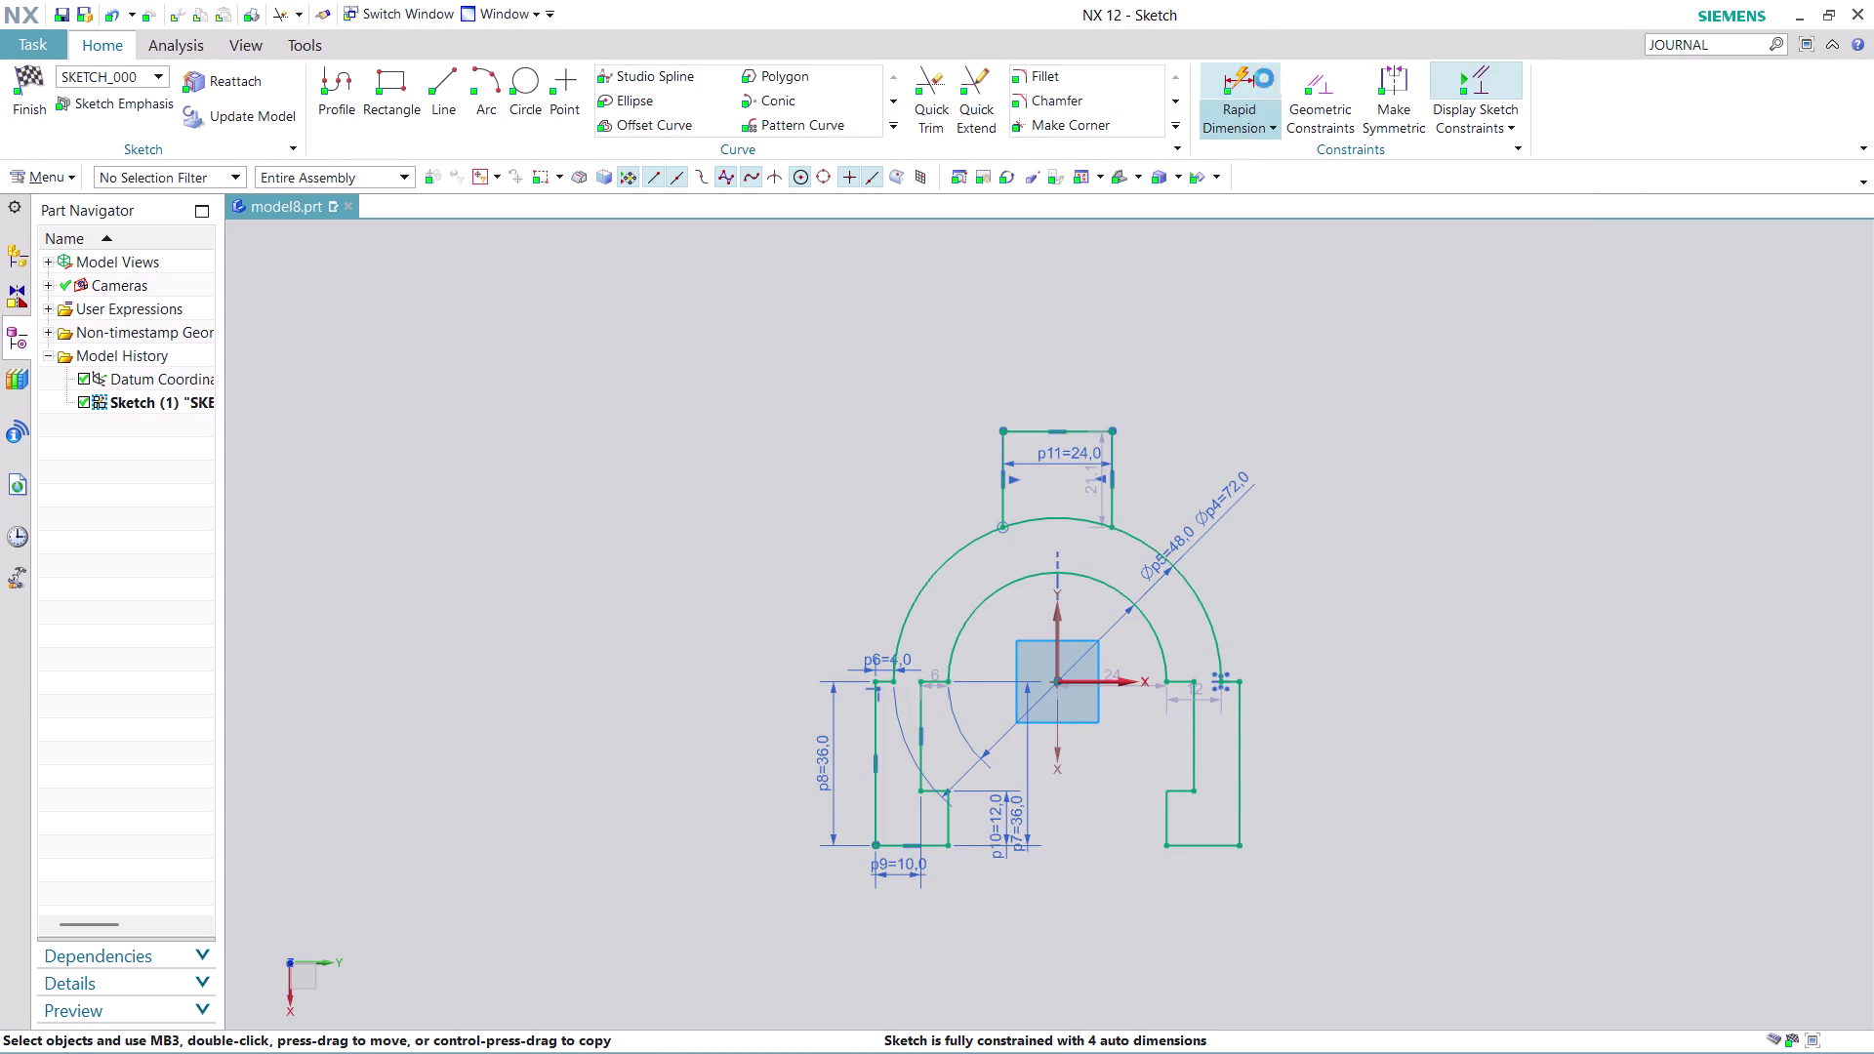
scroll(up, 3)
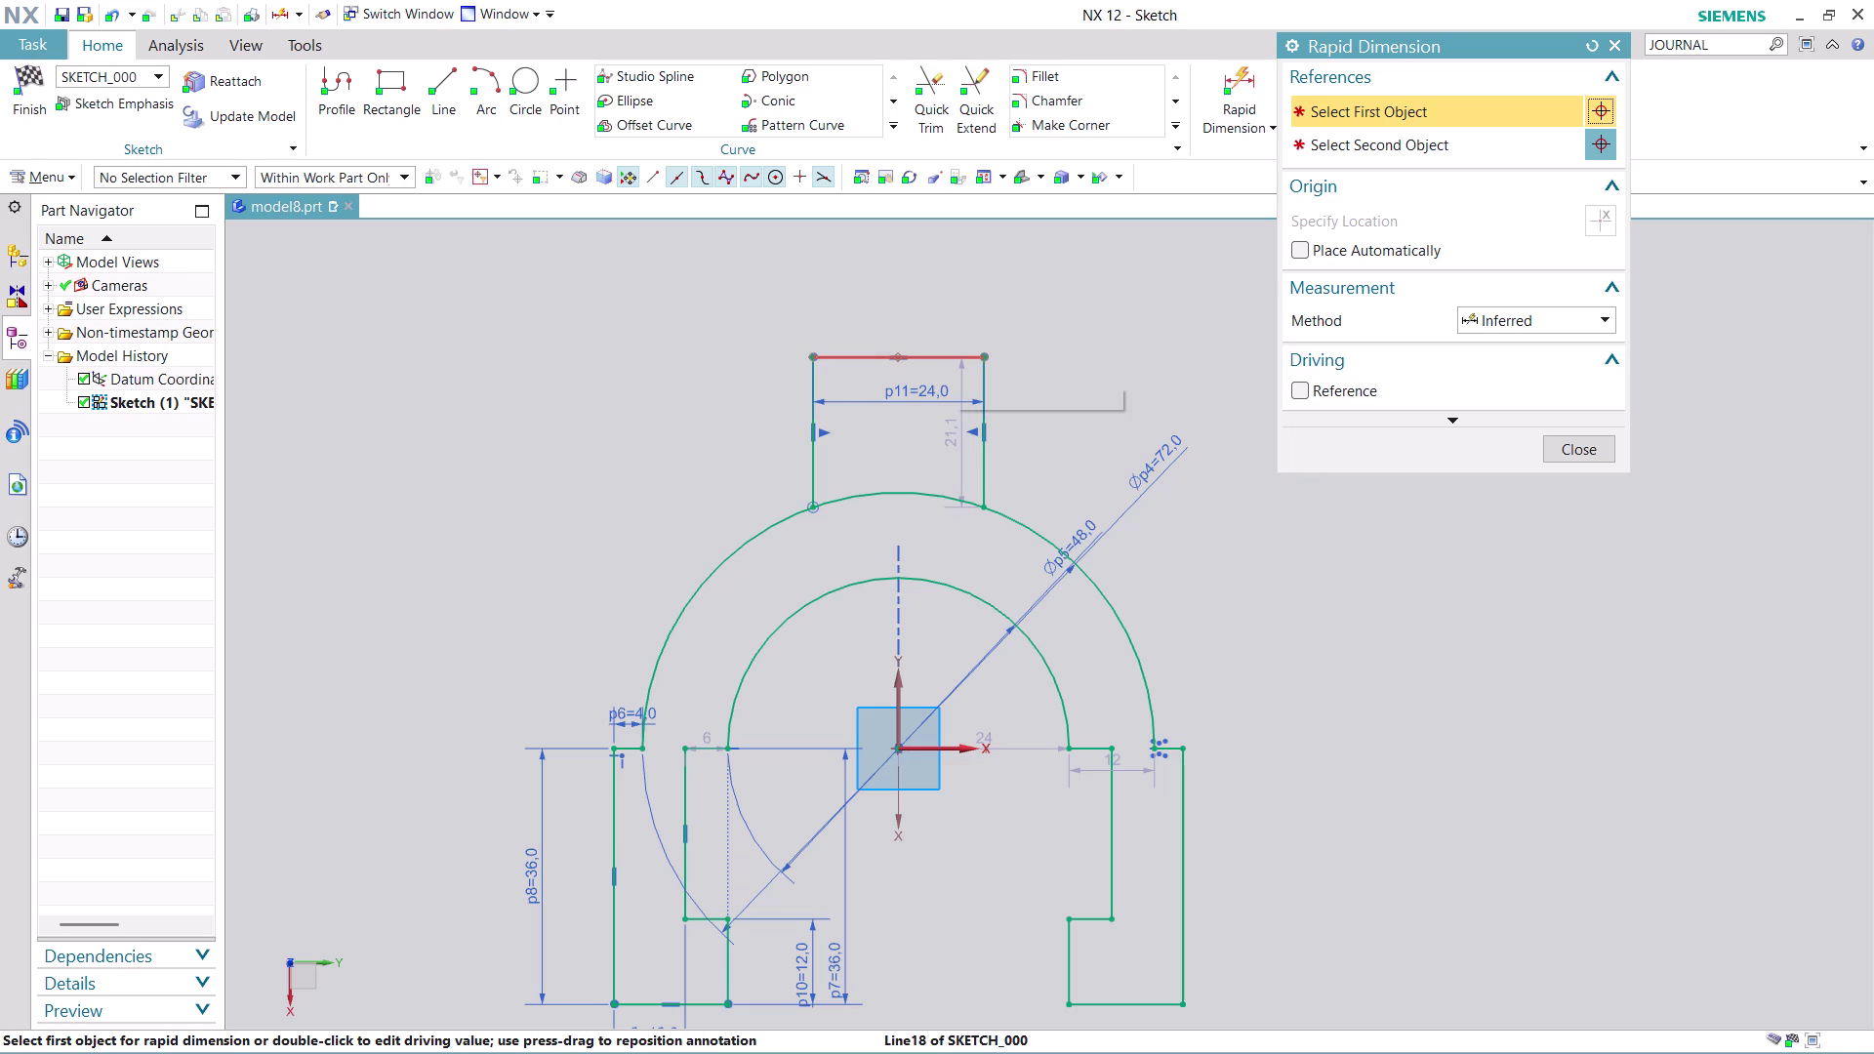
Dimension the tab's top edge to the right leg's bottom line as 80 mm overall height.
click(954, 360)
scroll(down, 3)
scroll(up, 3)
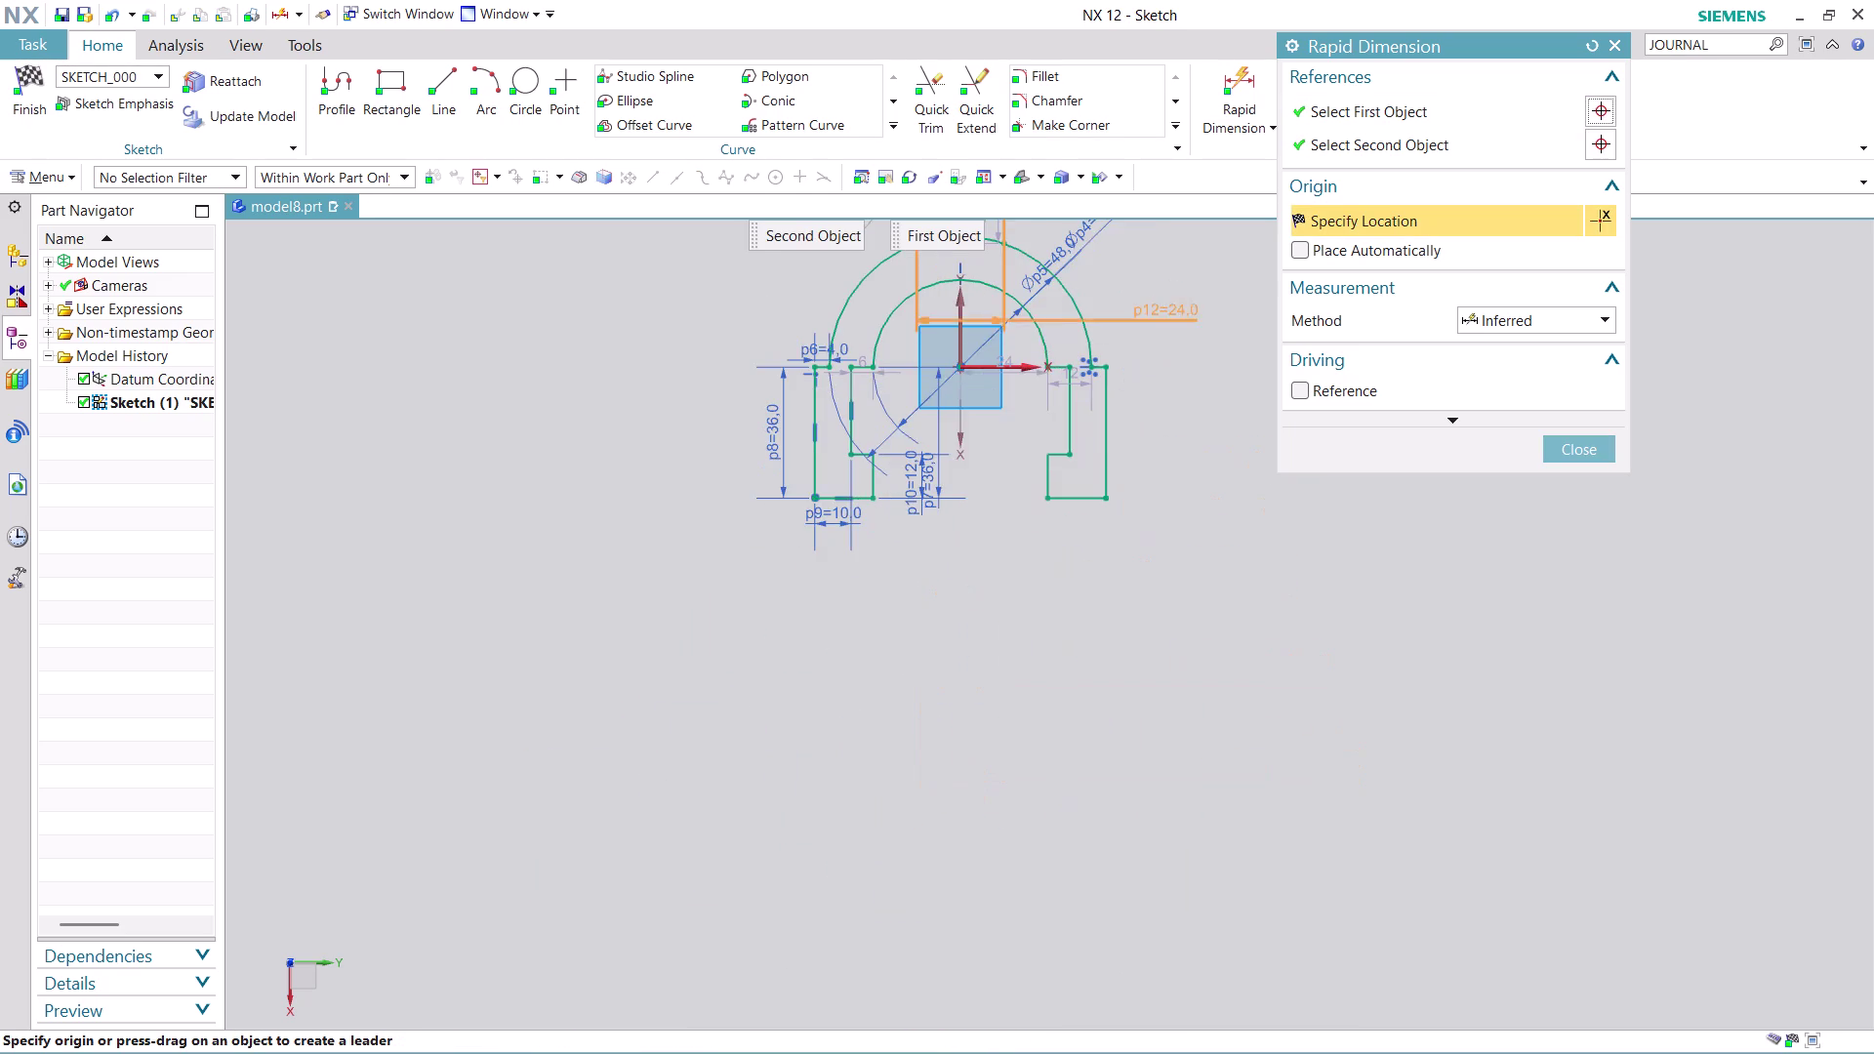
scroll(up, 3)
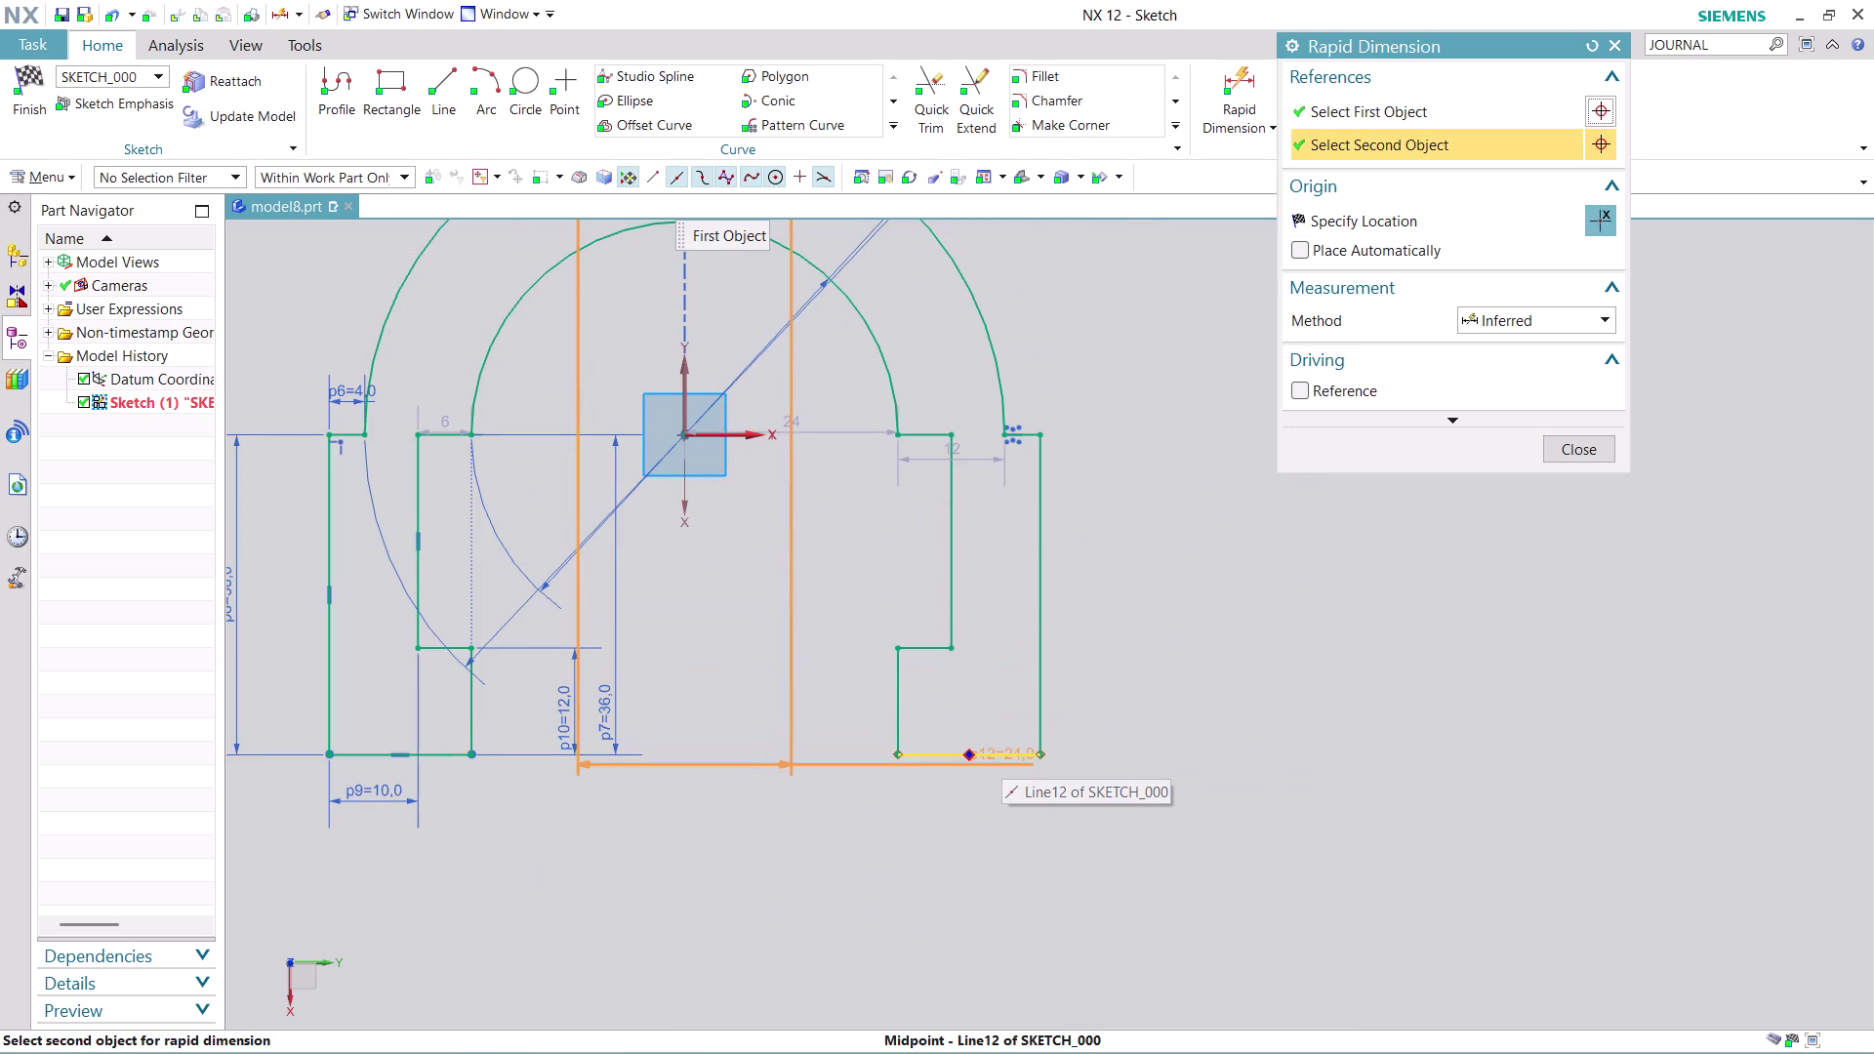
click(1003, 753)
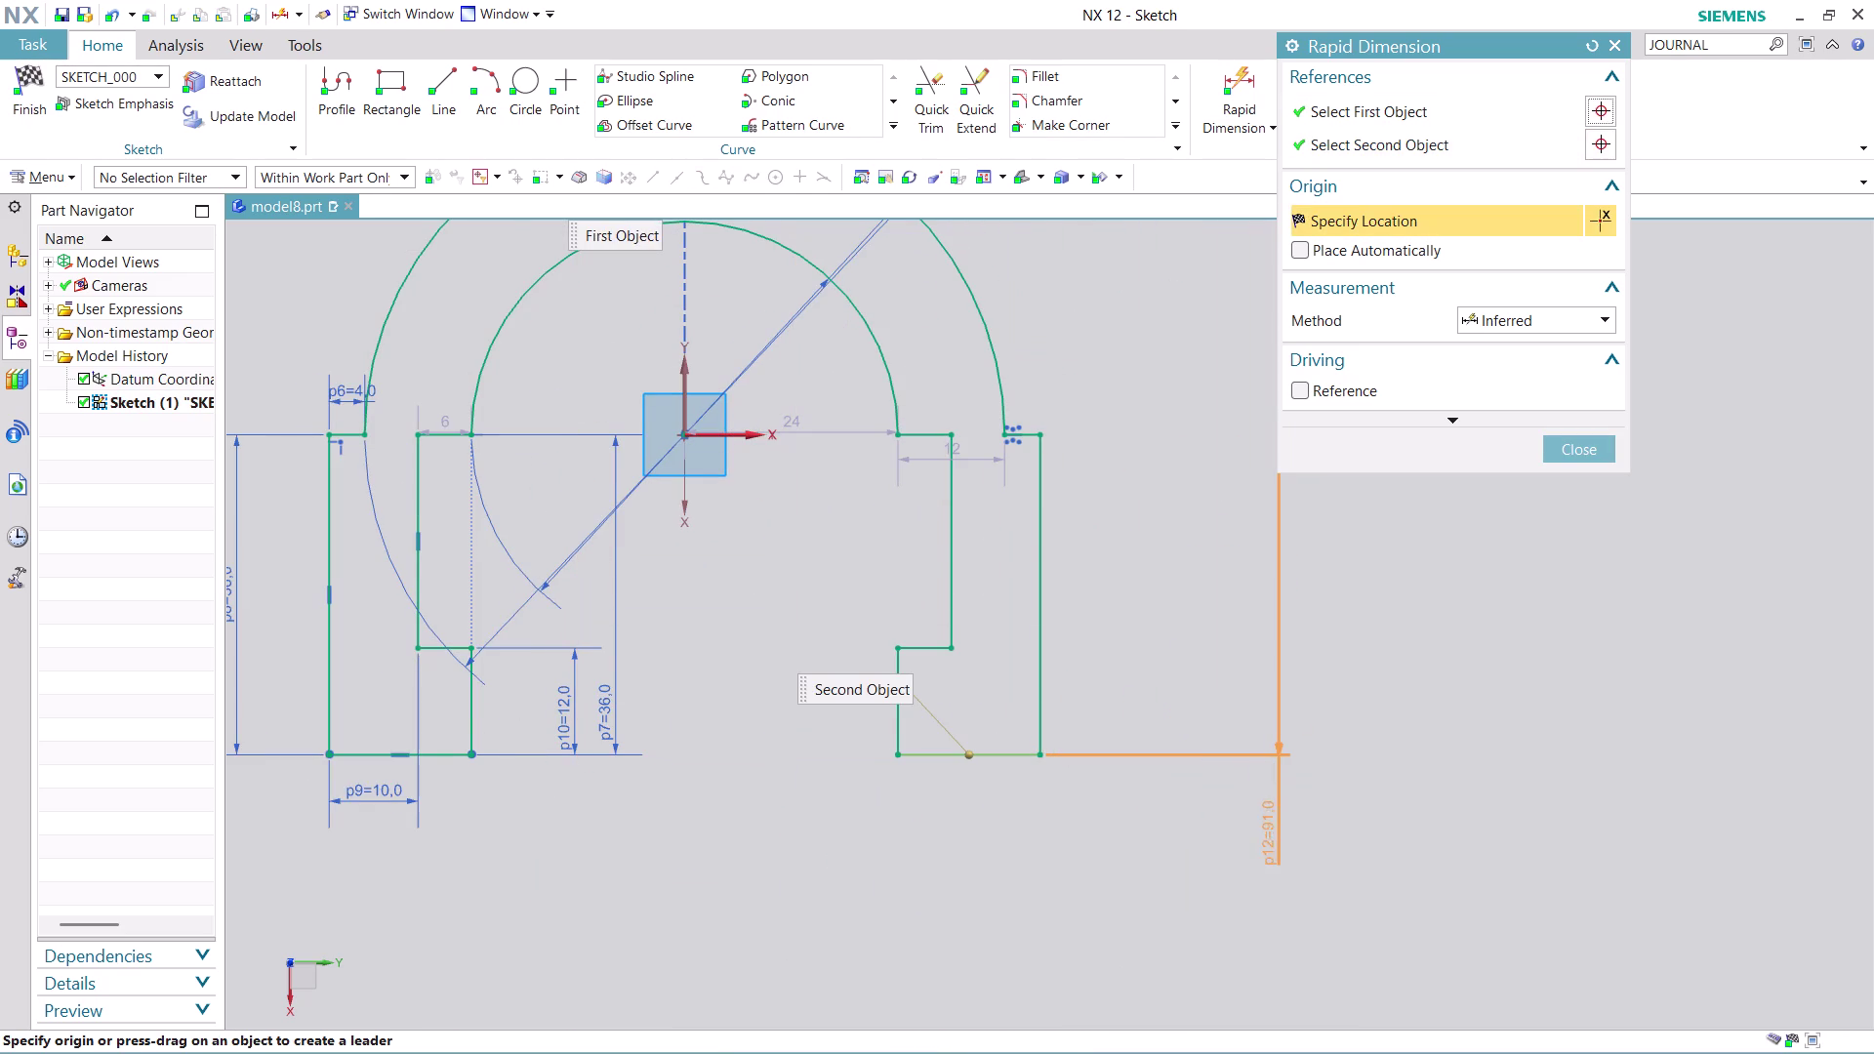
click(1270, 846)
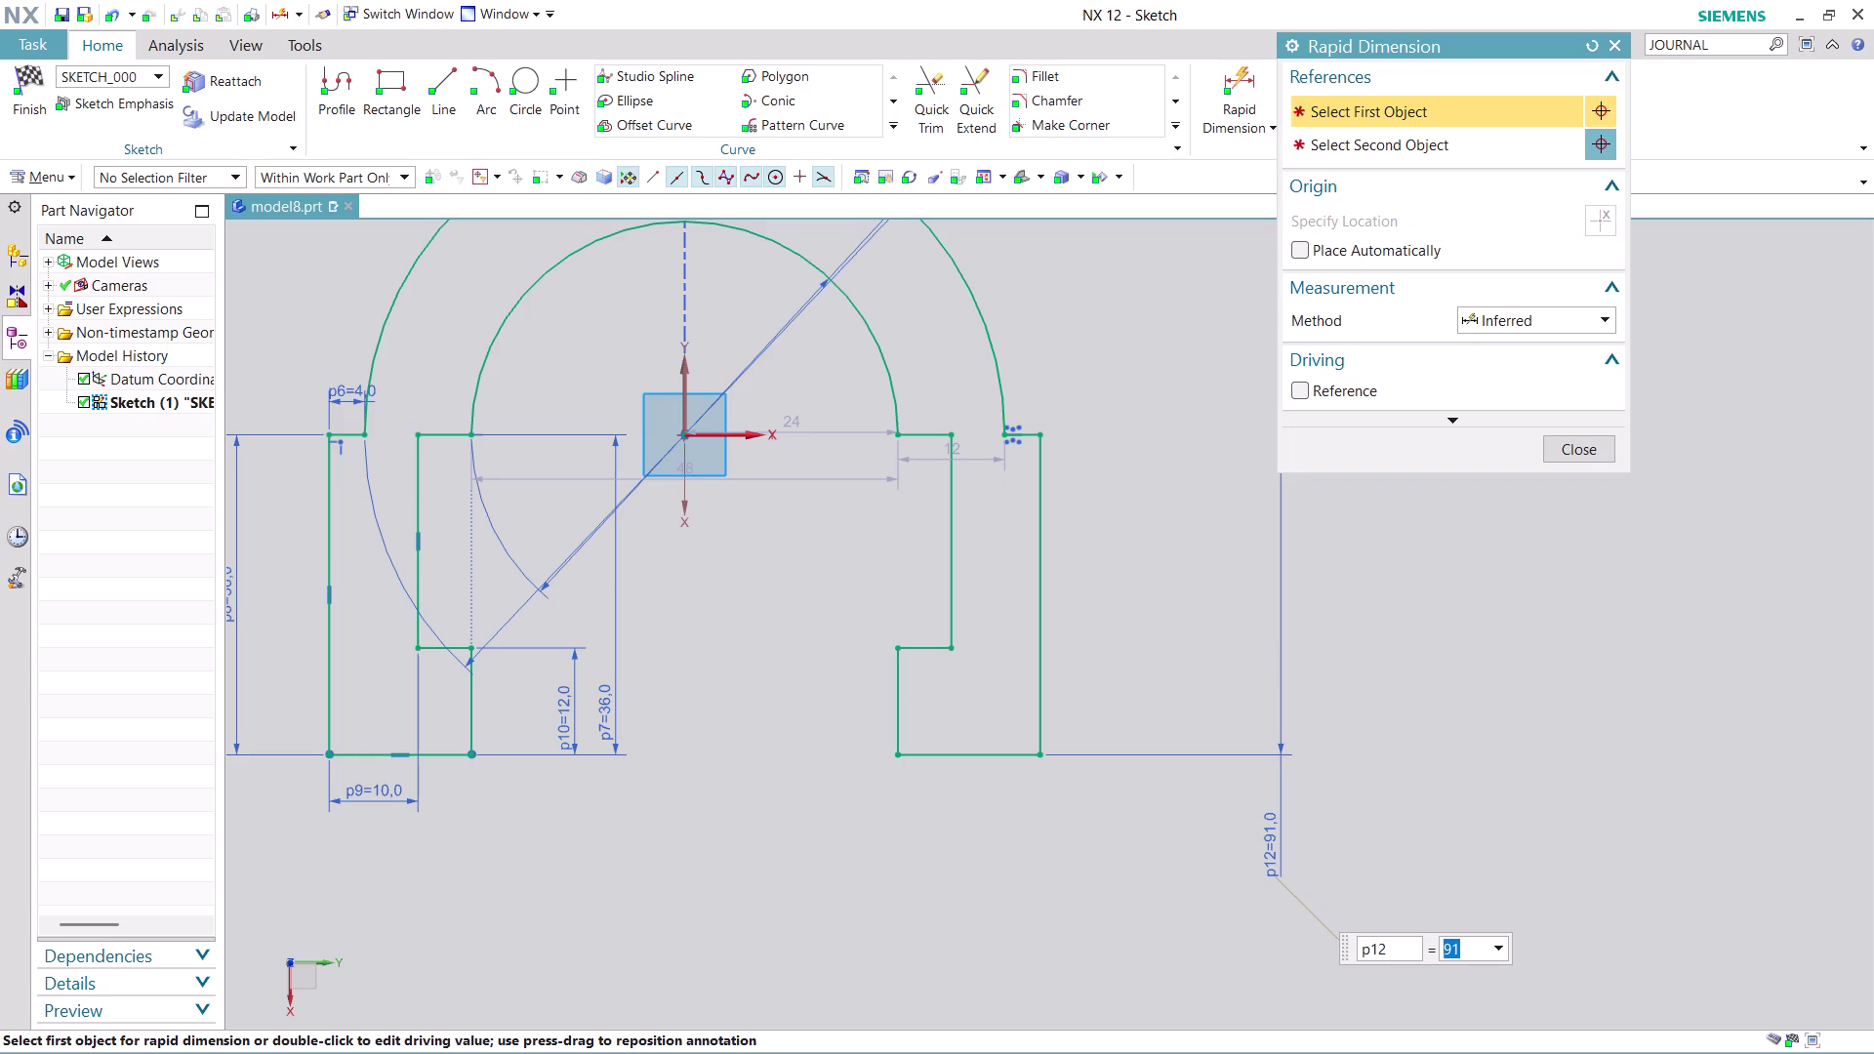
text(80)
key(Return)
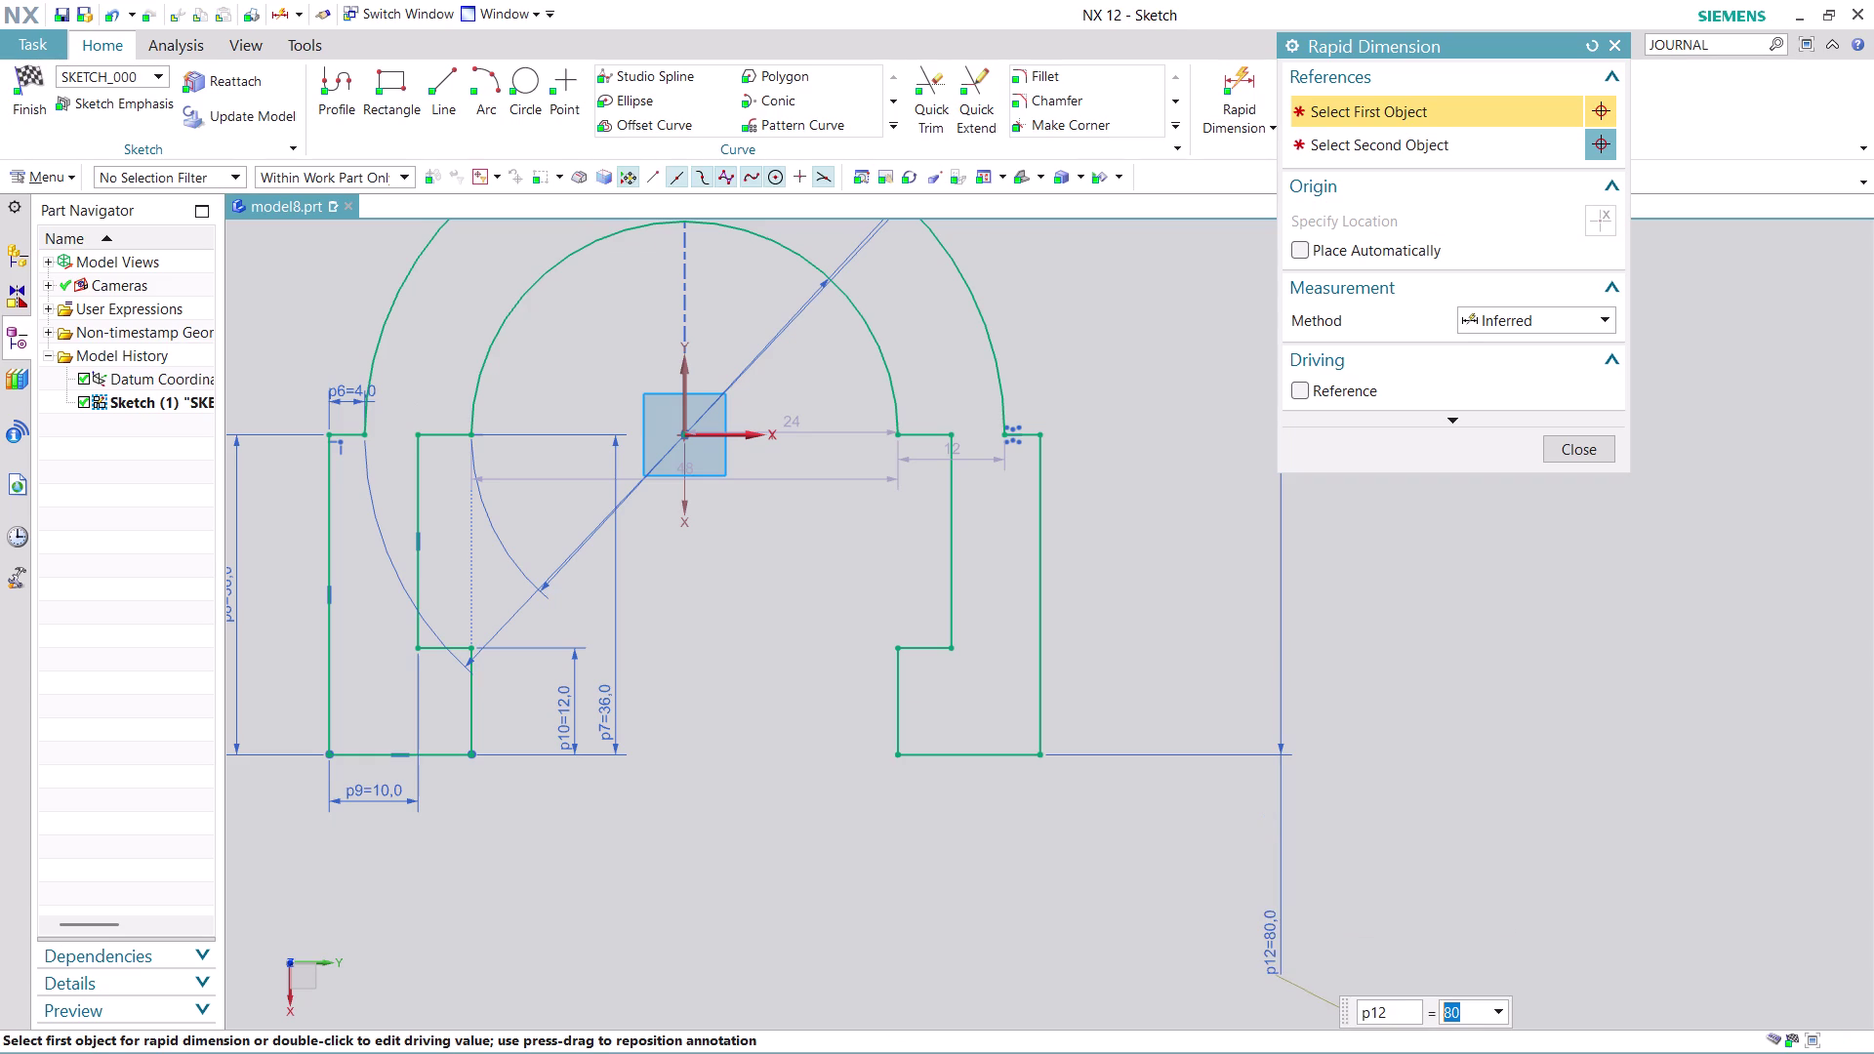
scroll(down, 3)
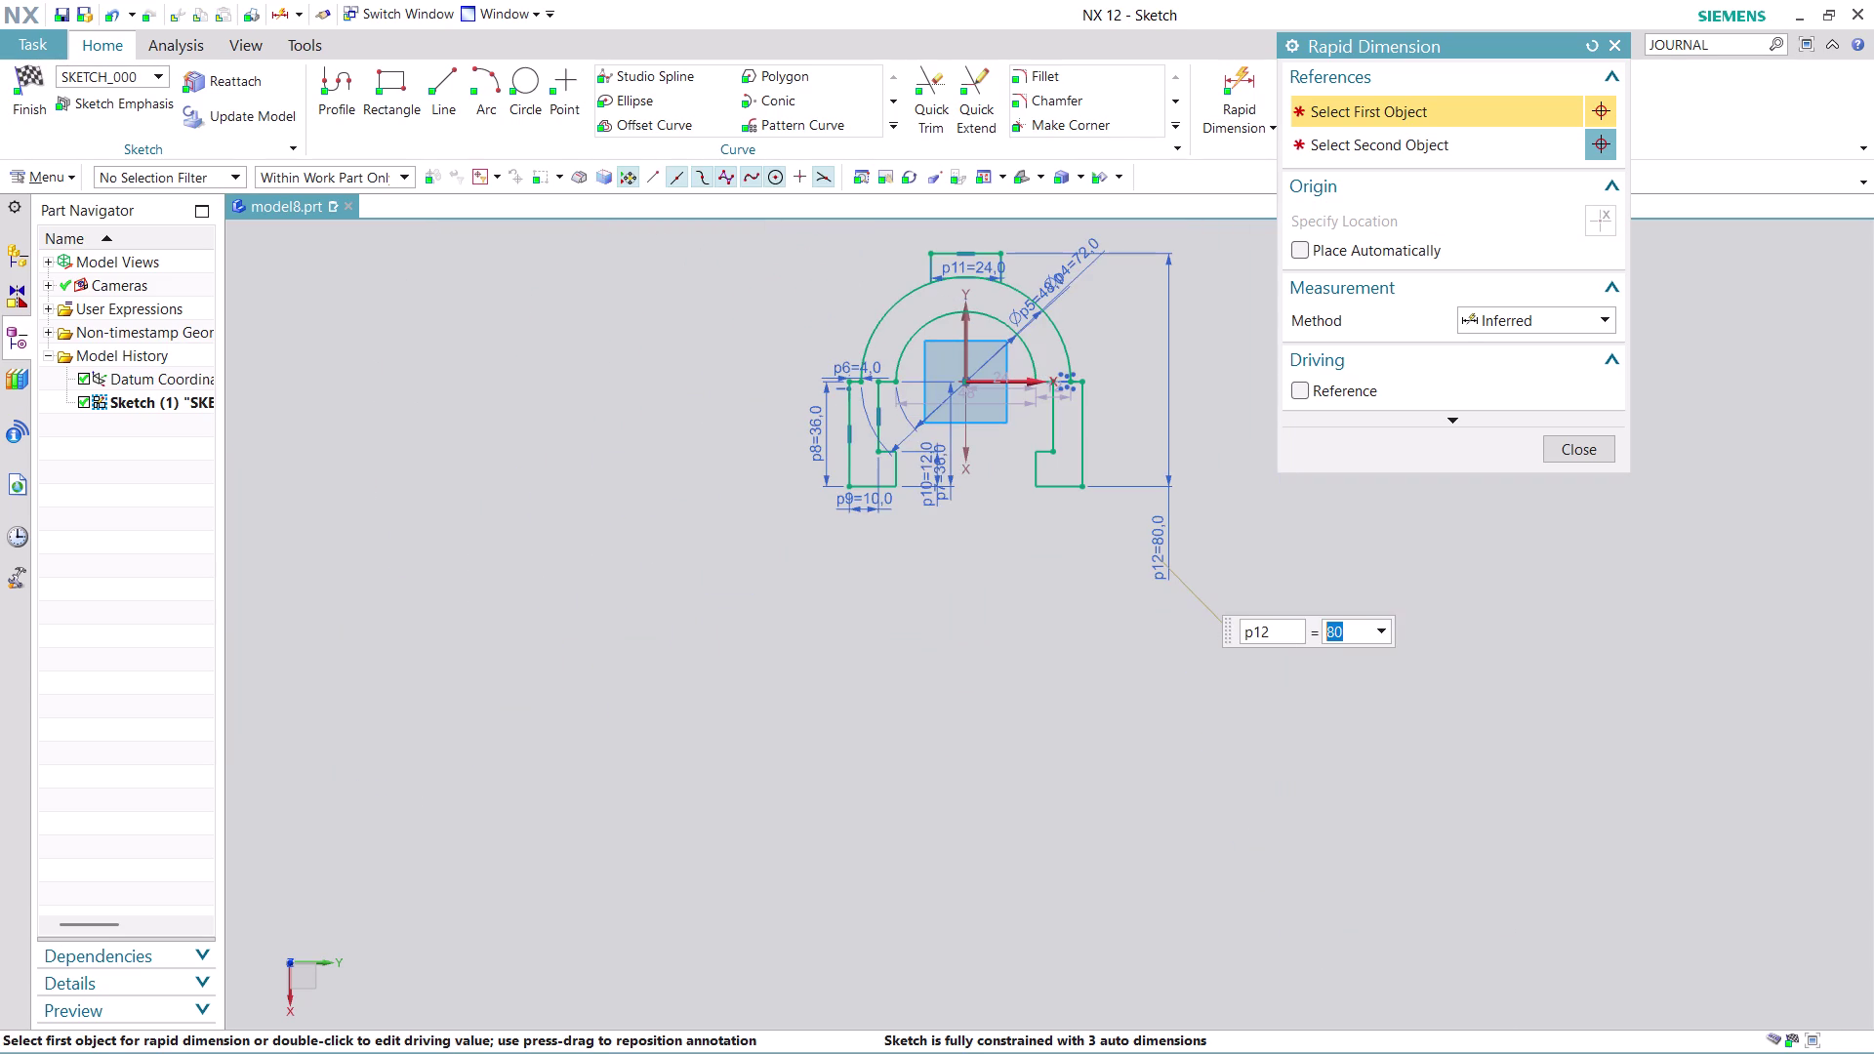
middle_drag(1503, 619, 1467, 747)
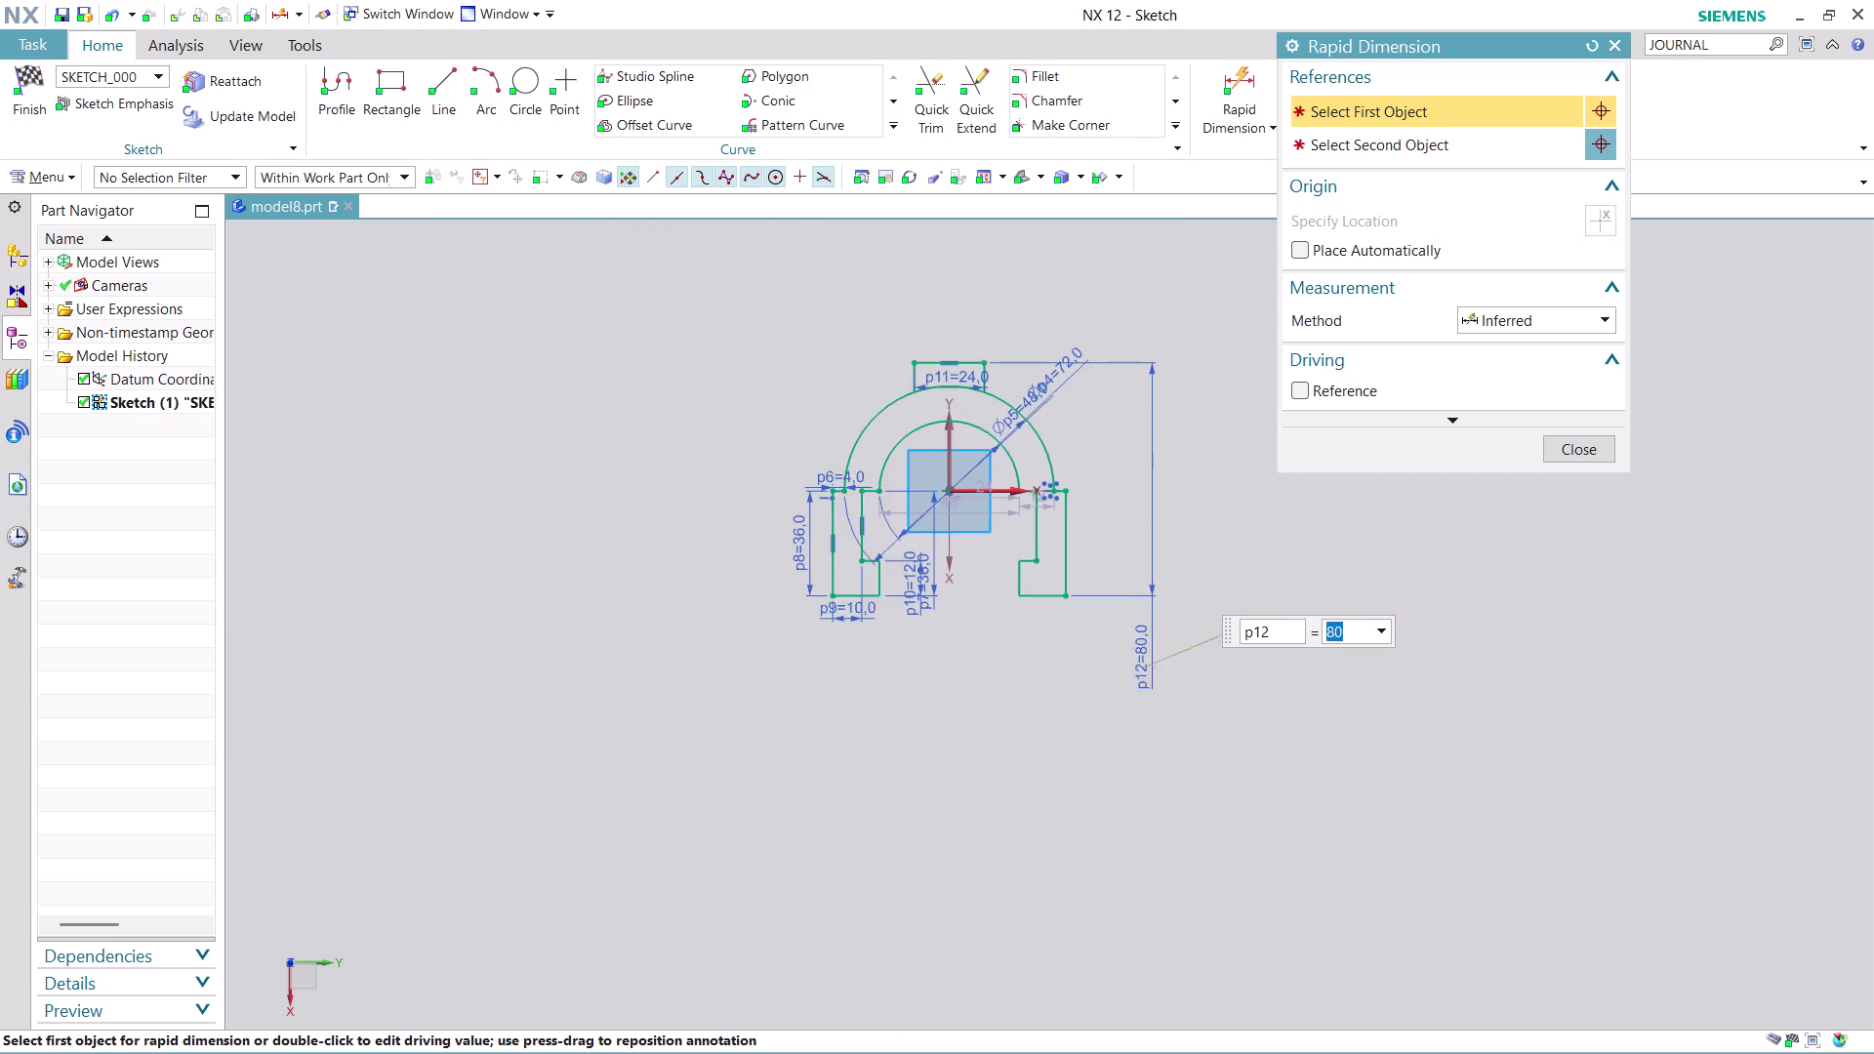
middle_drag(1467, 747, 1444, 840)
click(1582, 457)
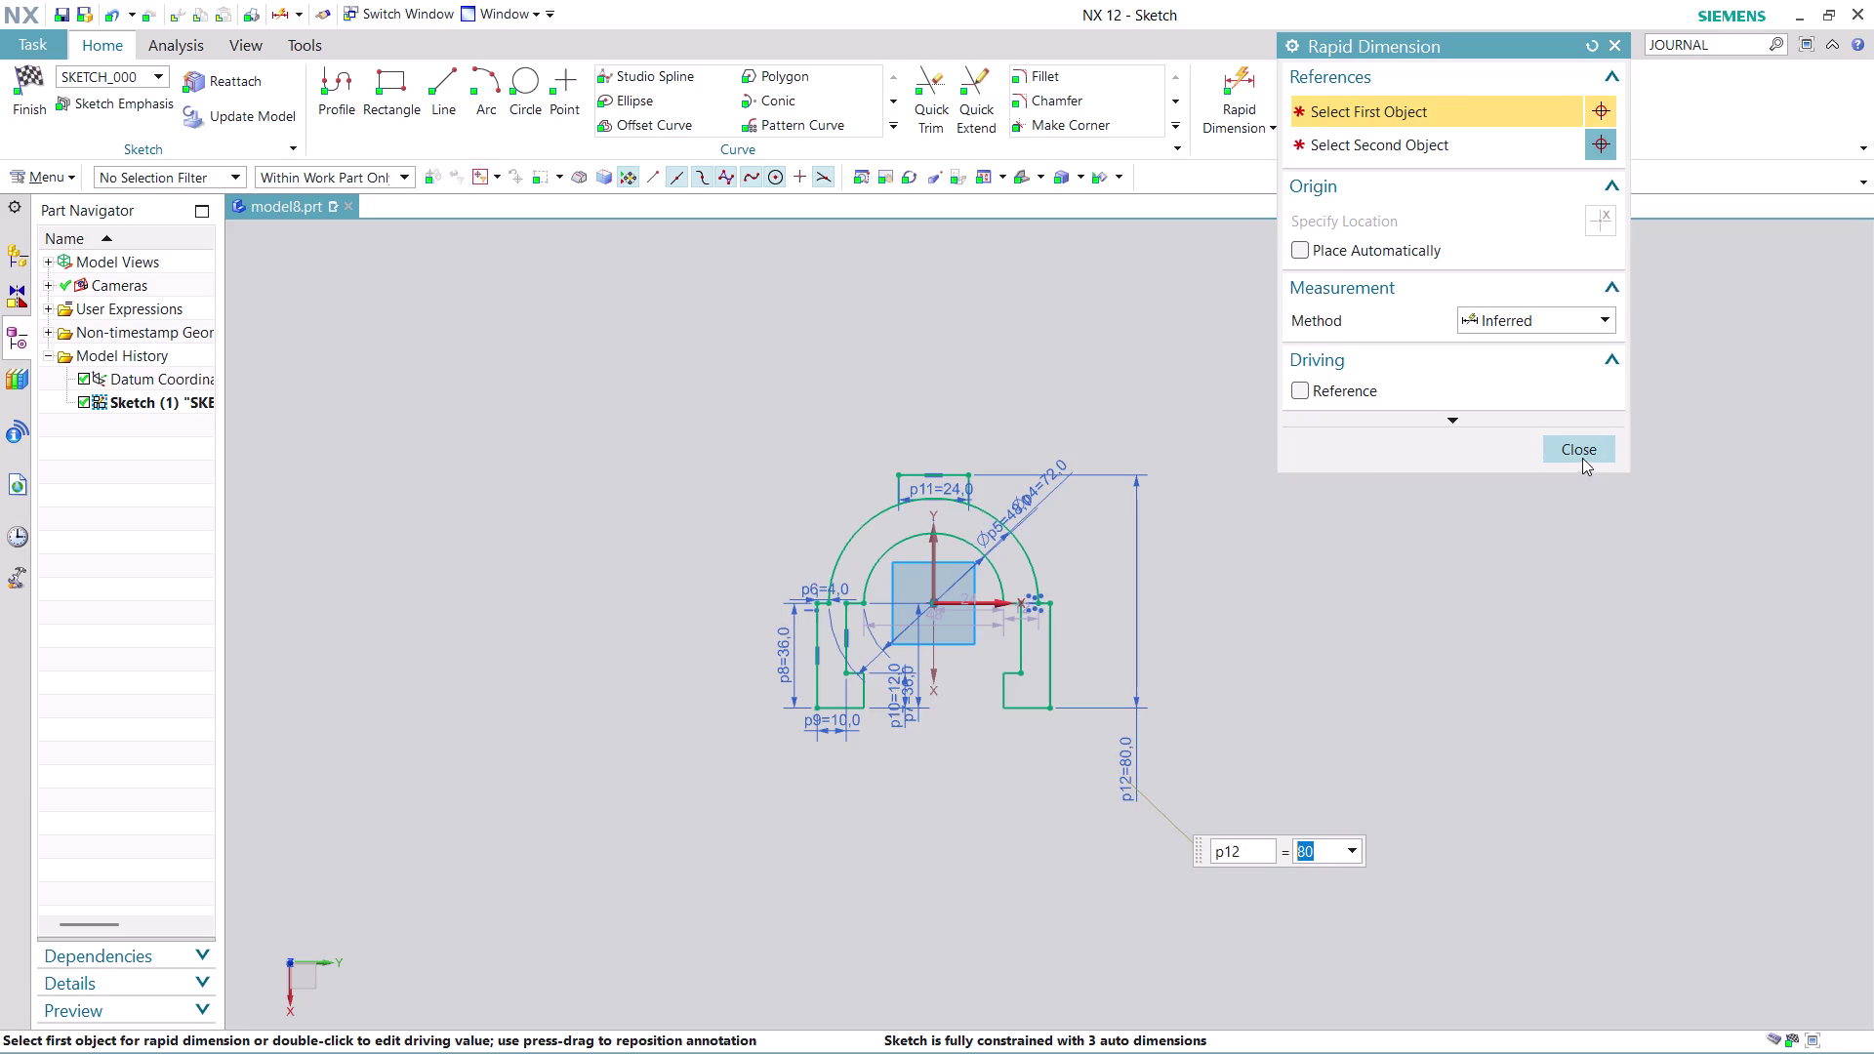
scroll(up, 3)
scroll(up, 3)
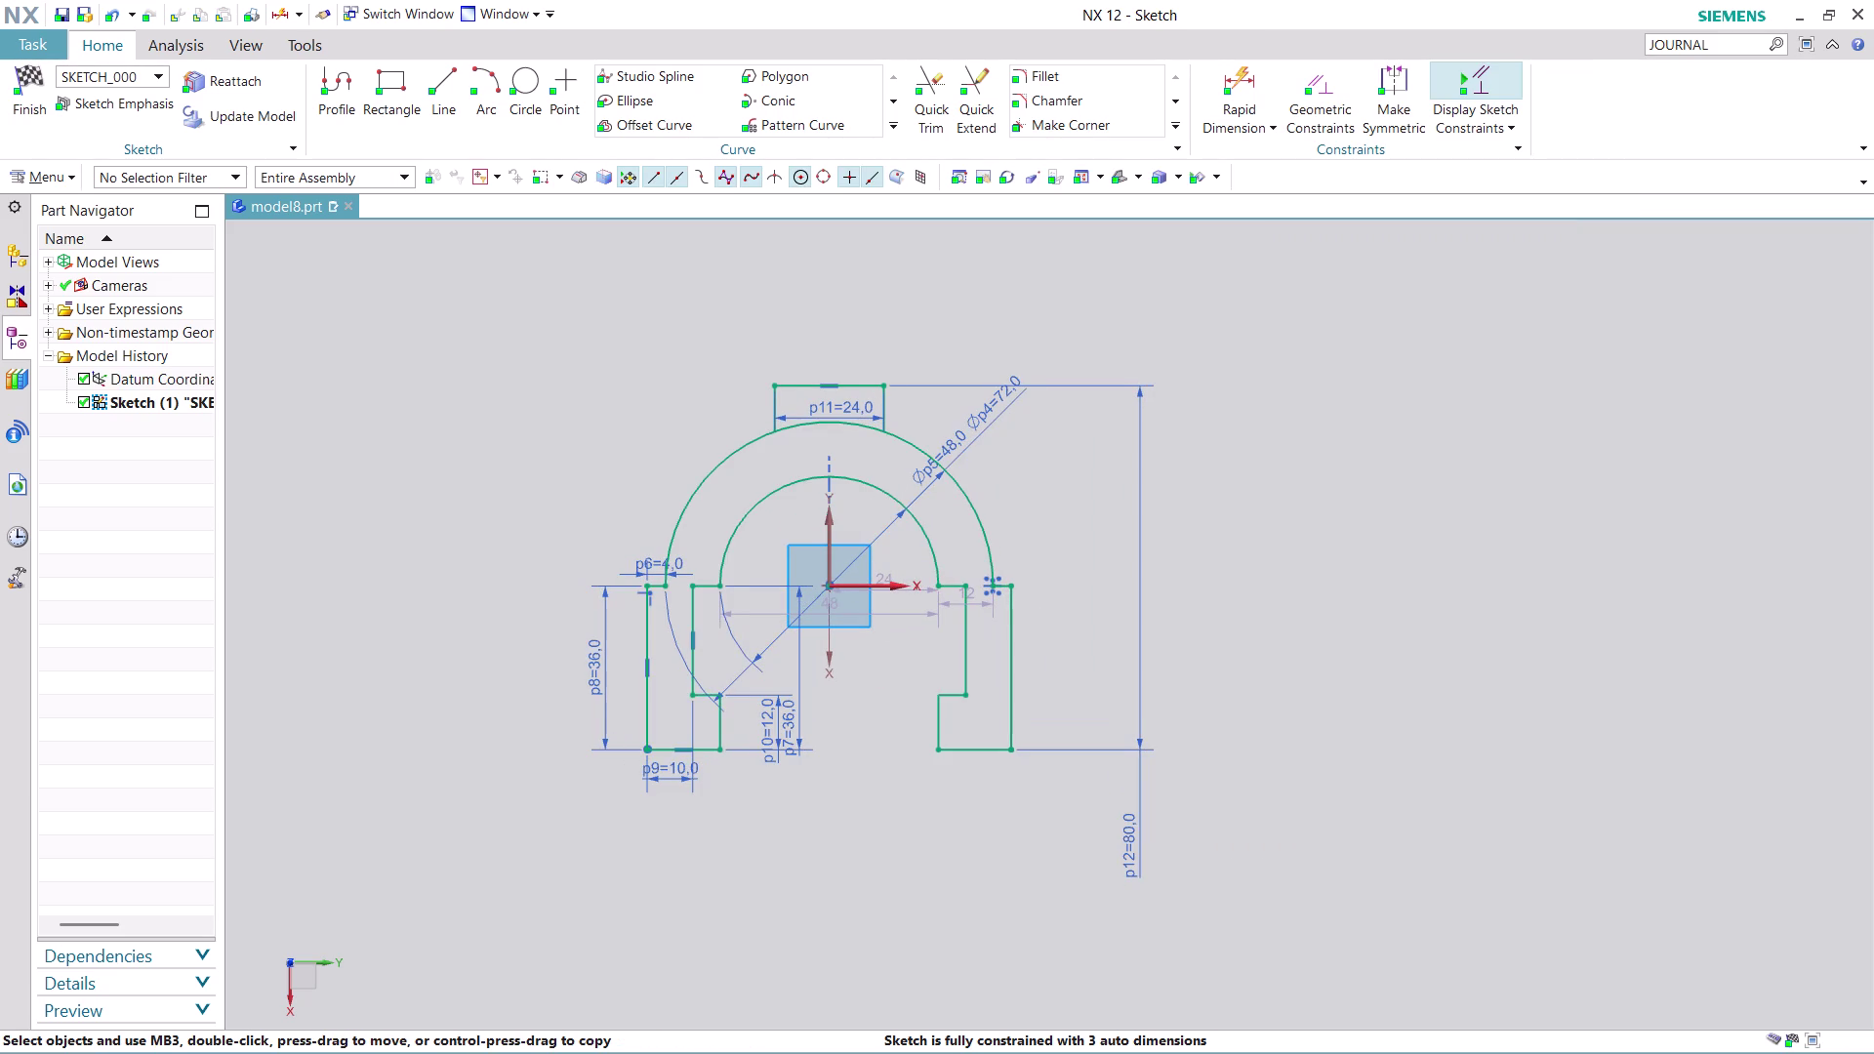
Trim away the outer arc piece between the tab's side lines and finish the sketch.
scroll(up, 3)
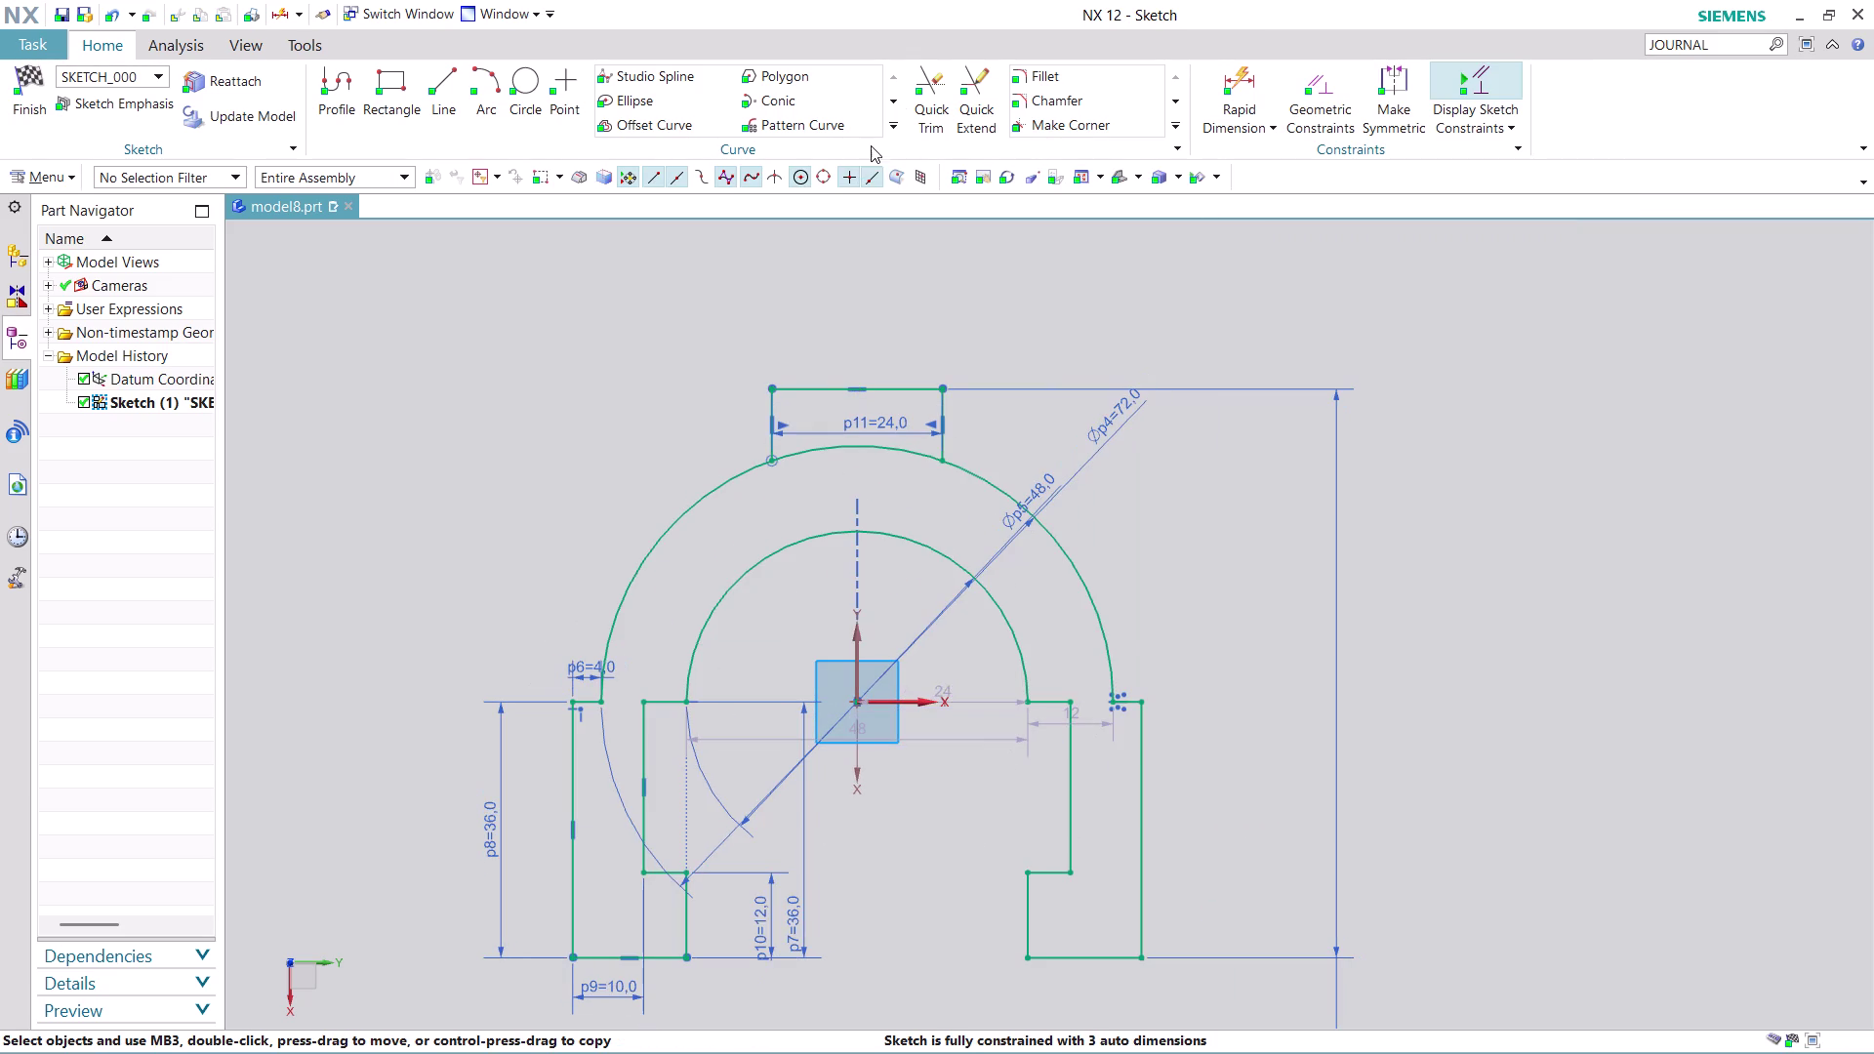
click(932, 90)
click(867, 452)
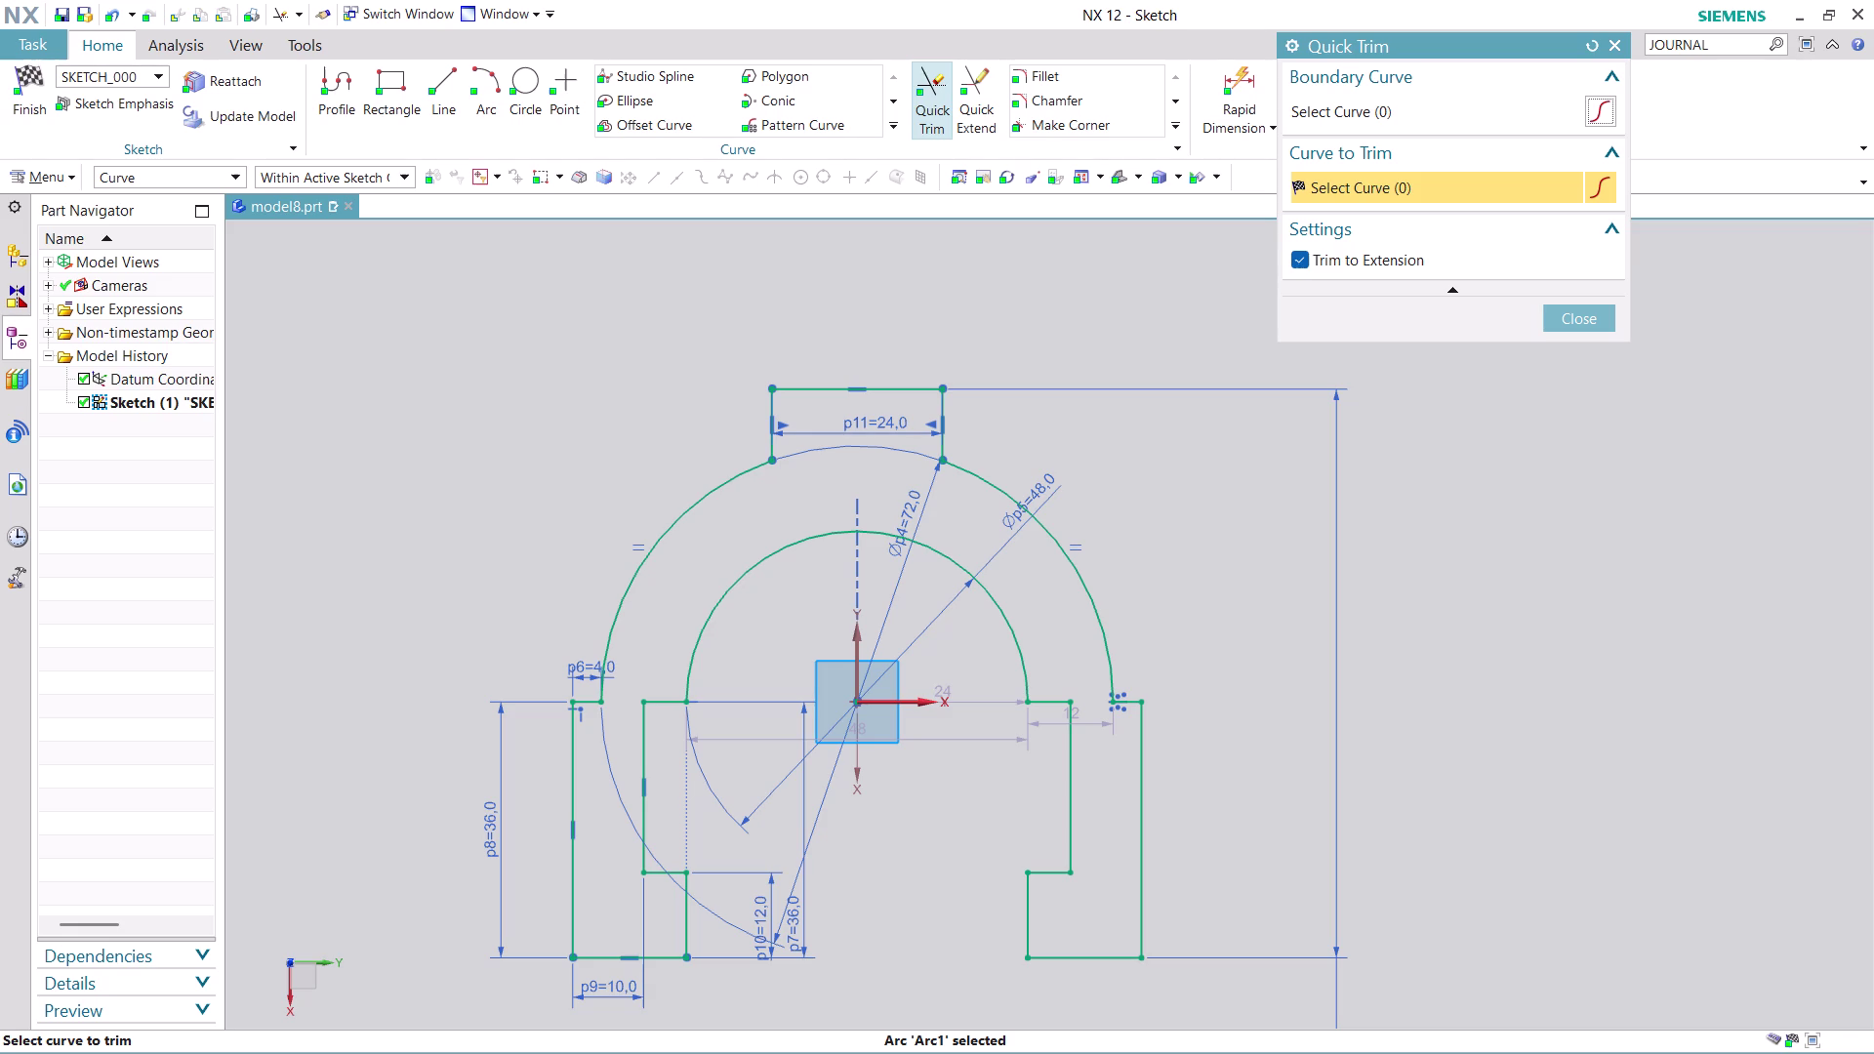
click(1577, 316)
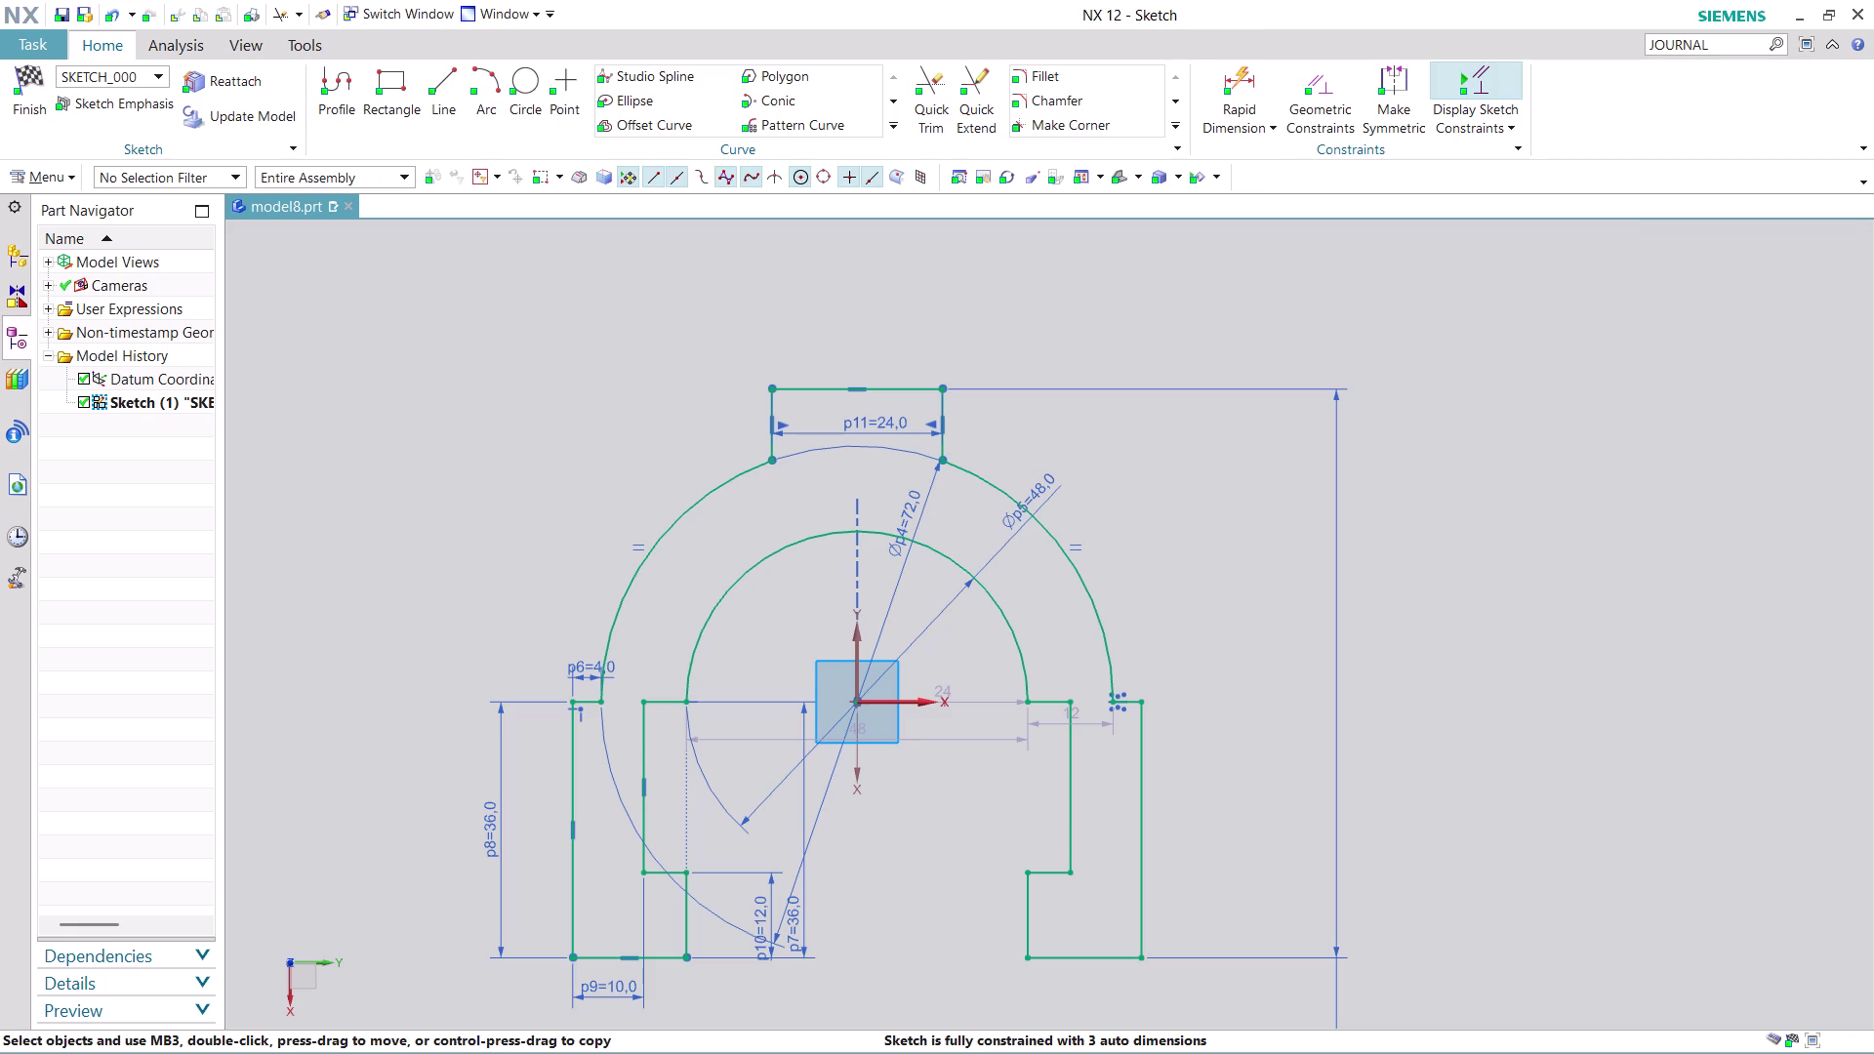
click(20, 104)
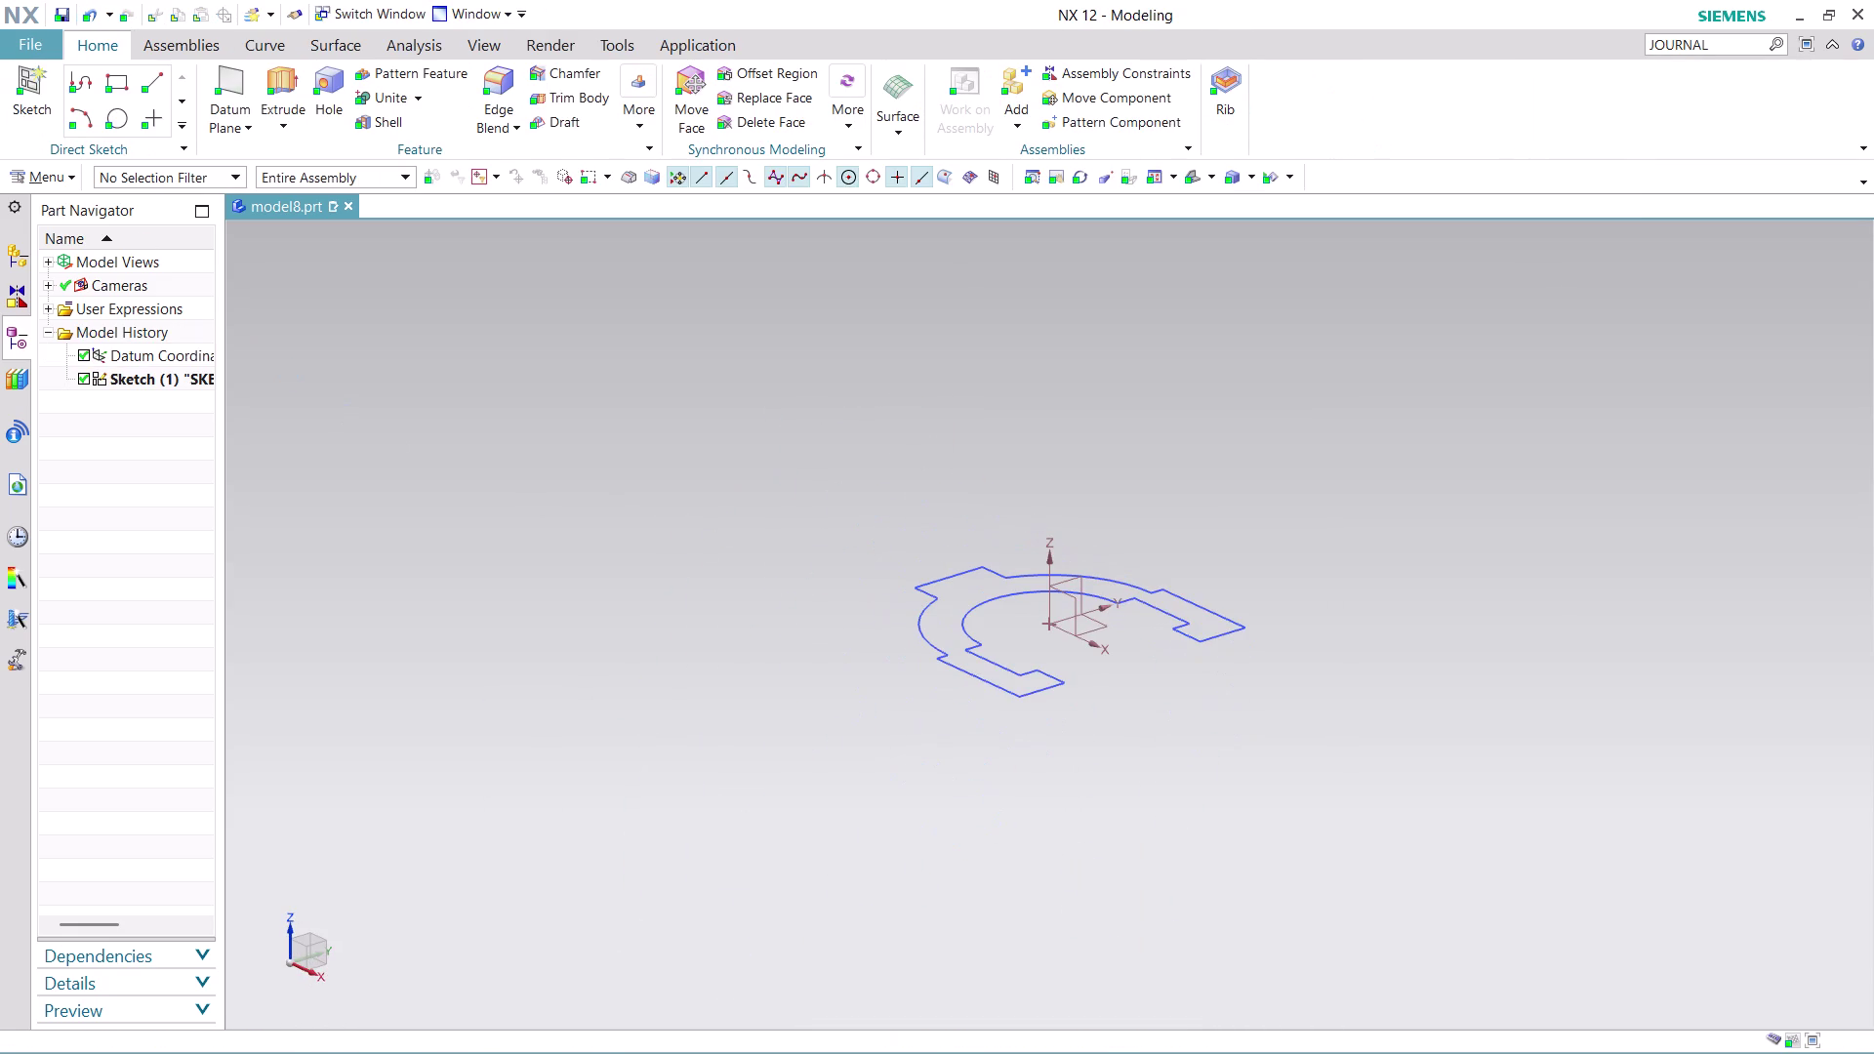
Extrude the closed bracket outline 20 mm into a solid body.
scroll(up, 3)
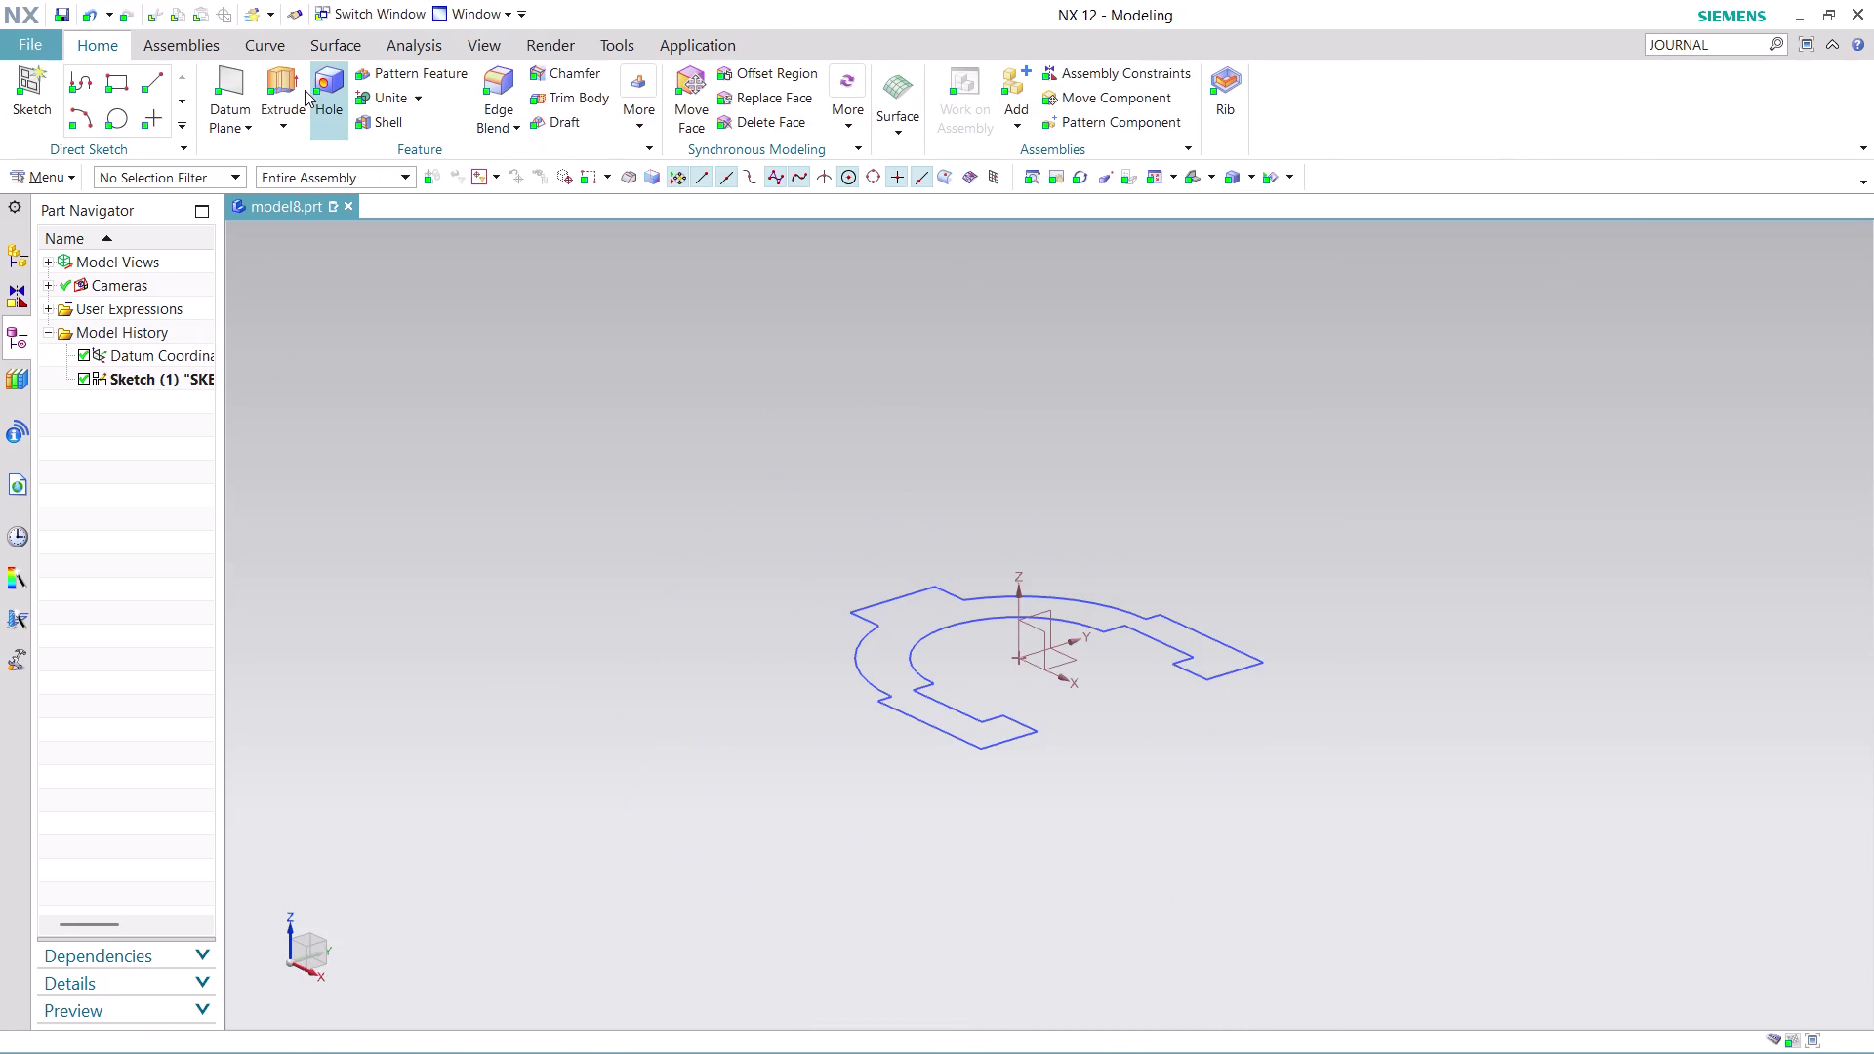
click(295, 85)
click(900, 671)
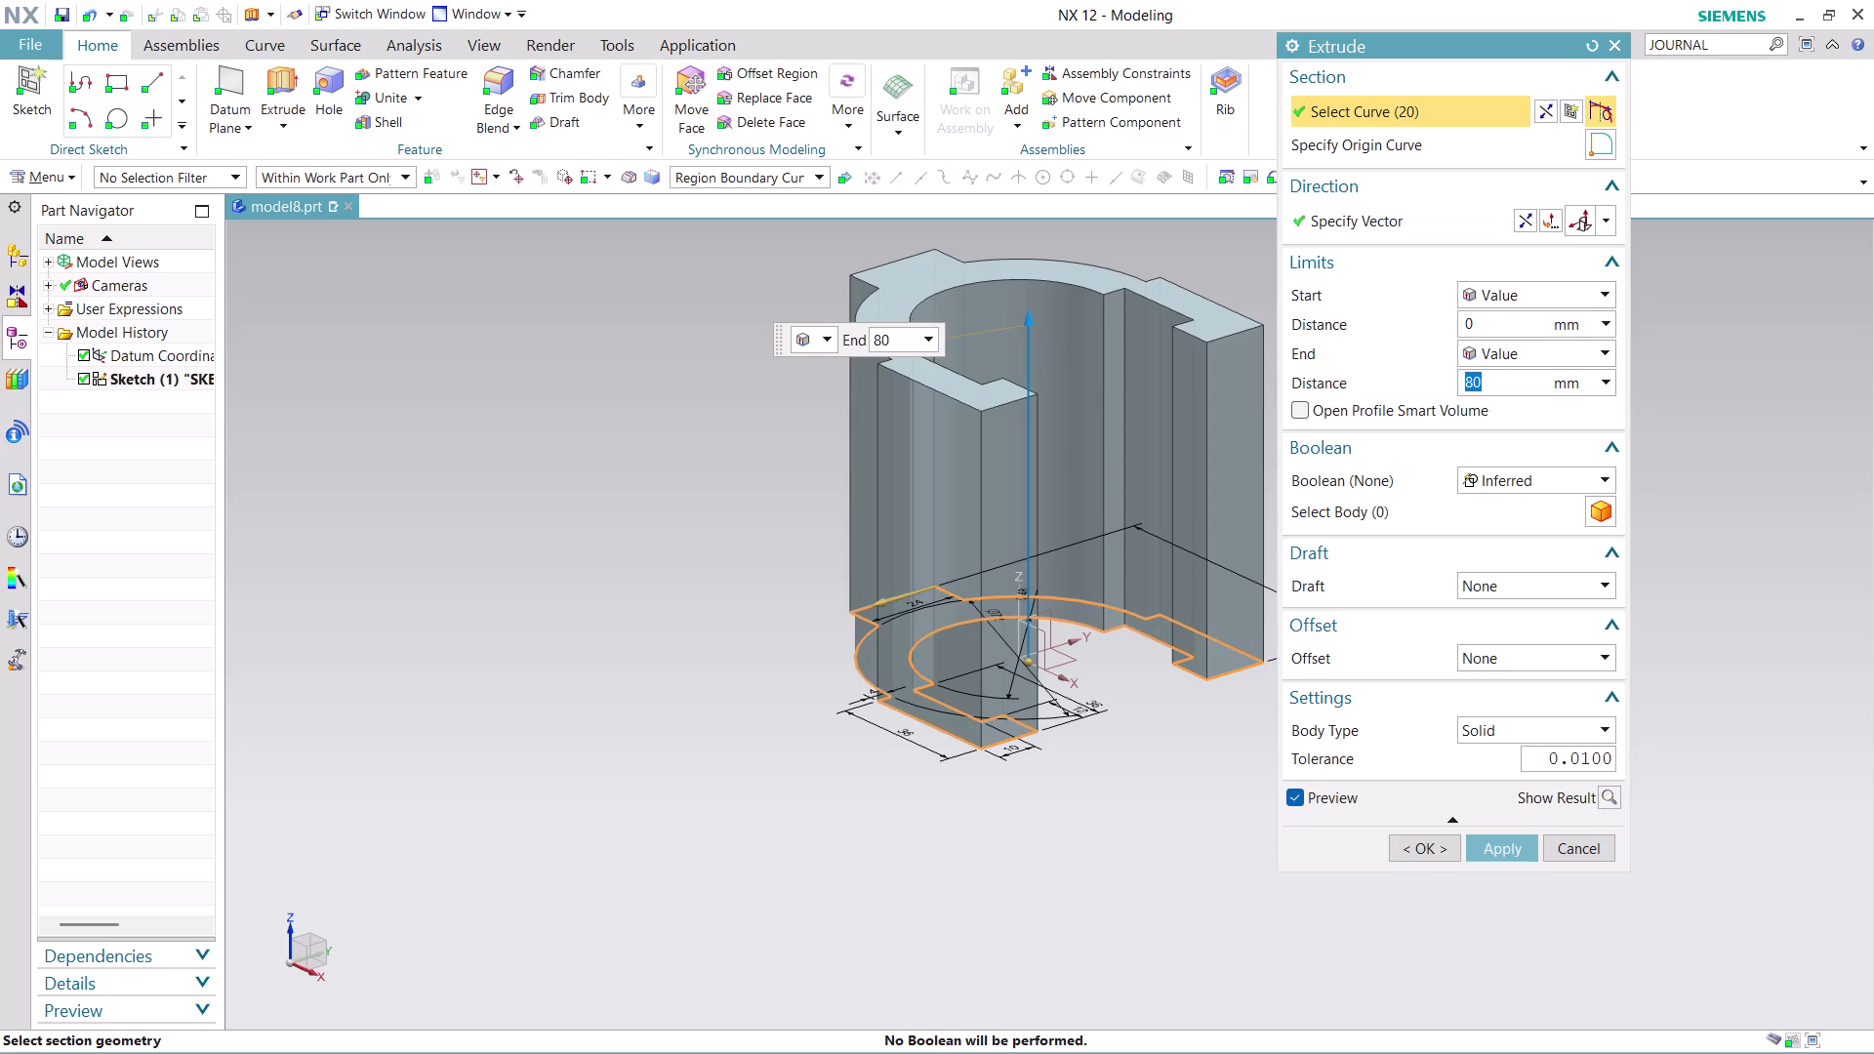
key(2)
key(0)
click(1511, 848)
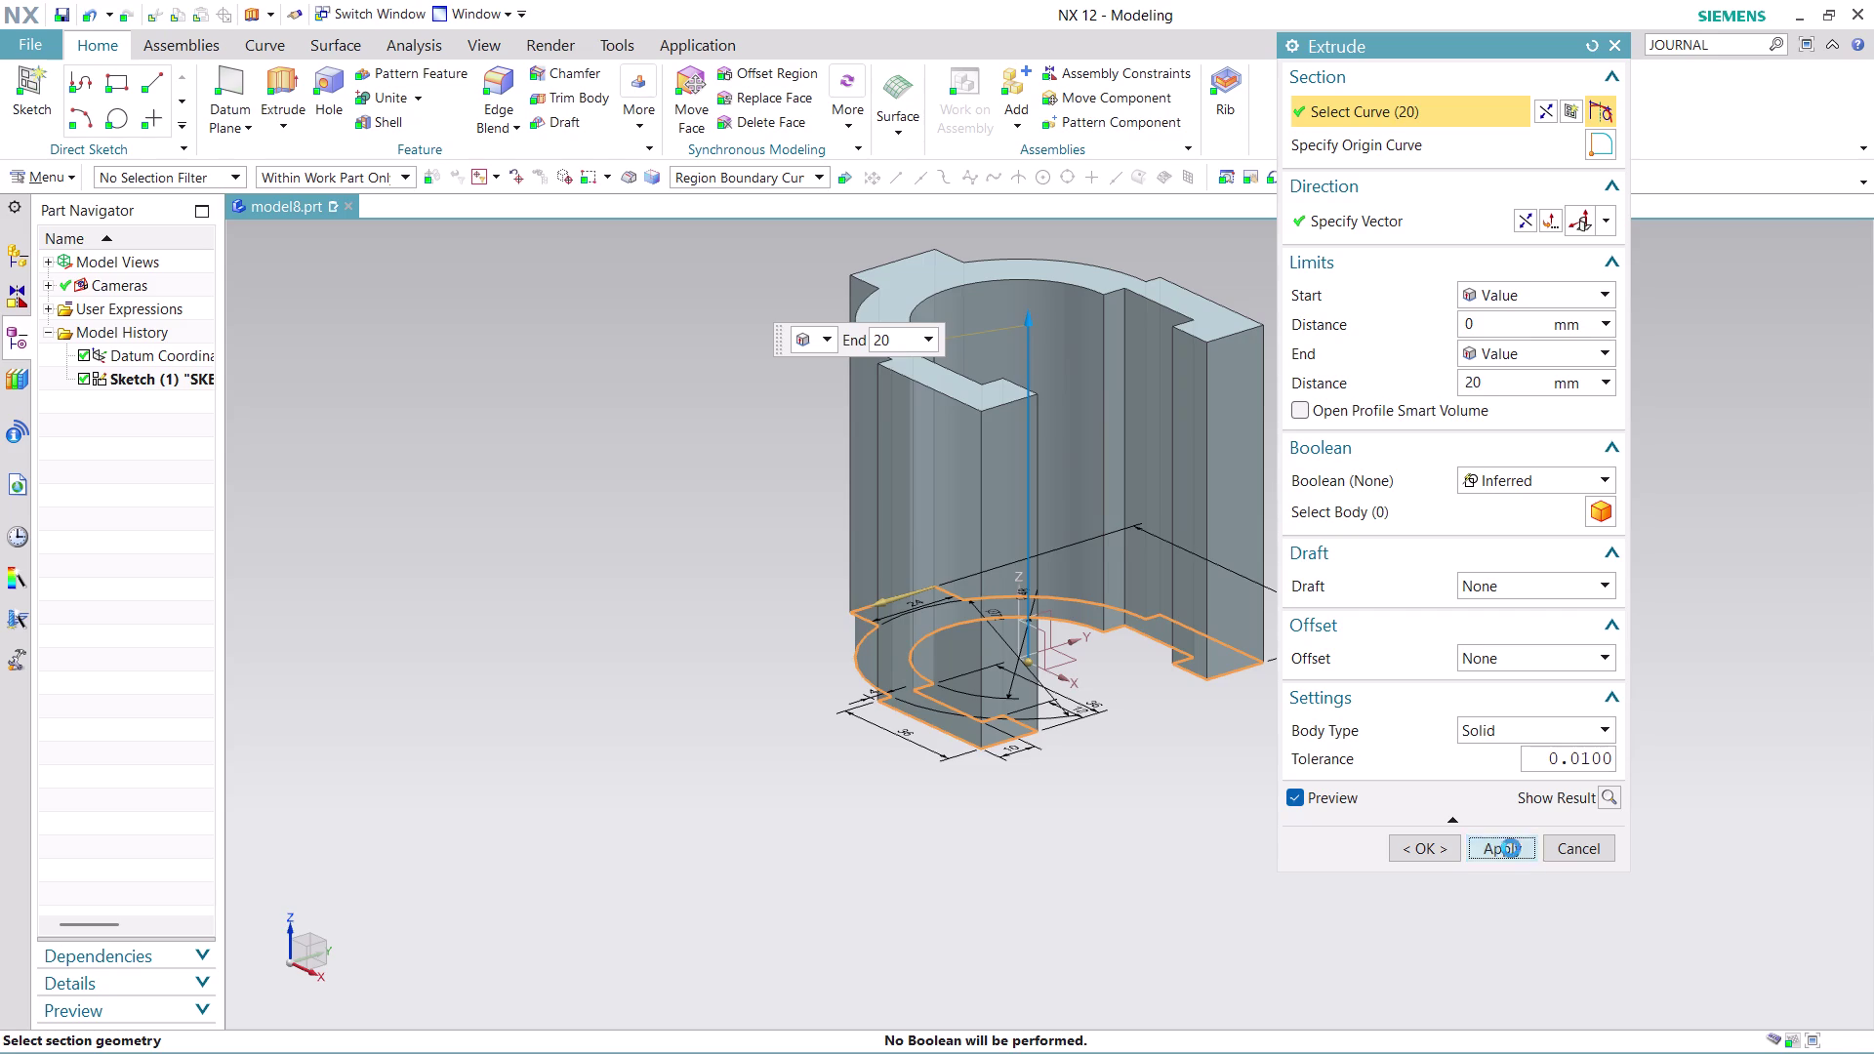
click(1583, 837)
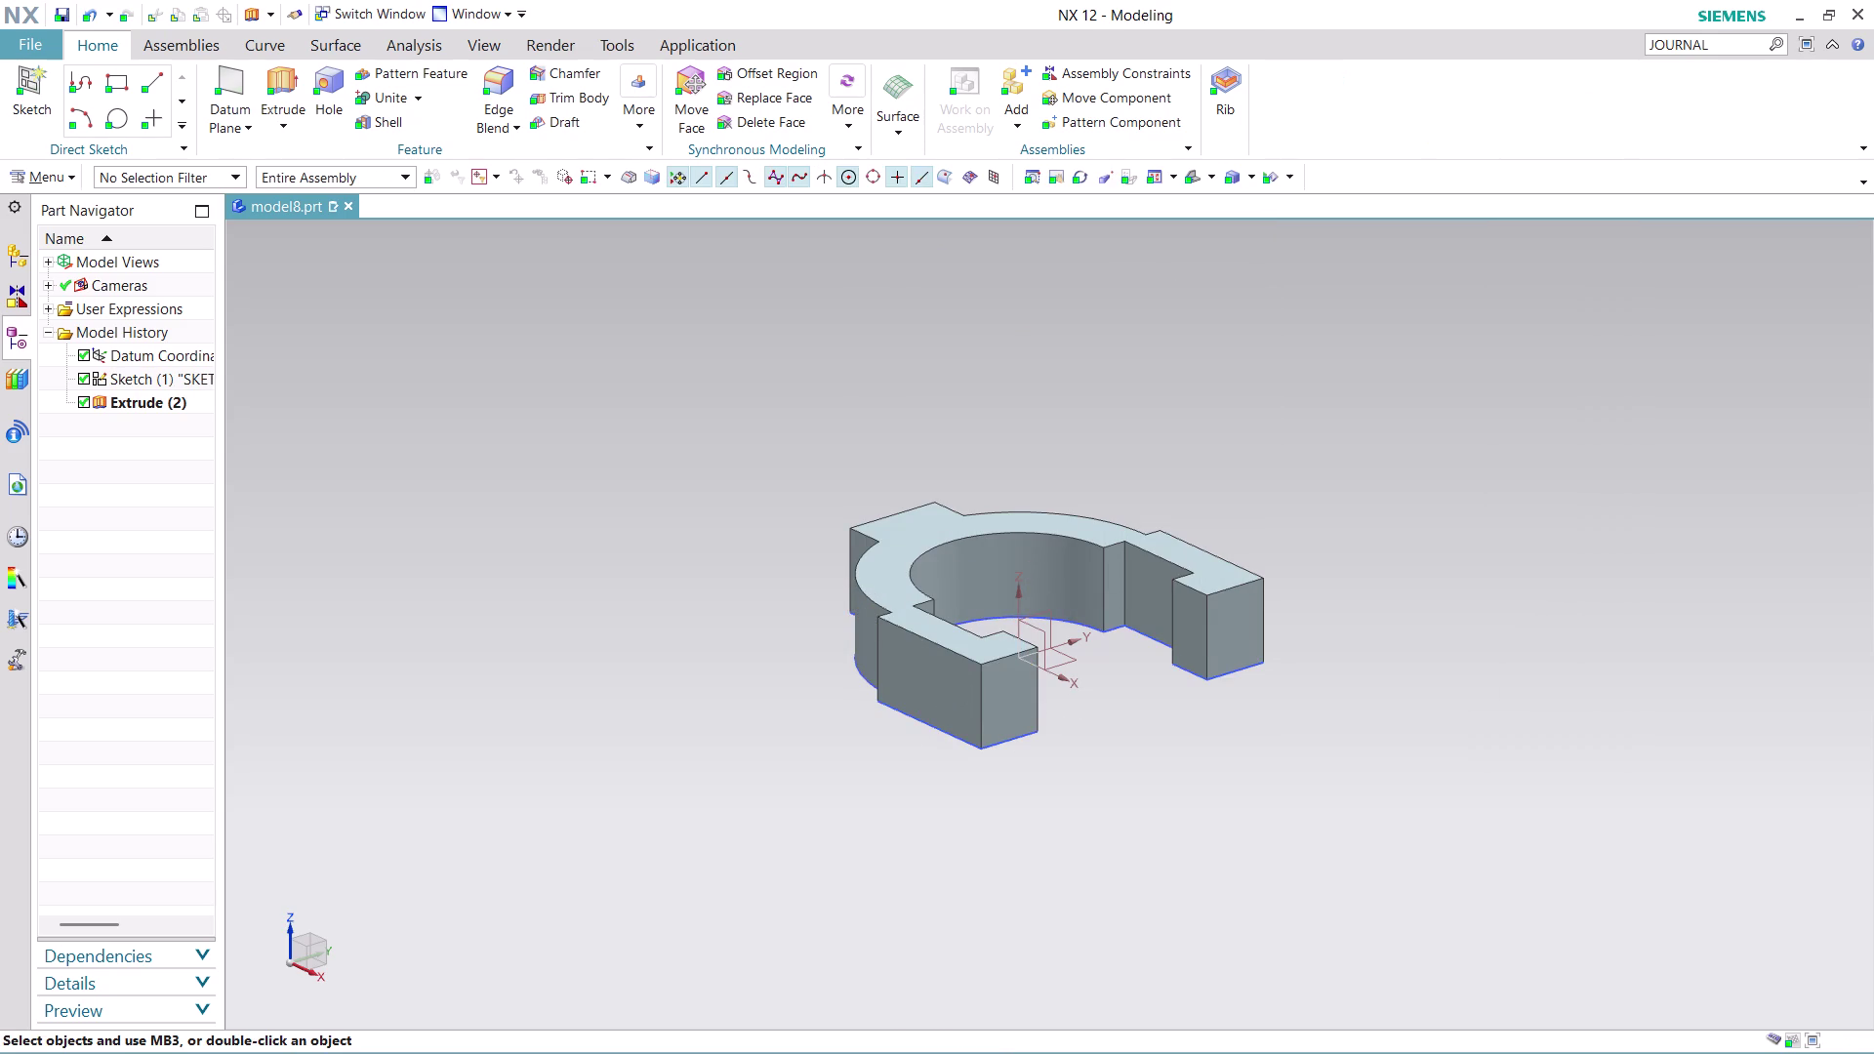
middle_drag(1299, 470, 1412, 708)
scroll(up, 3)
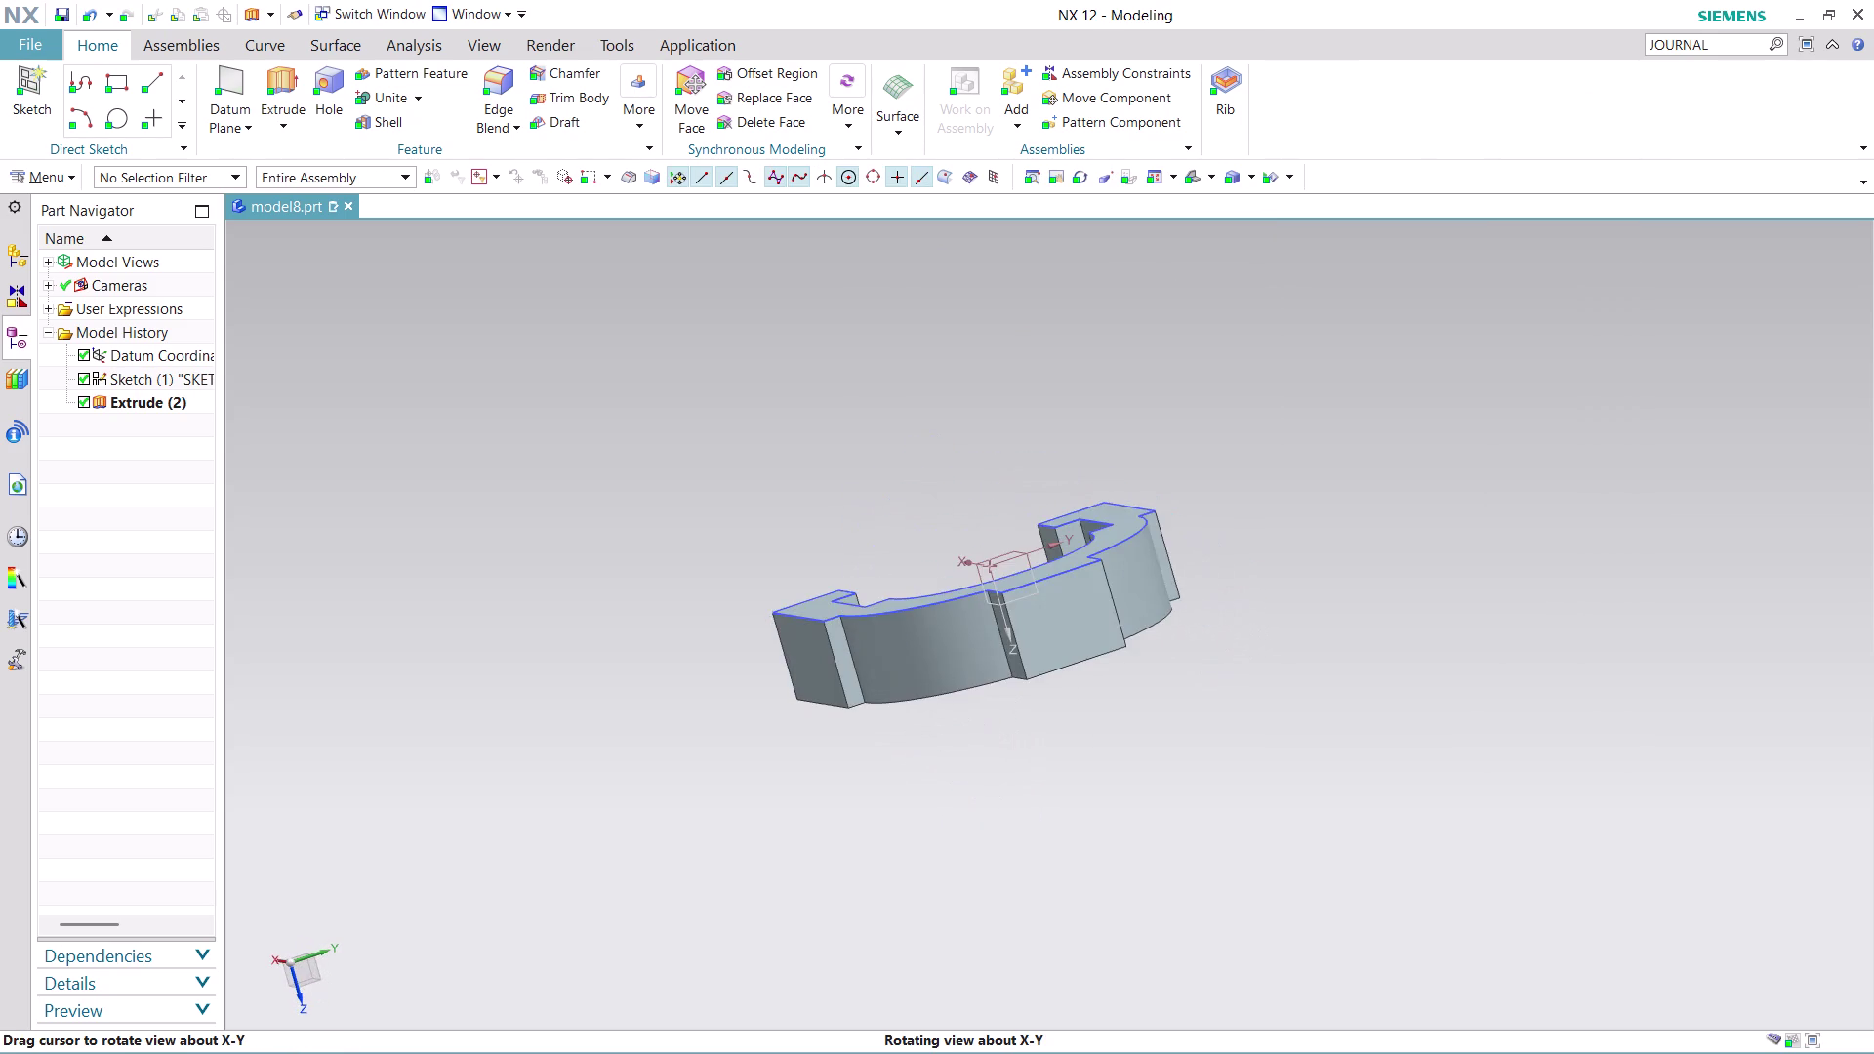
middle_drag(1412, 709, 1374, 701)
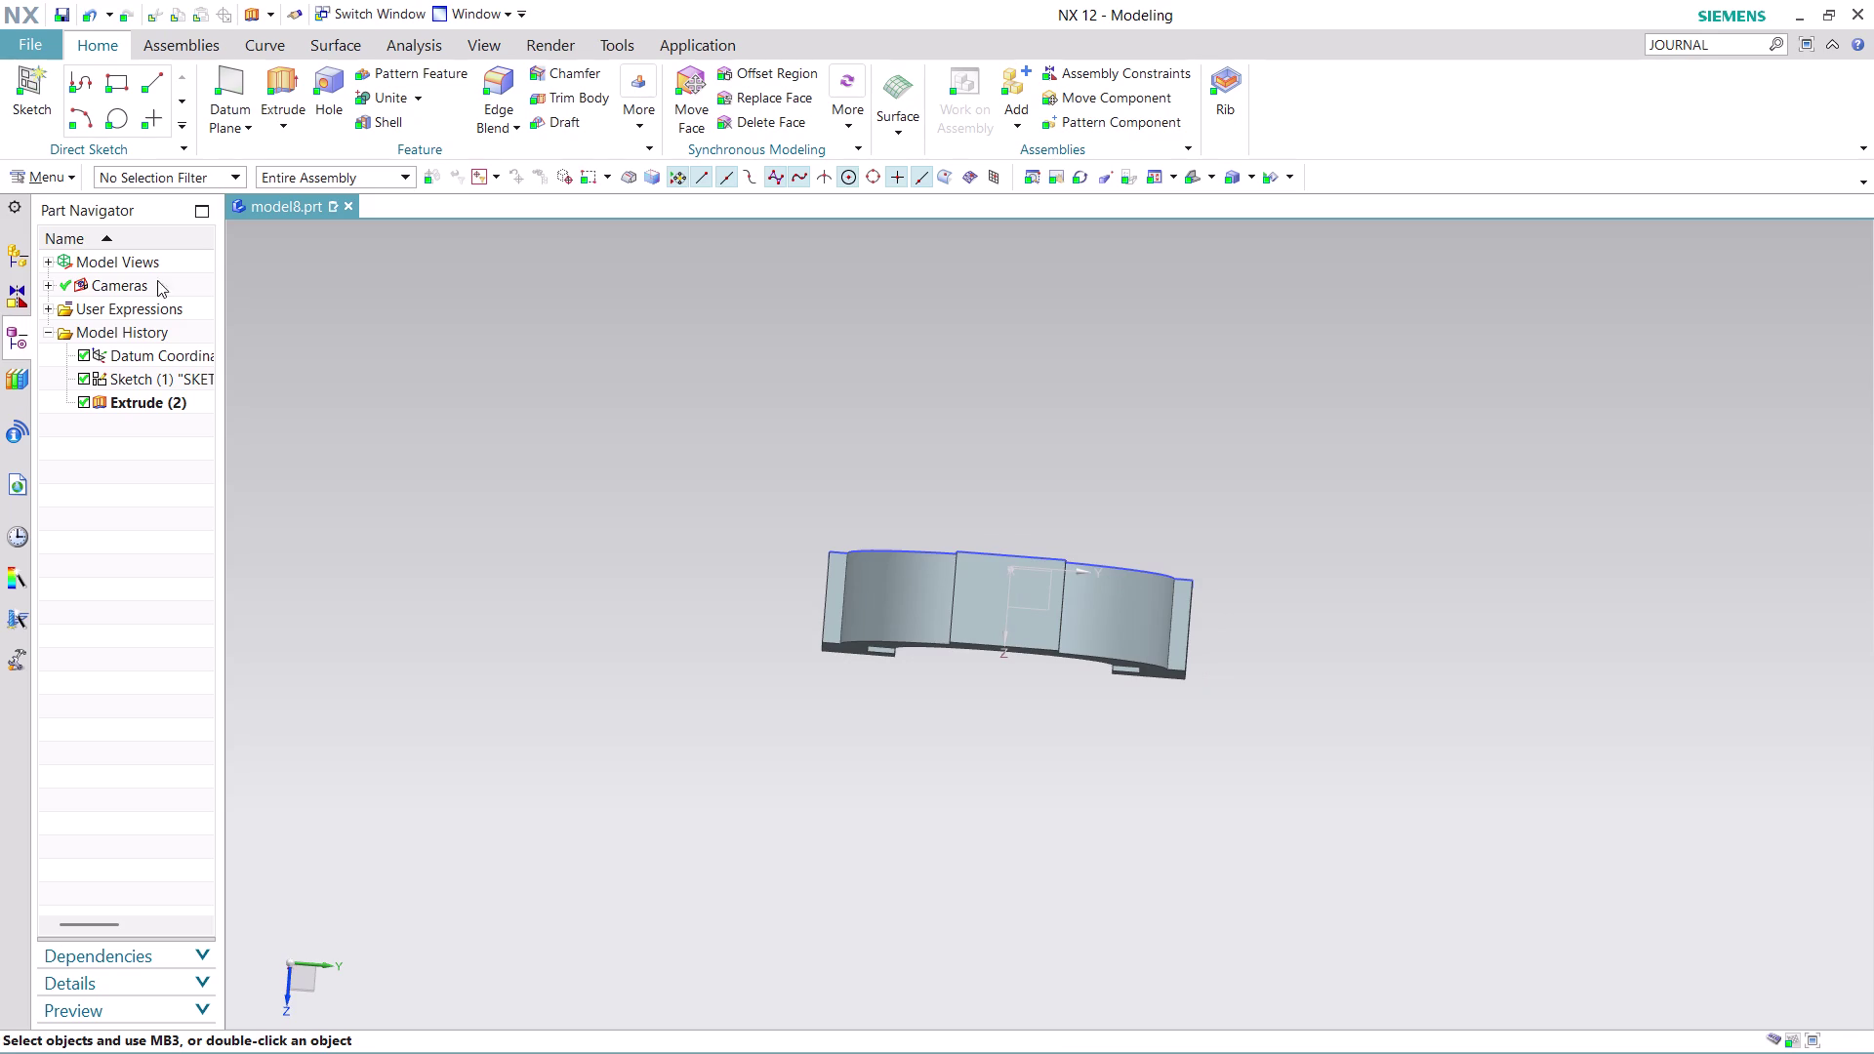
click(63, 181)
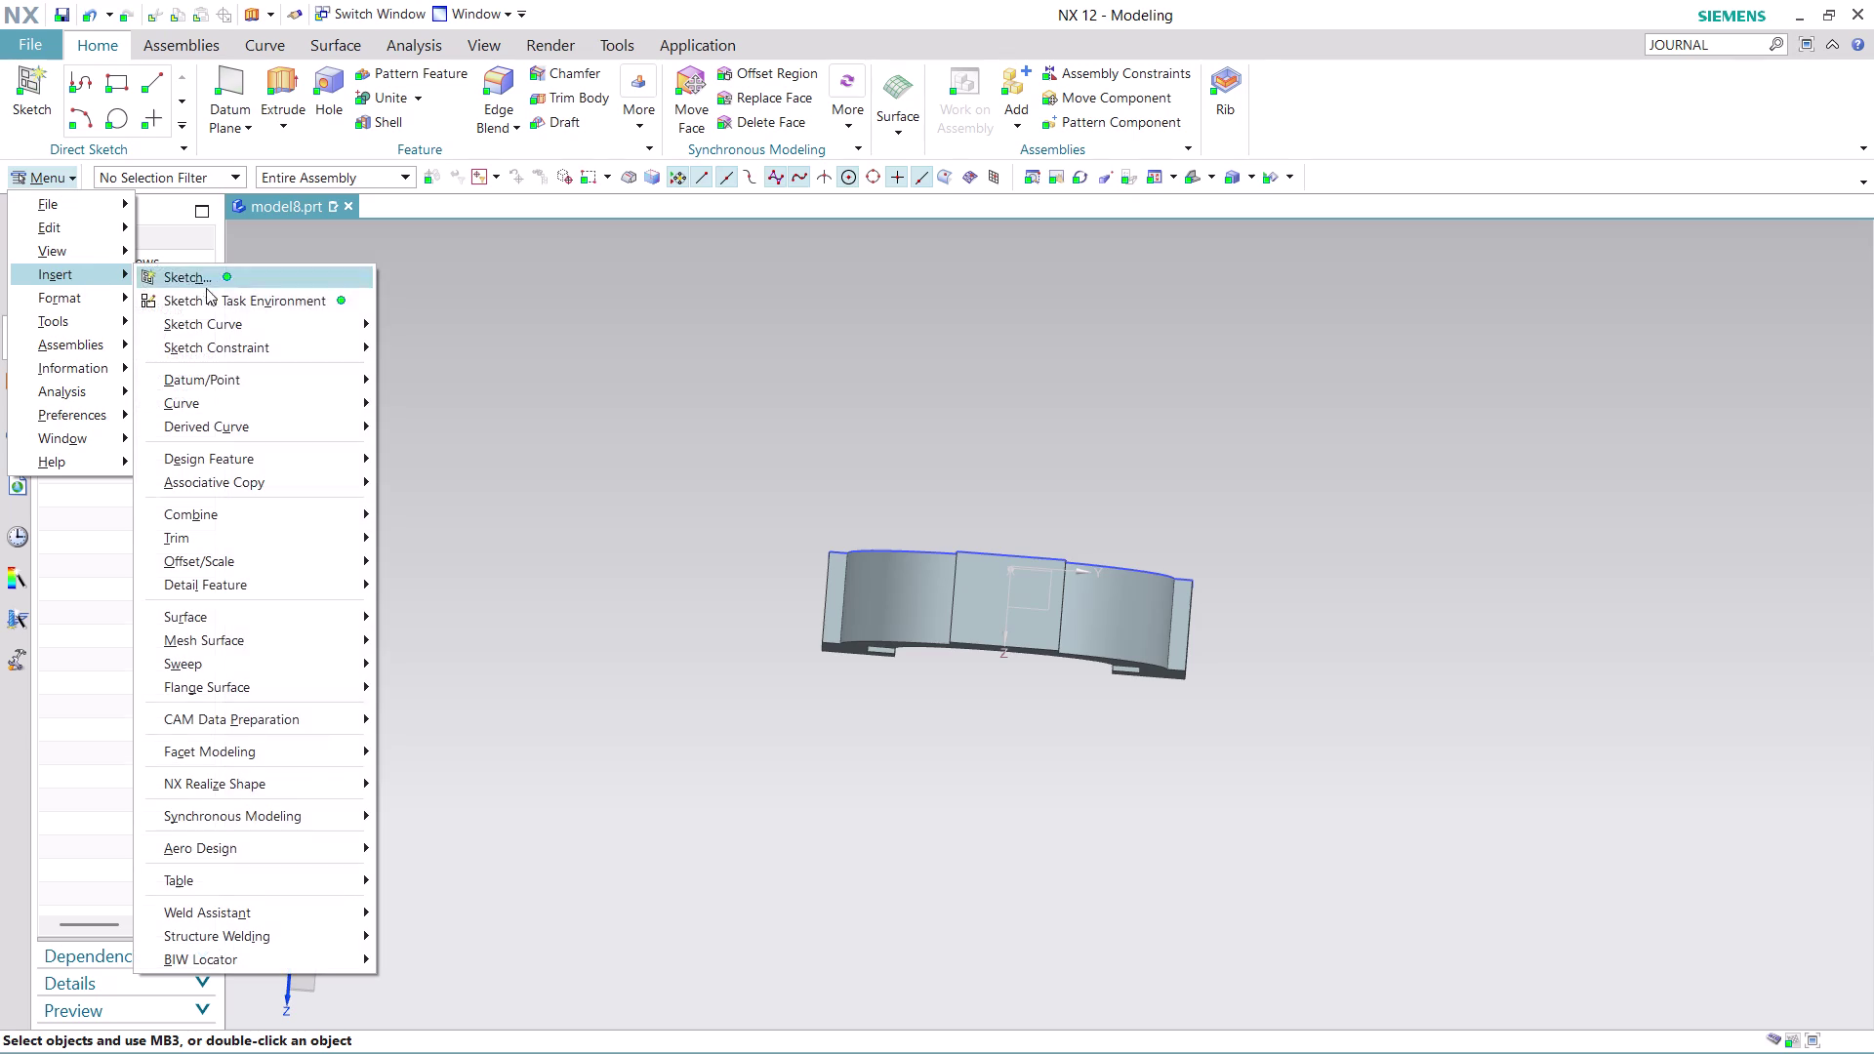
Create a sketch on the bracket's central tab face using the Inferred plane method.
click(247, 298)
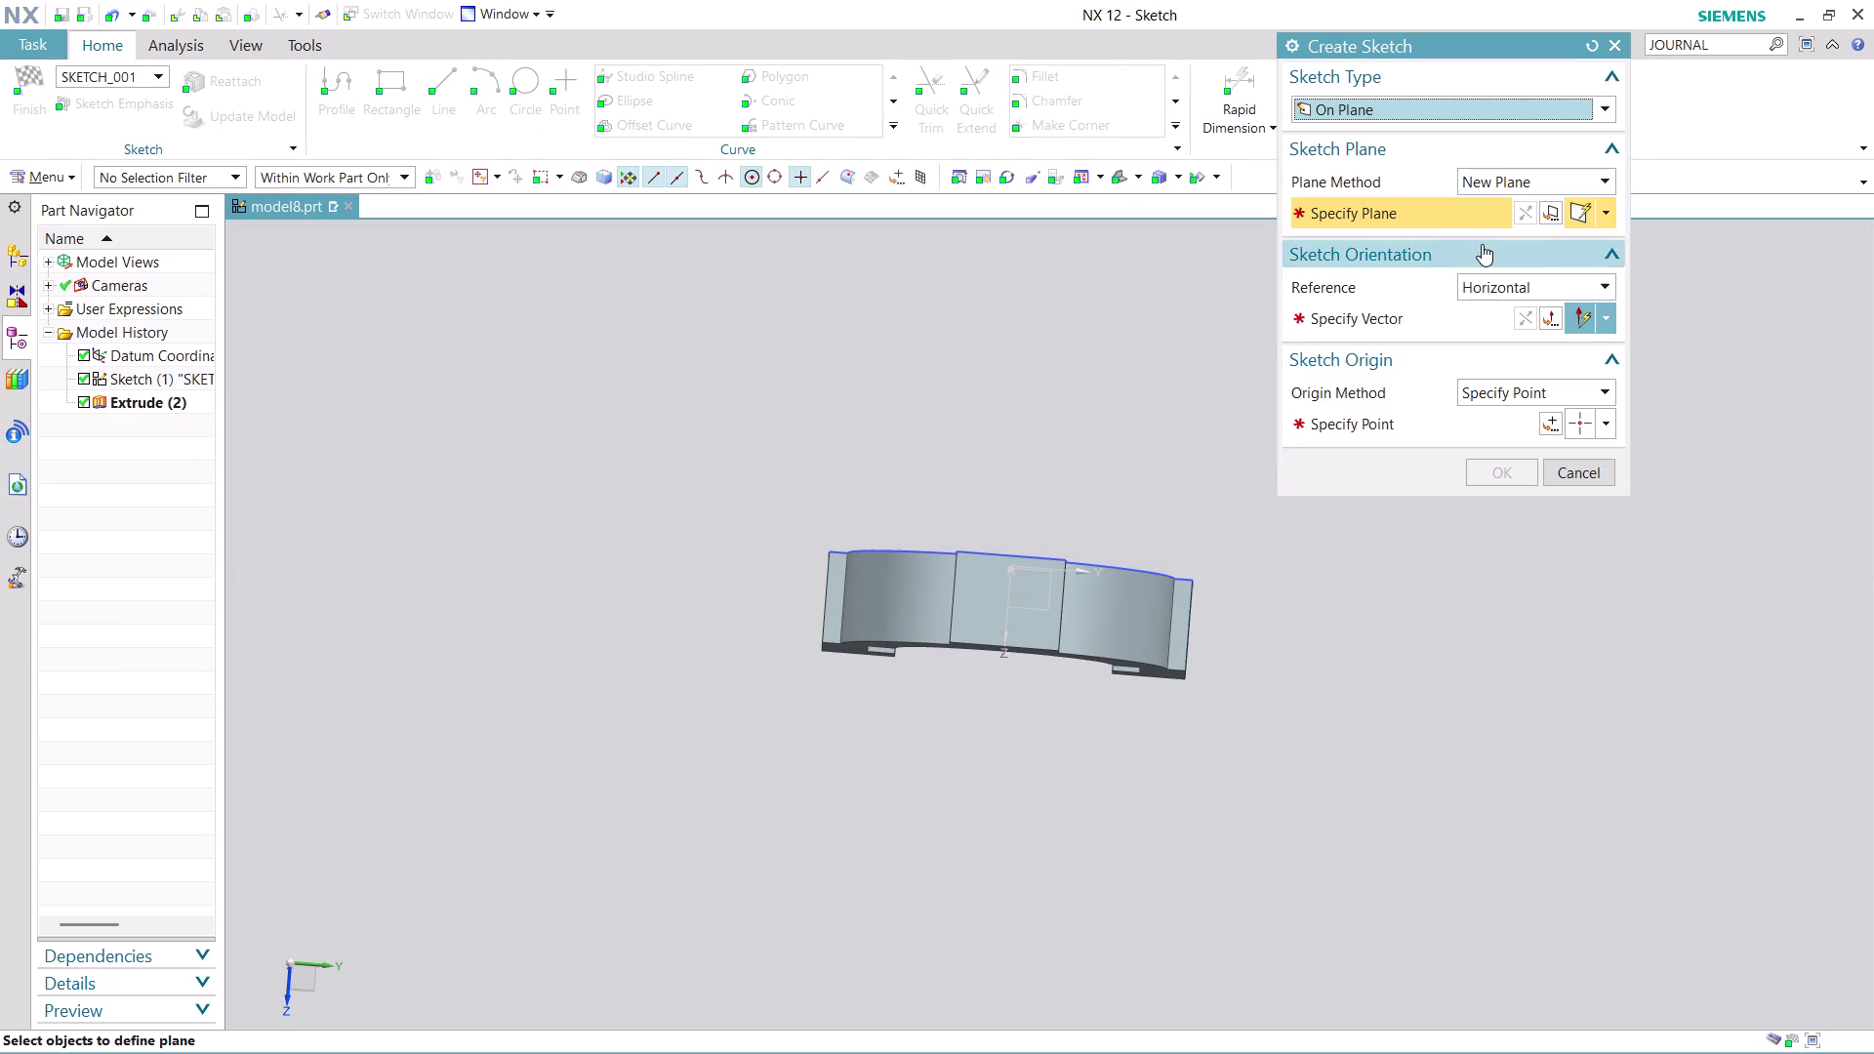
click(1564, 172)
click(1530, 213)
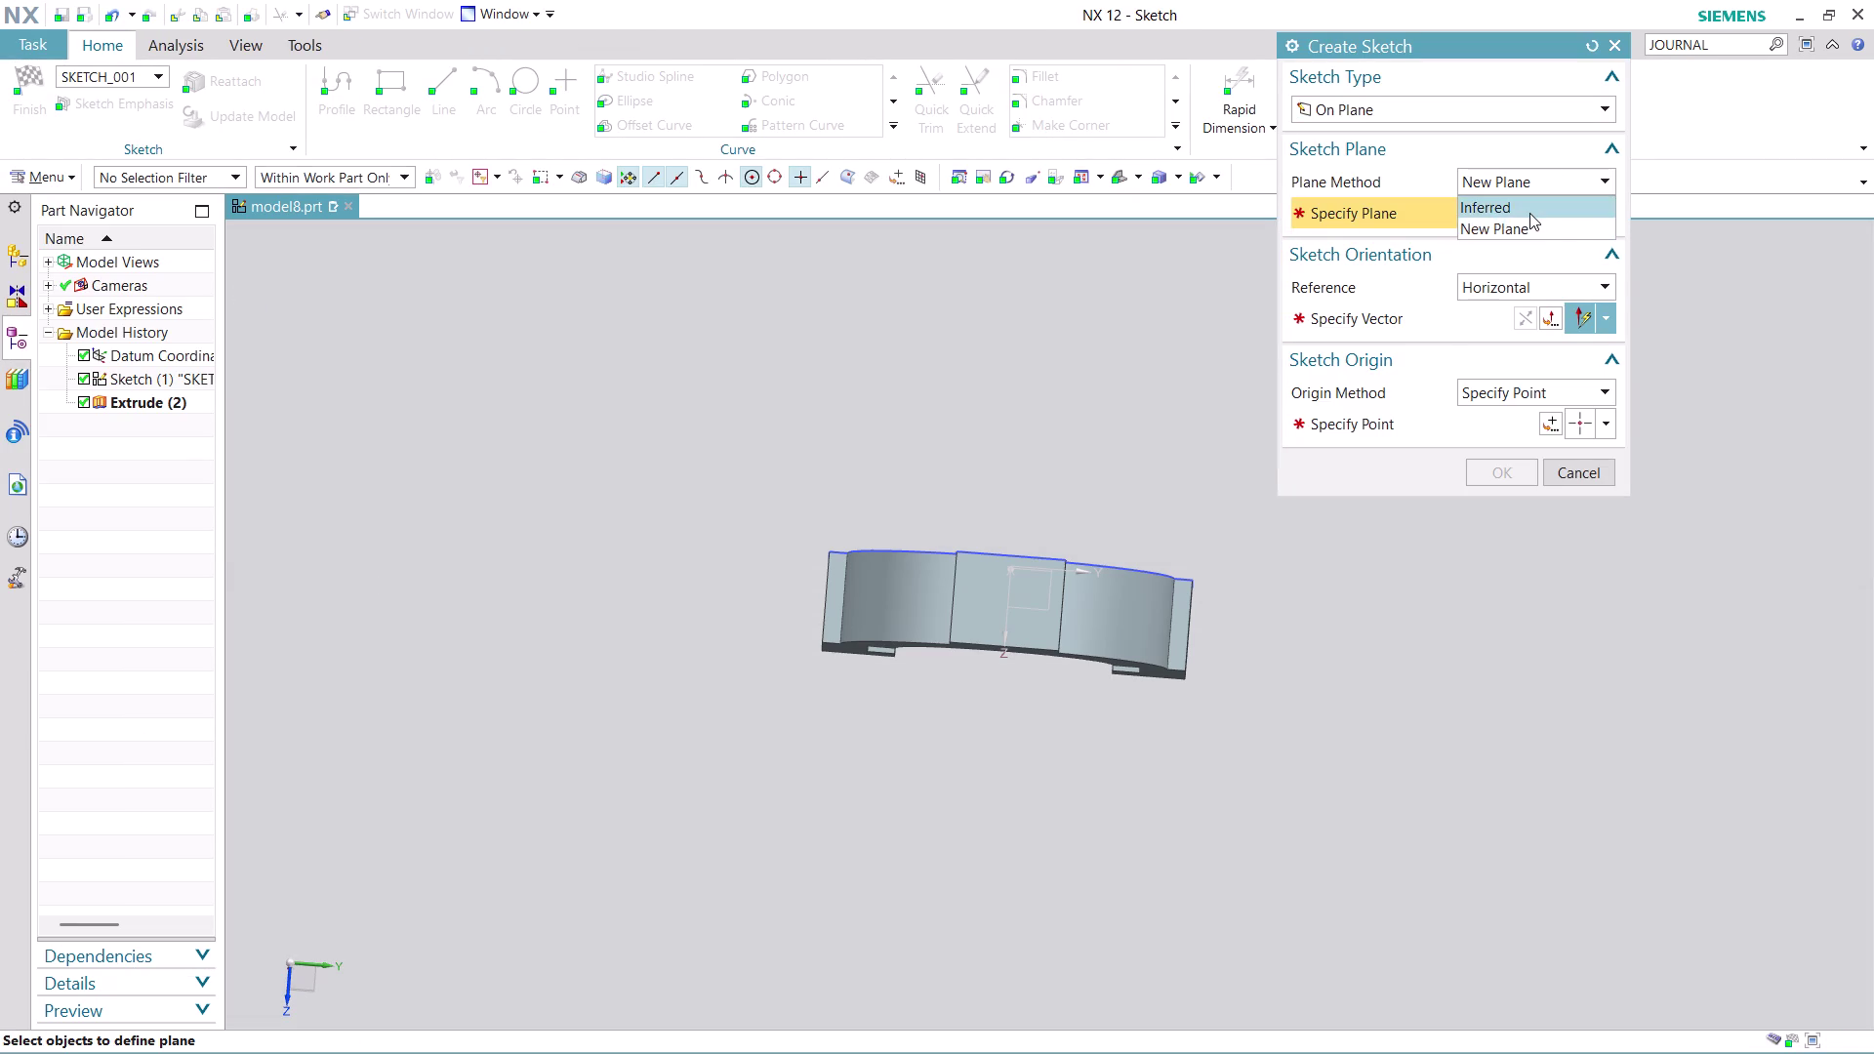
click(1026, 599)
click(1485, 316)
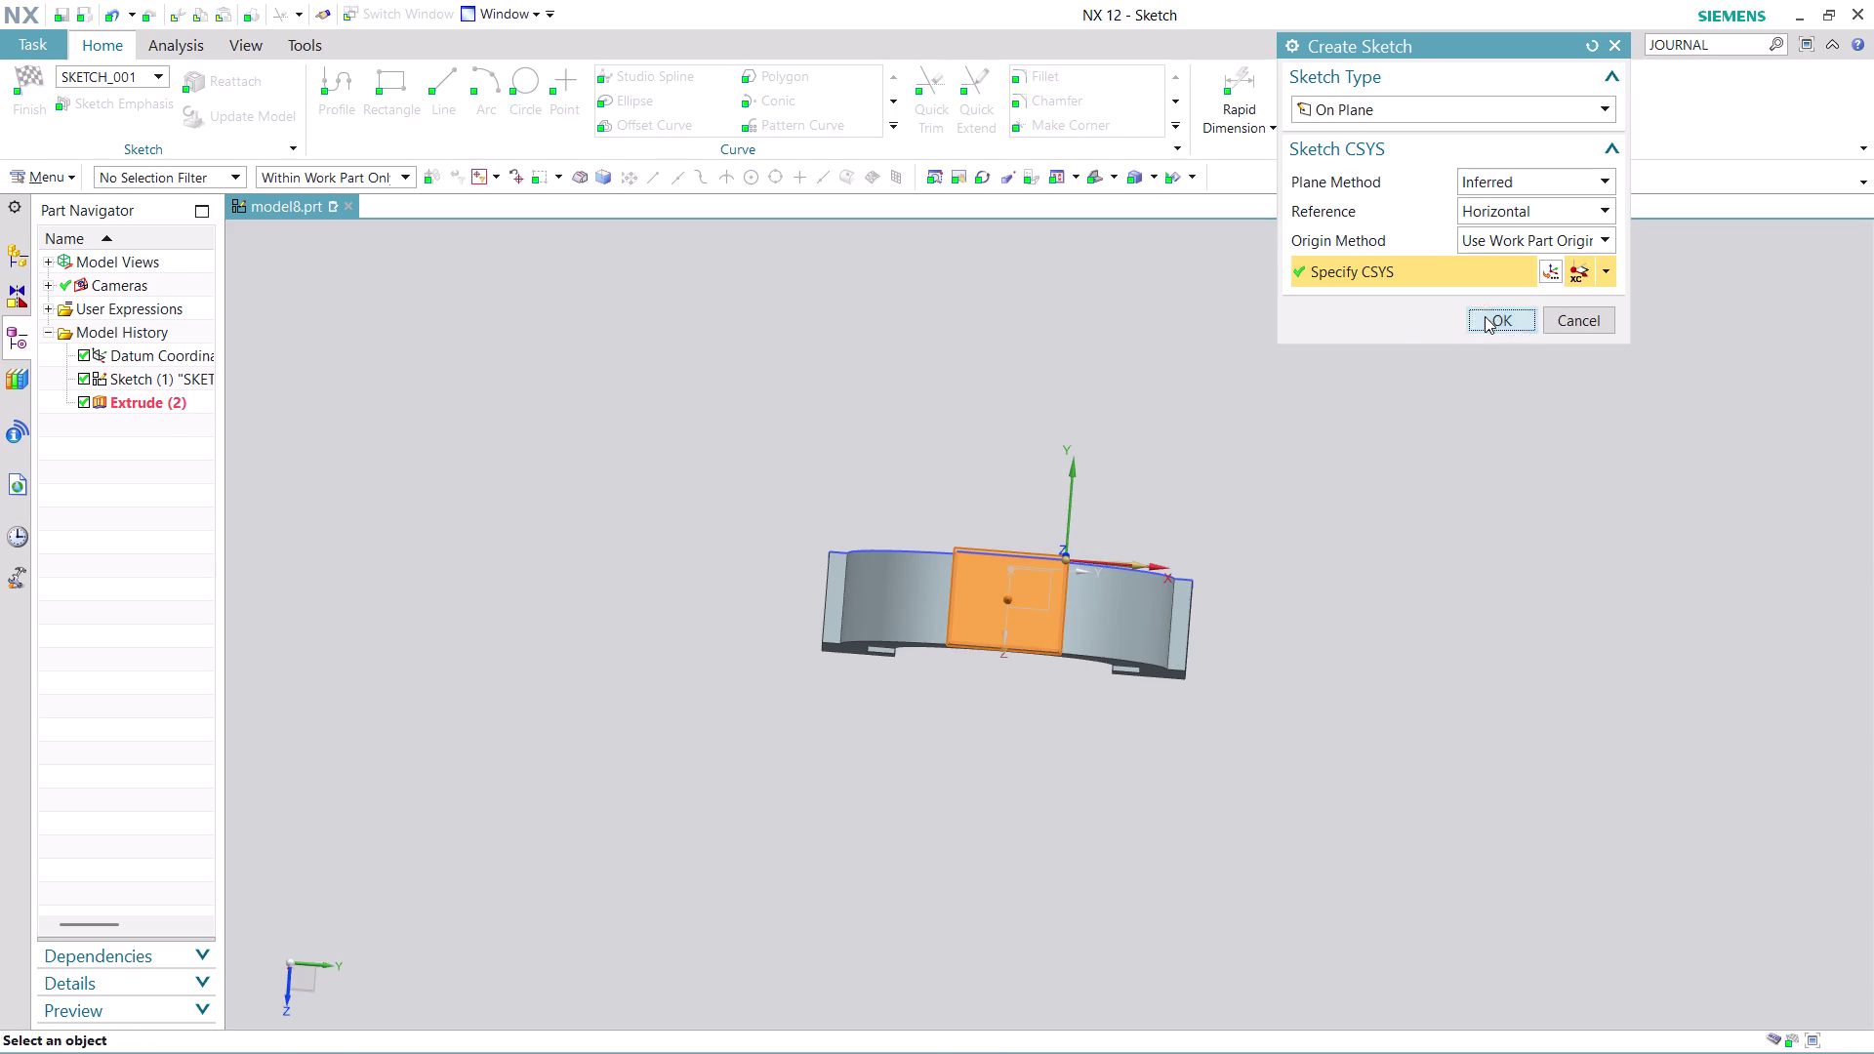
scroll(up, 3)
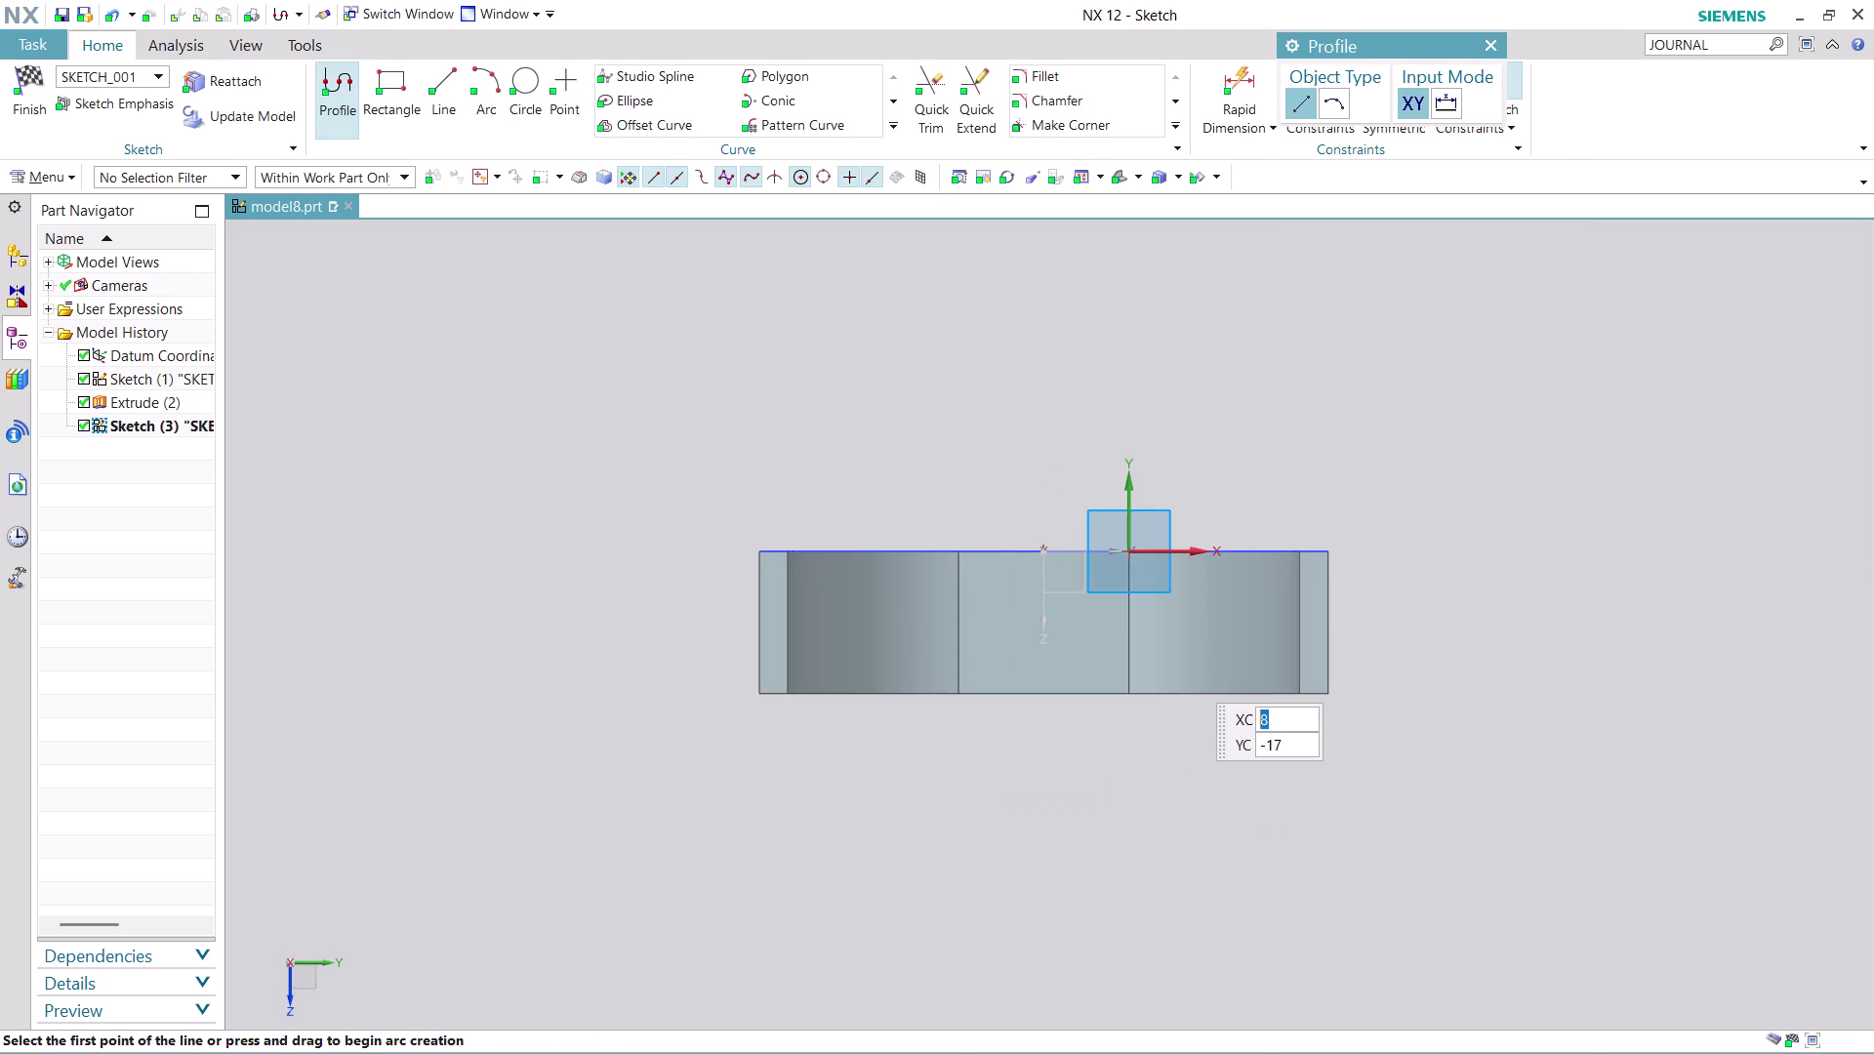
Place a 12 mm diameter circle on the central tab face below its top edge.
scroll(up, 3)
scroll(up, 3)
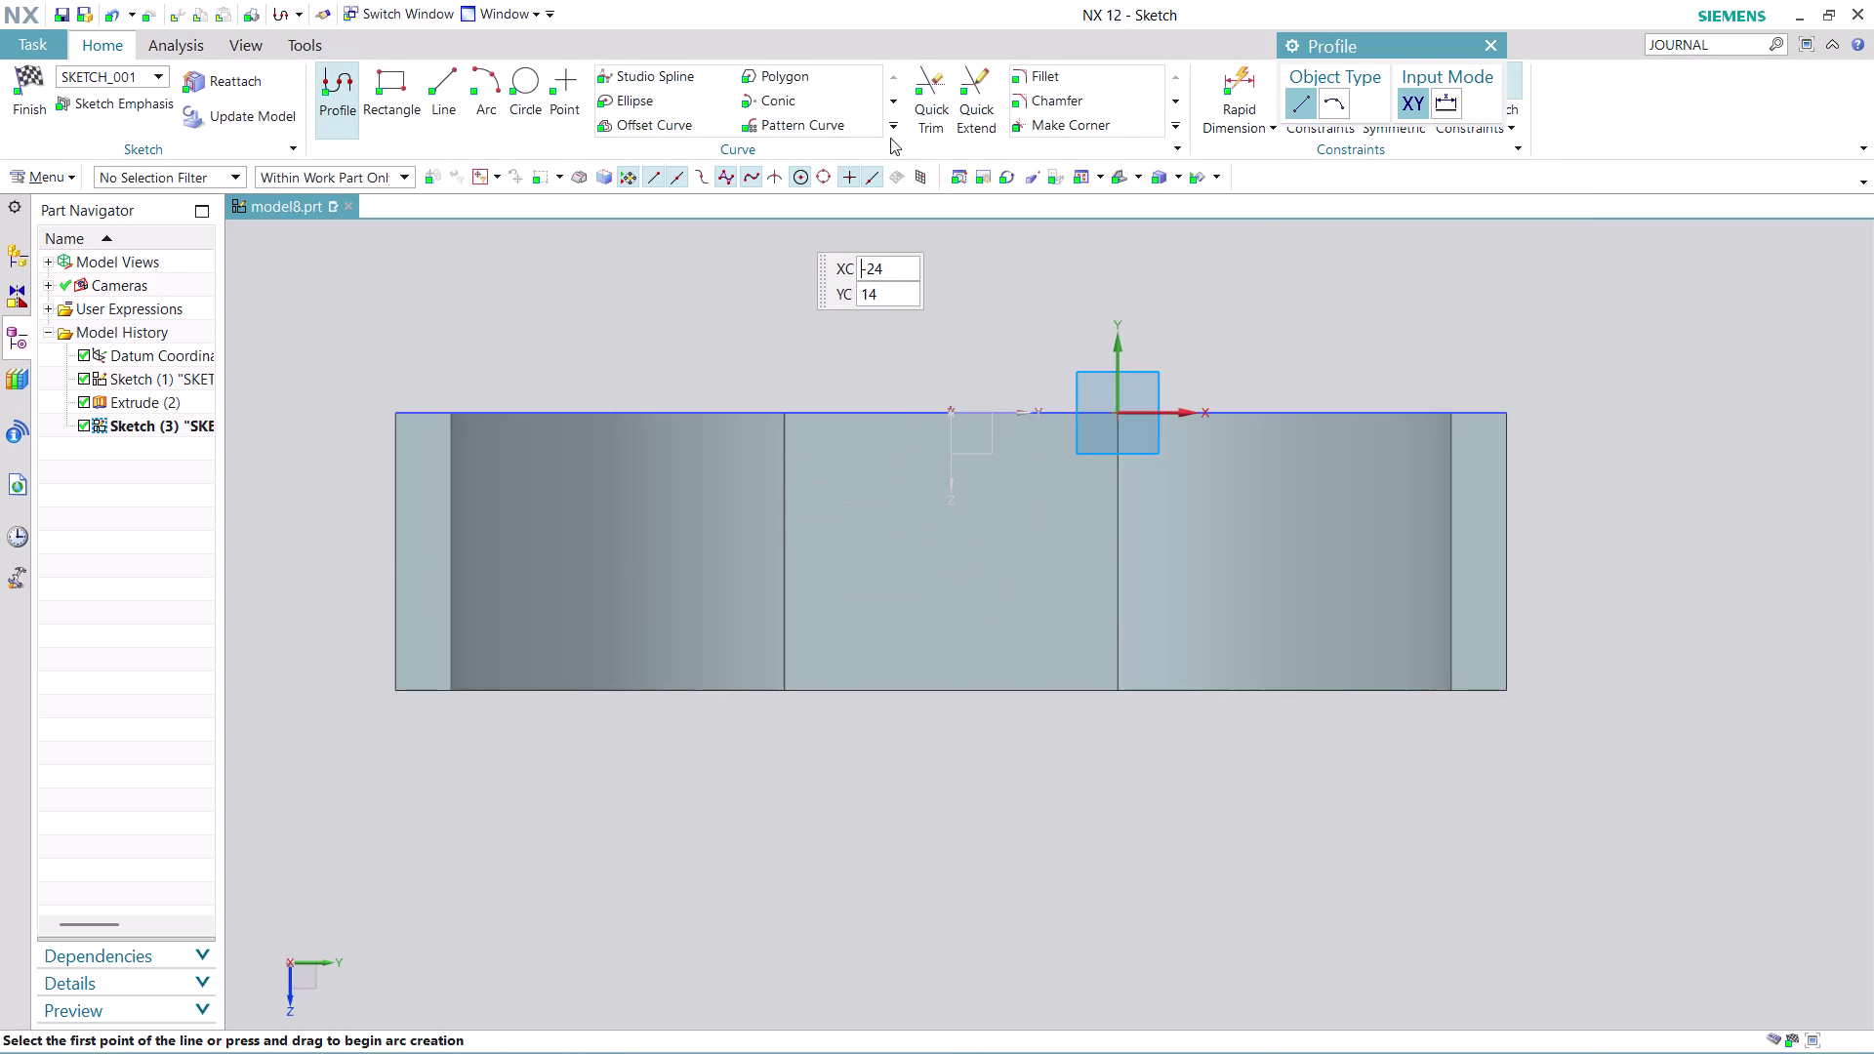
click(524, 83)
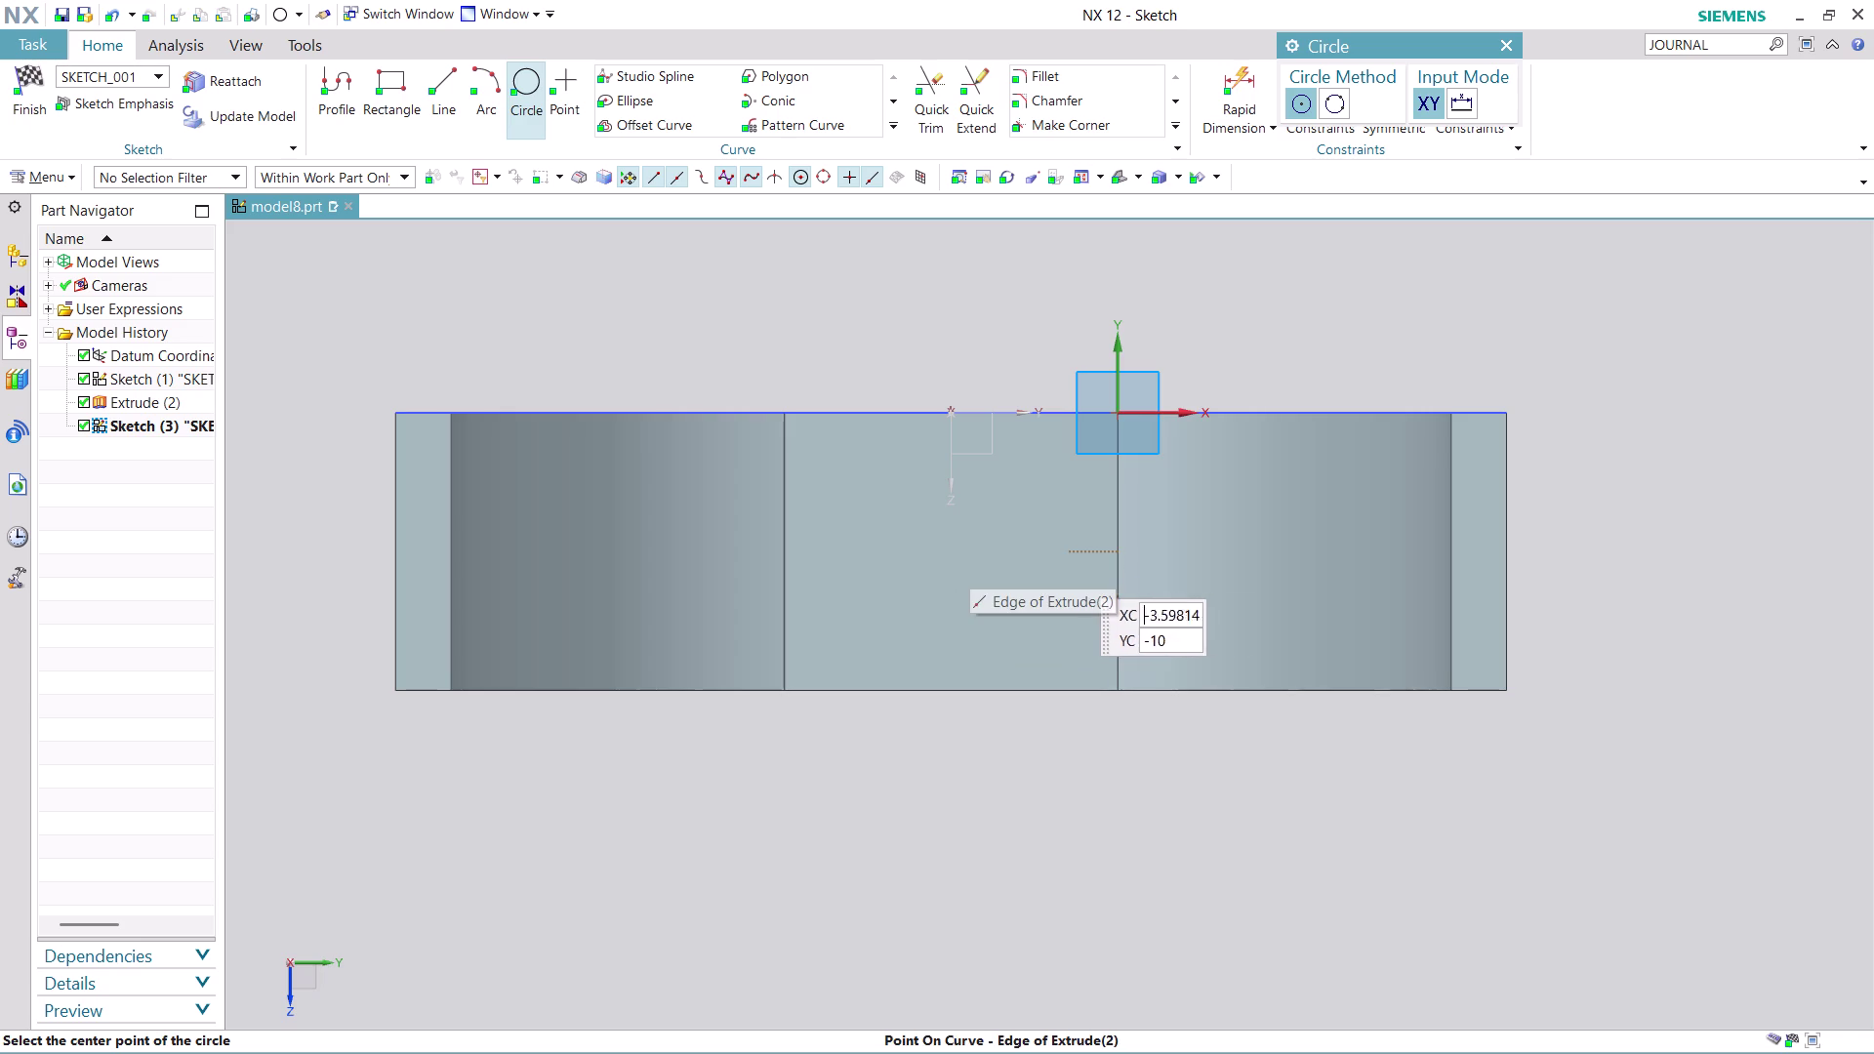
click(953, 550)
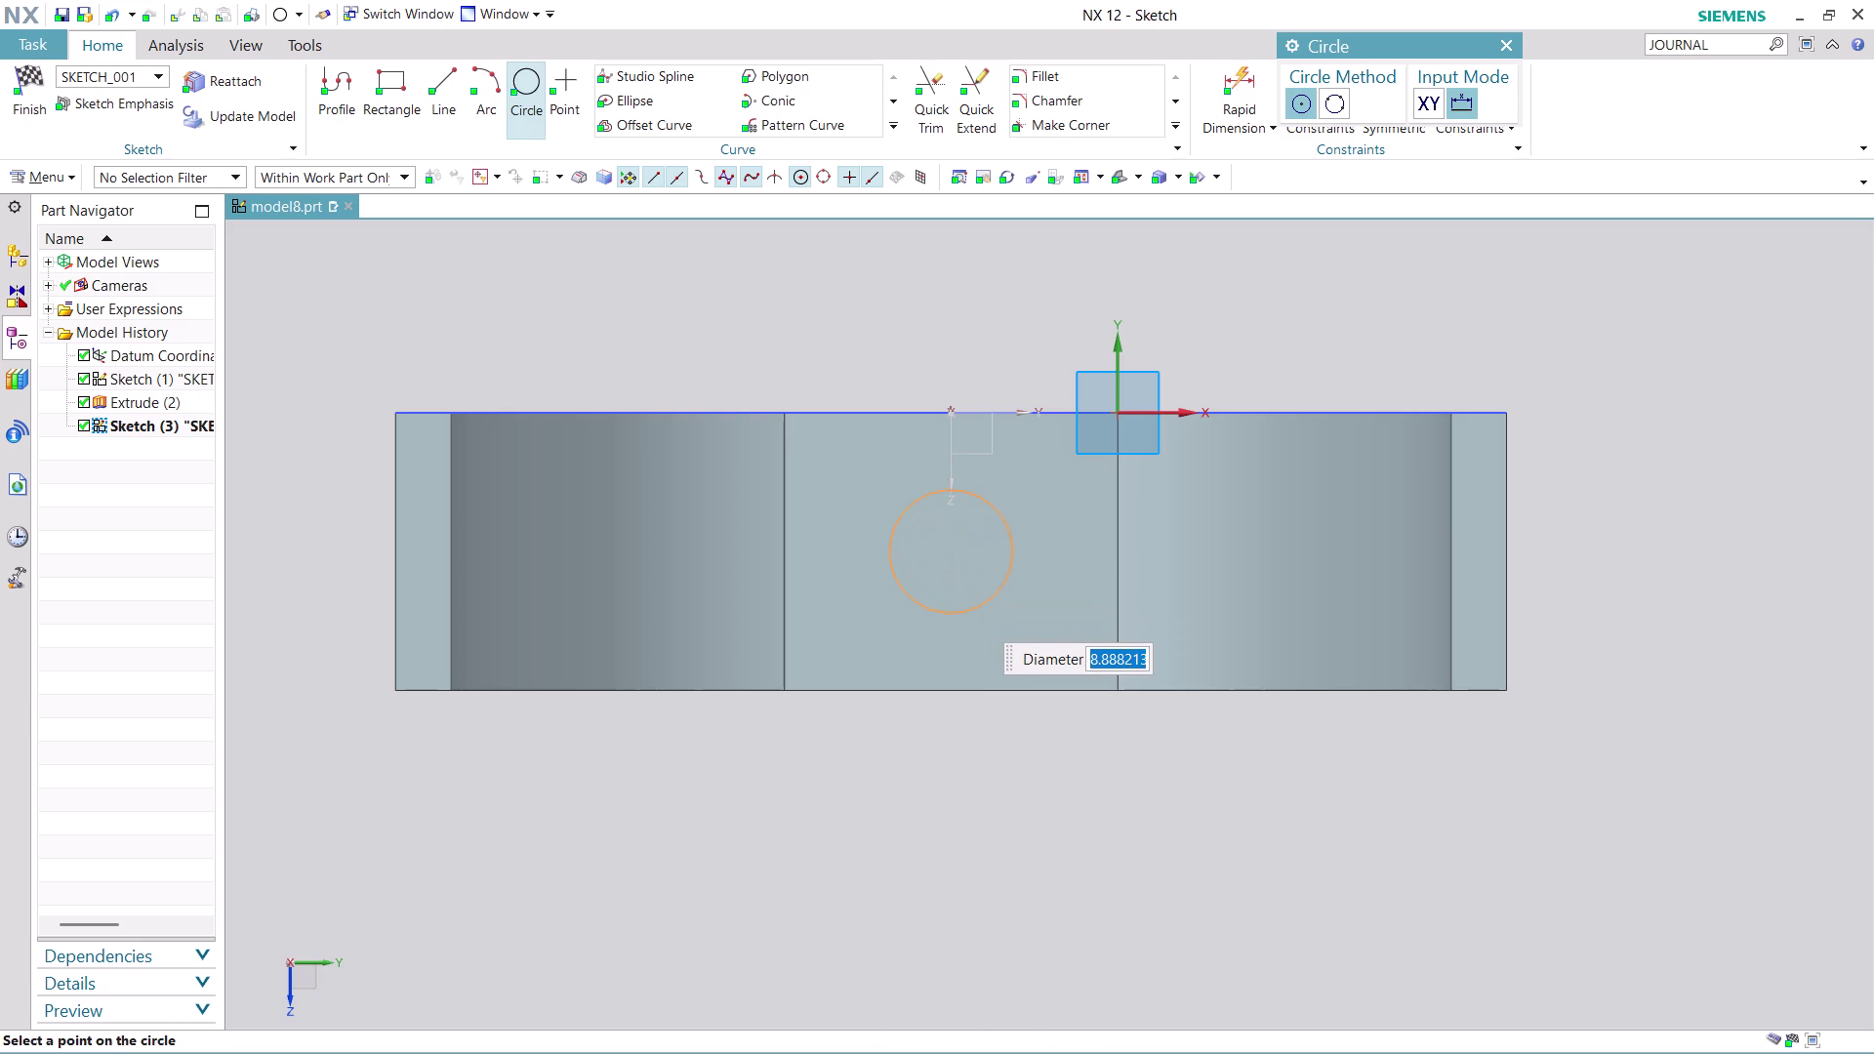
text(12)
key(Return)
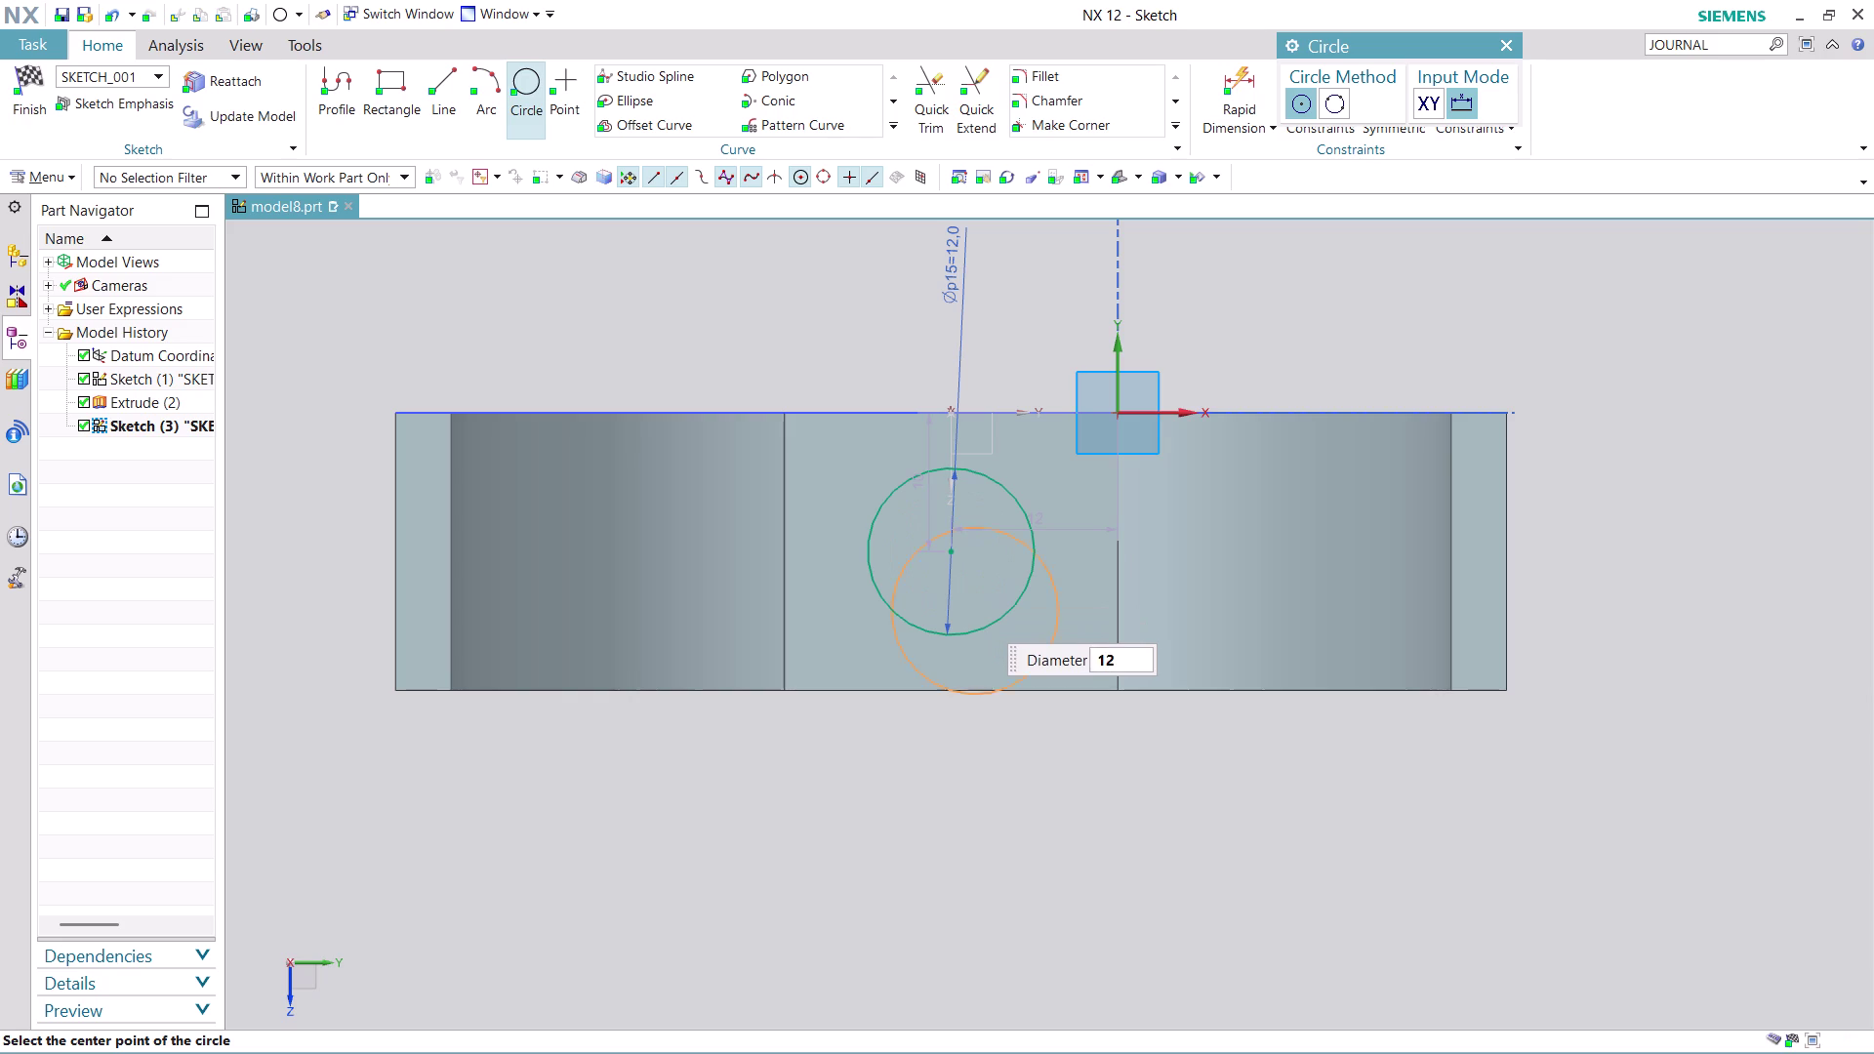
key(Escape)
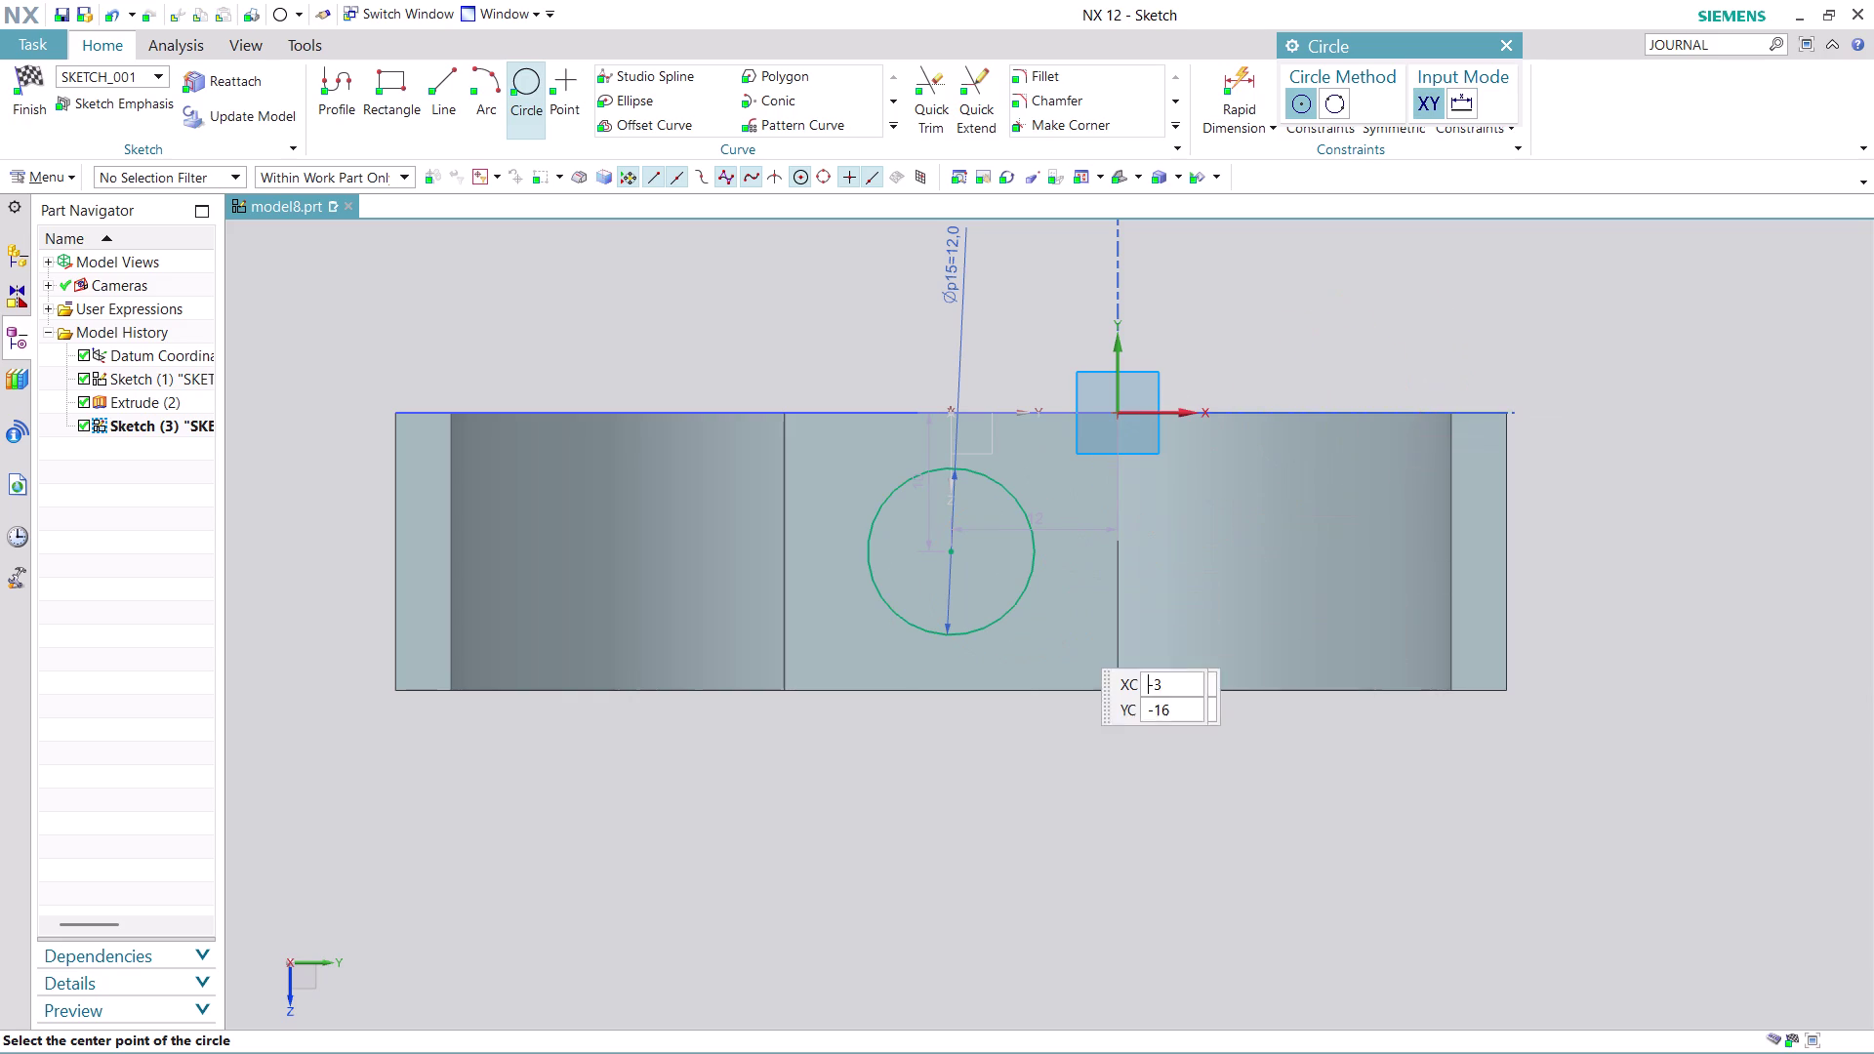
scroll(up, 3)
scroll(down, 3)
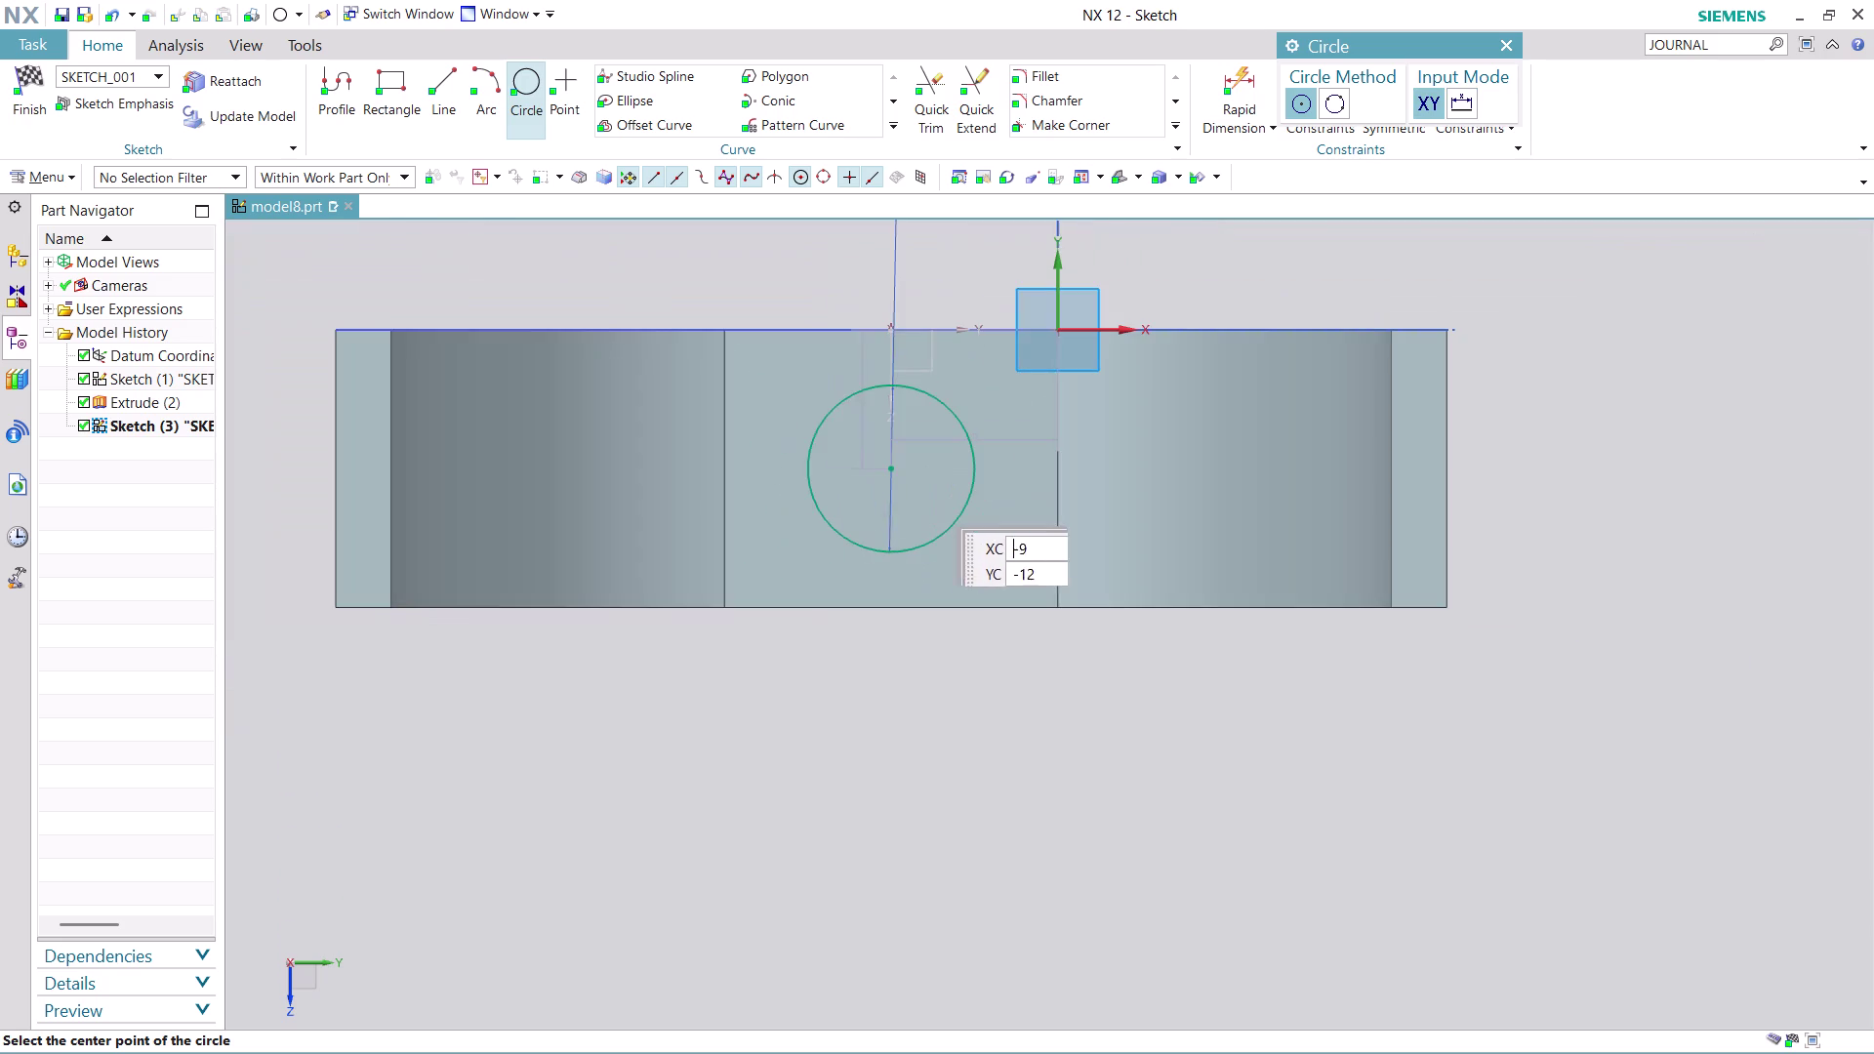
scroll(up, 3)
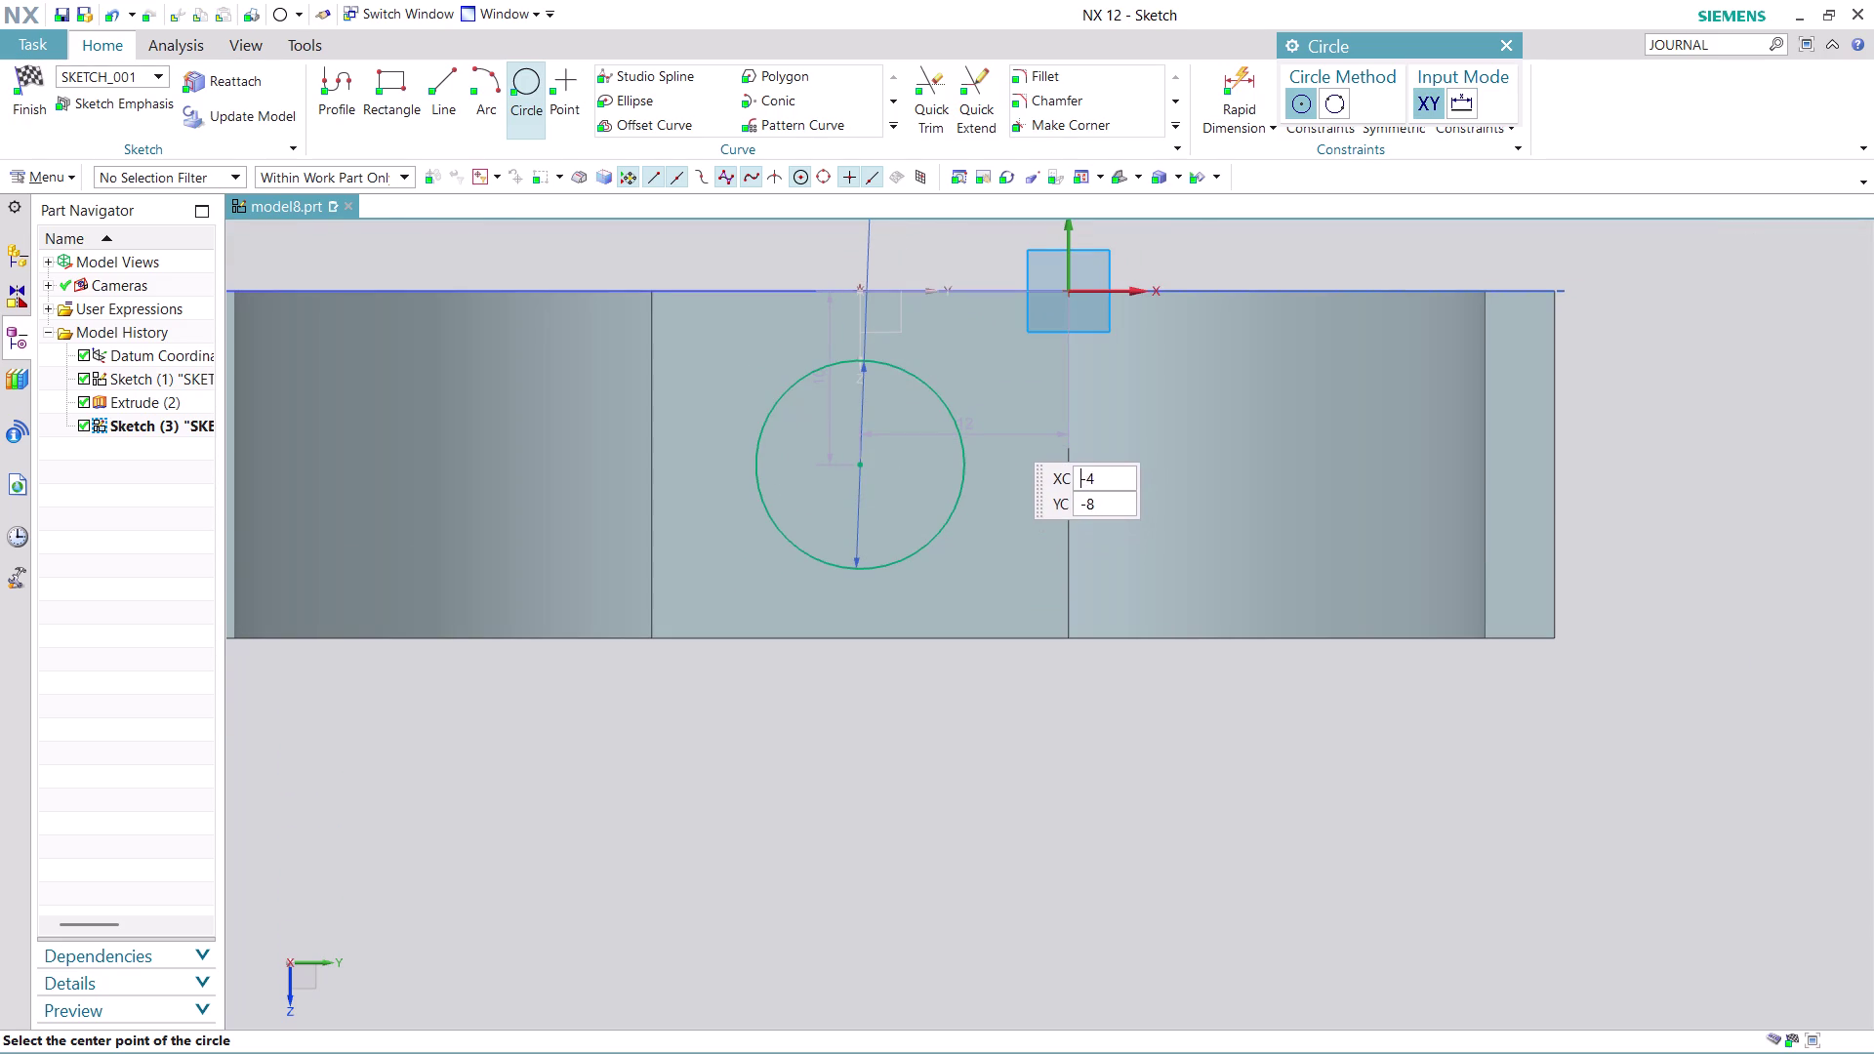
key(Escape)
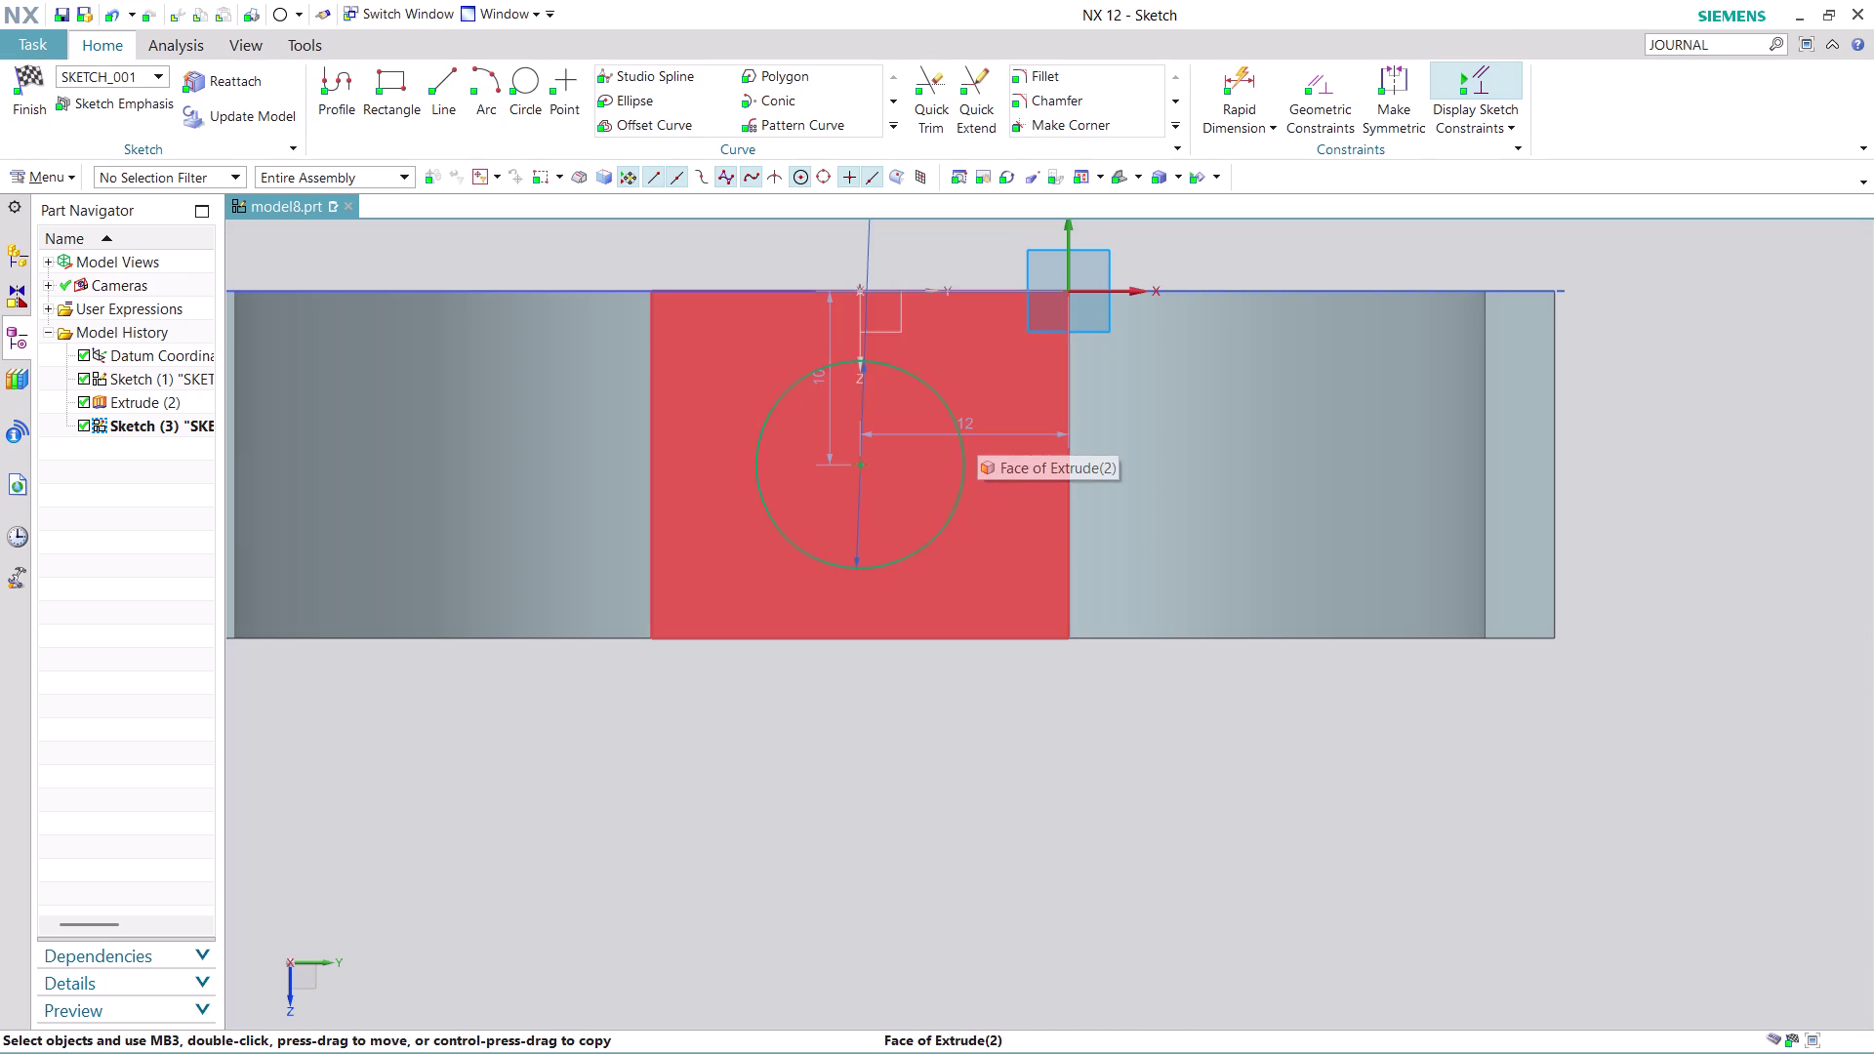
Move the 12 mm diameter and vertical centre dimensions clear of the circle.
drag(986, 434, 986, 750)
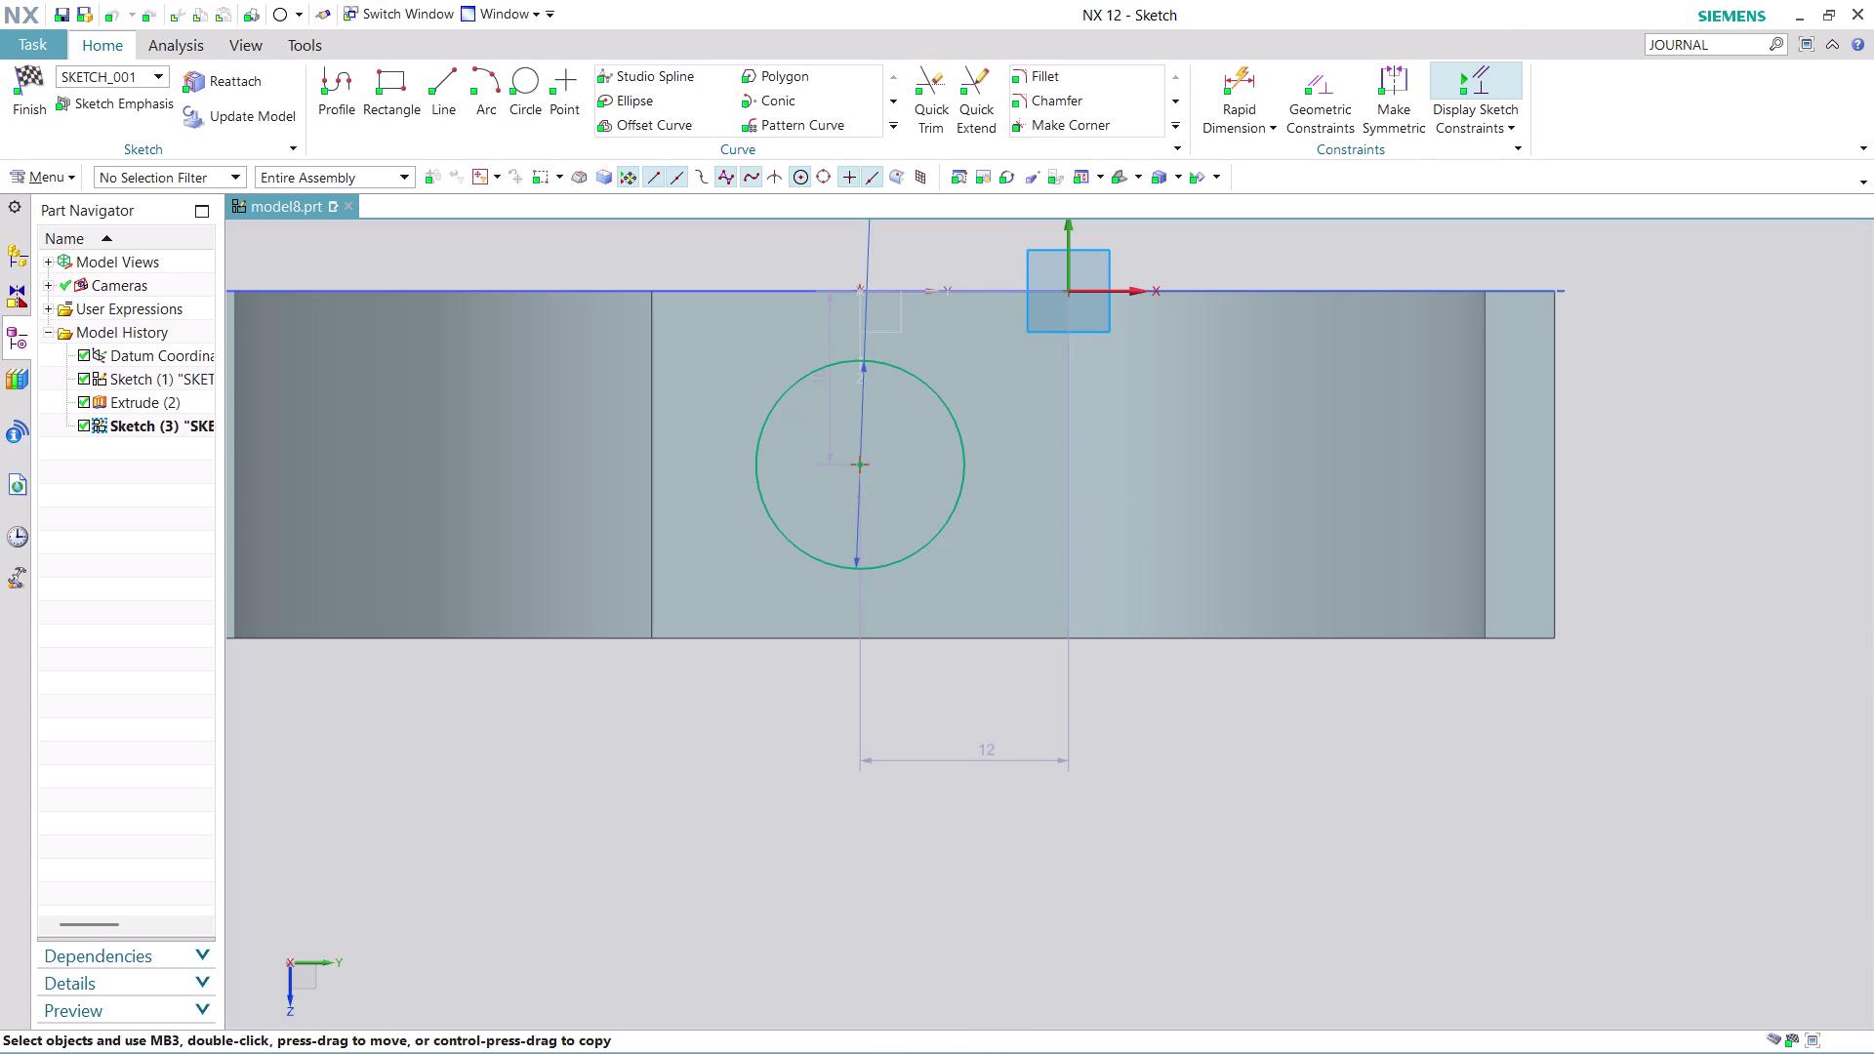
drag(828, 413, 796, 413)
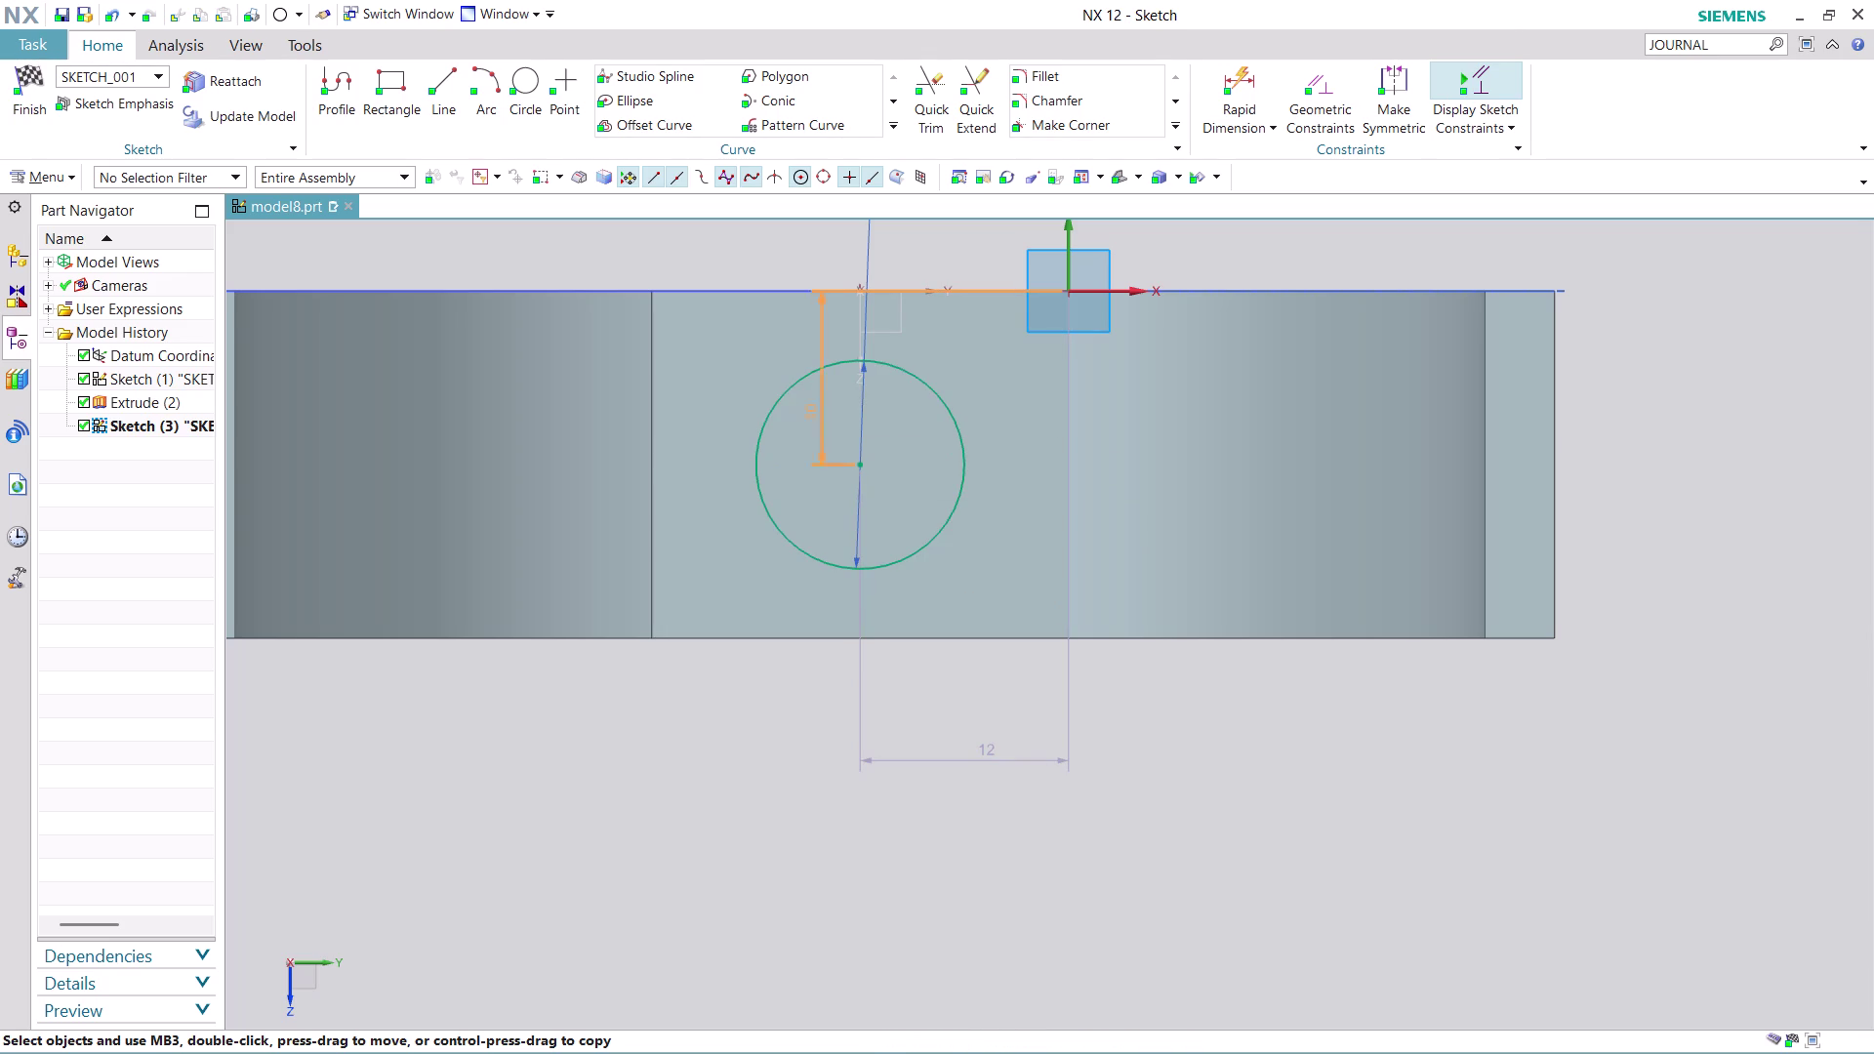
drag(796, 414, 556, 449)
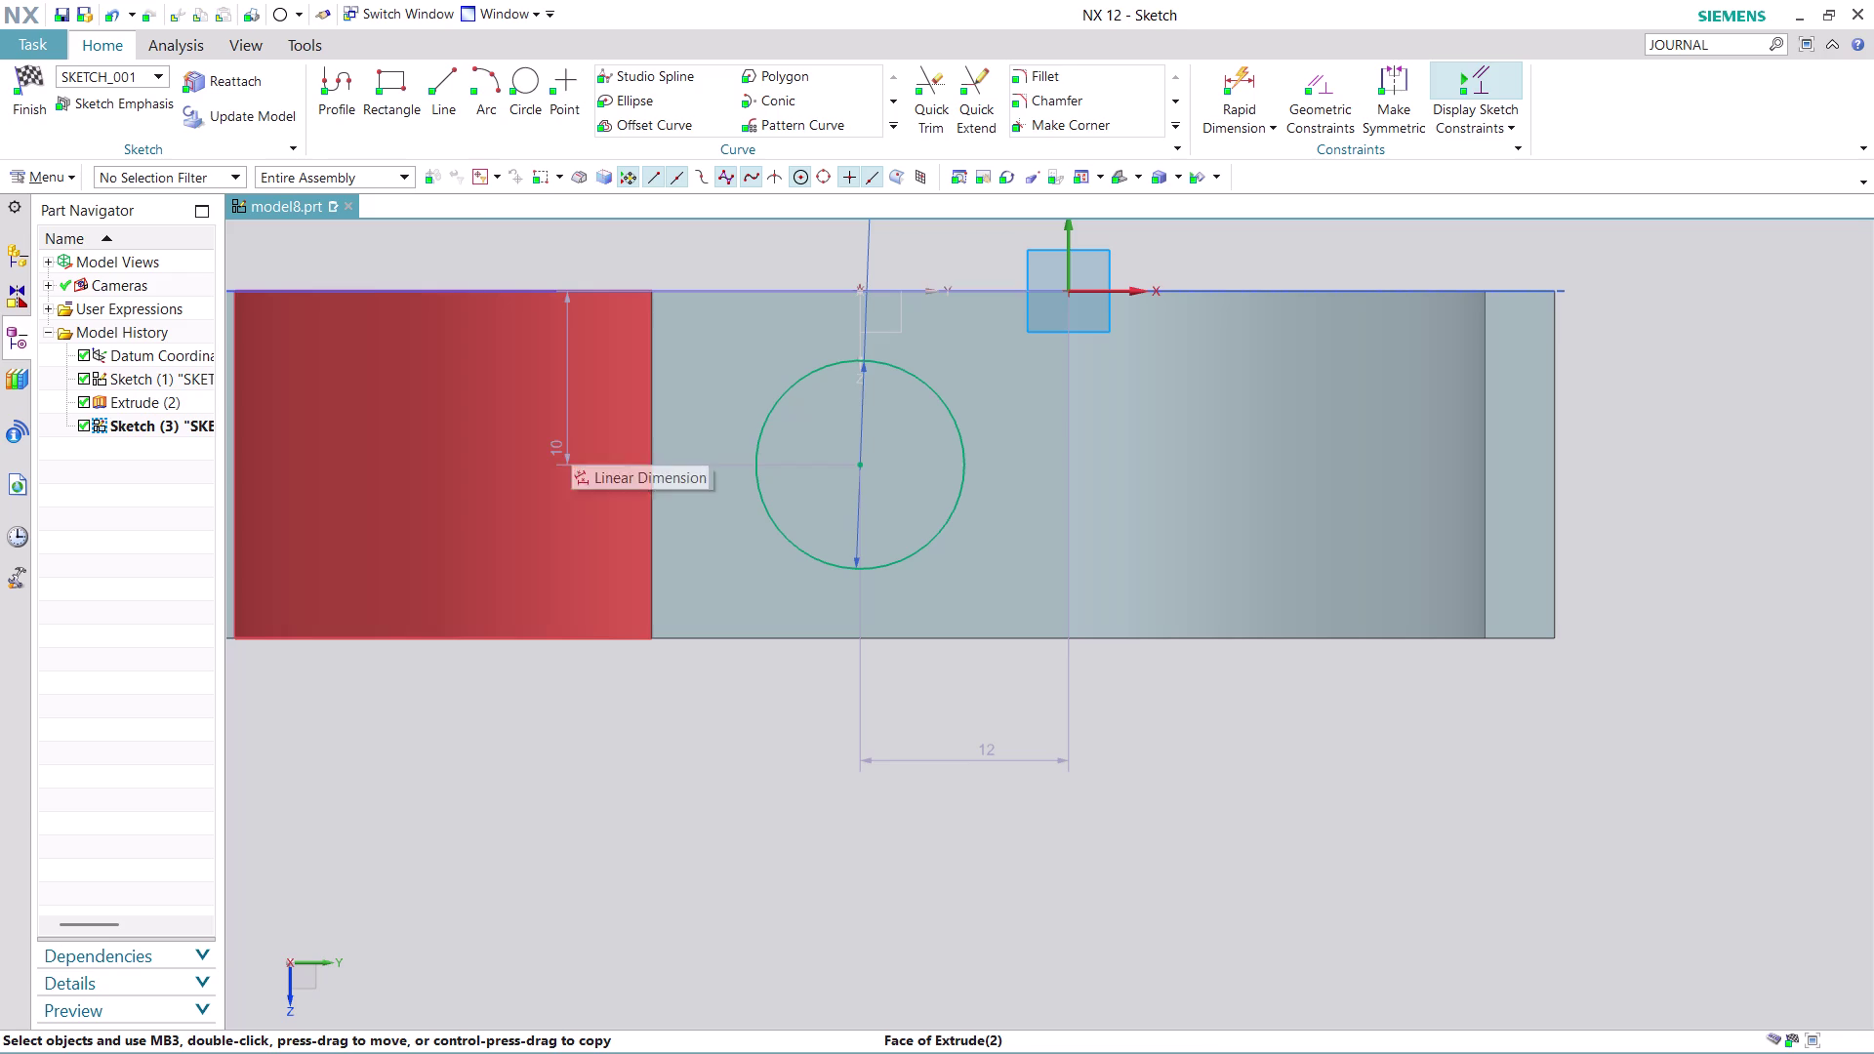
Set the circle centre 10 mm below the tab's top edge and finish the sketch.
double_click(567, 440)
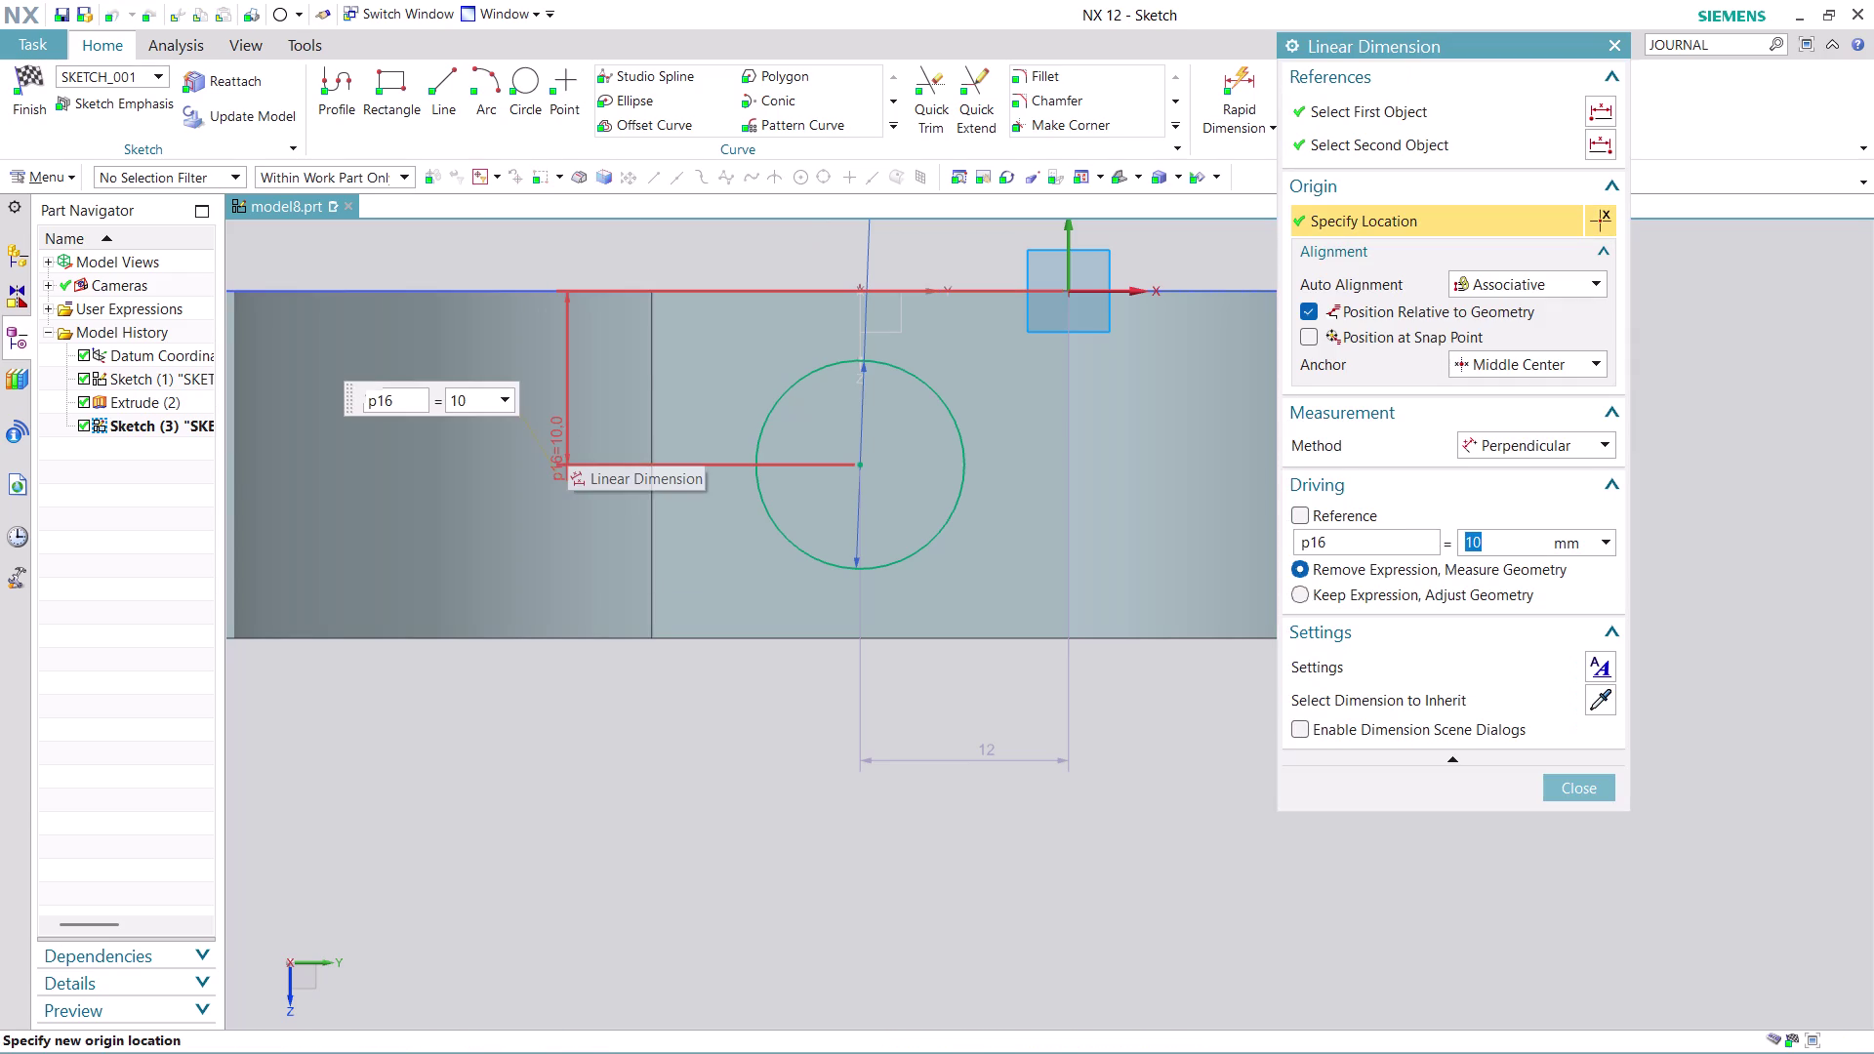
text(12)
key(Return)
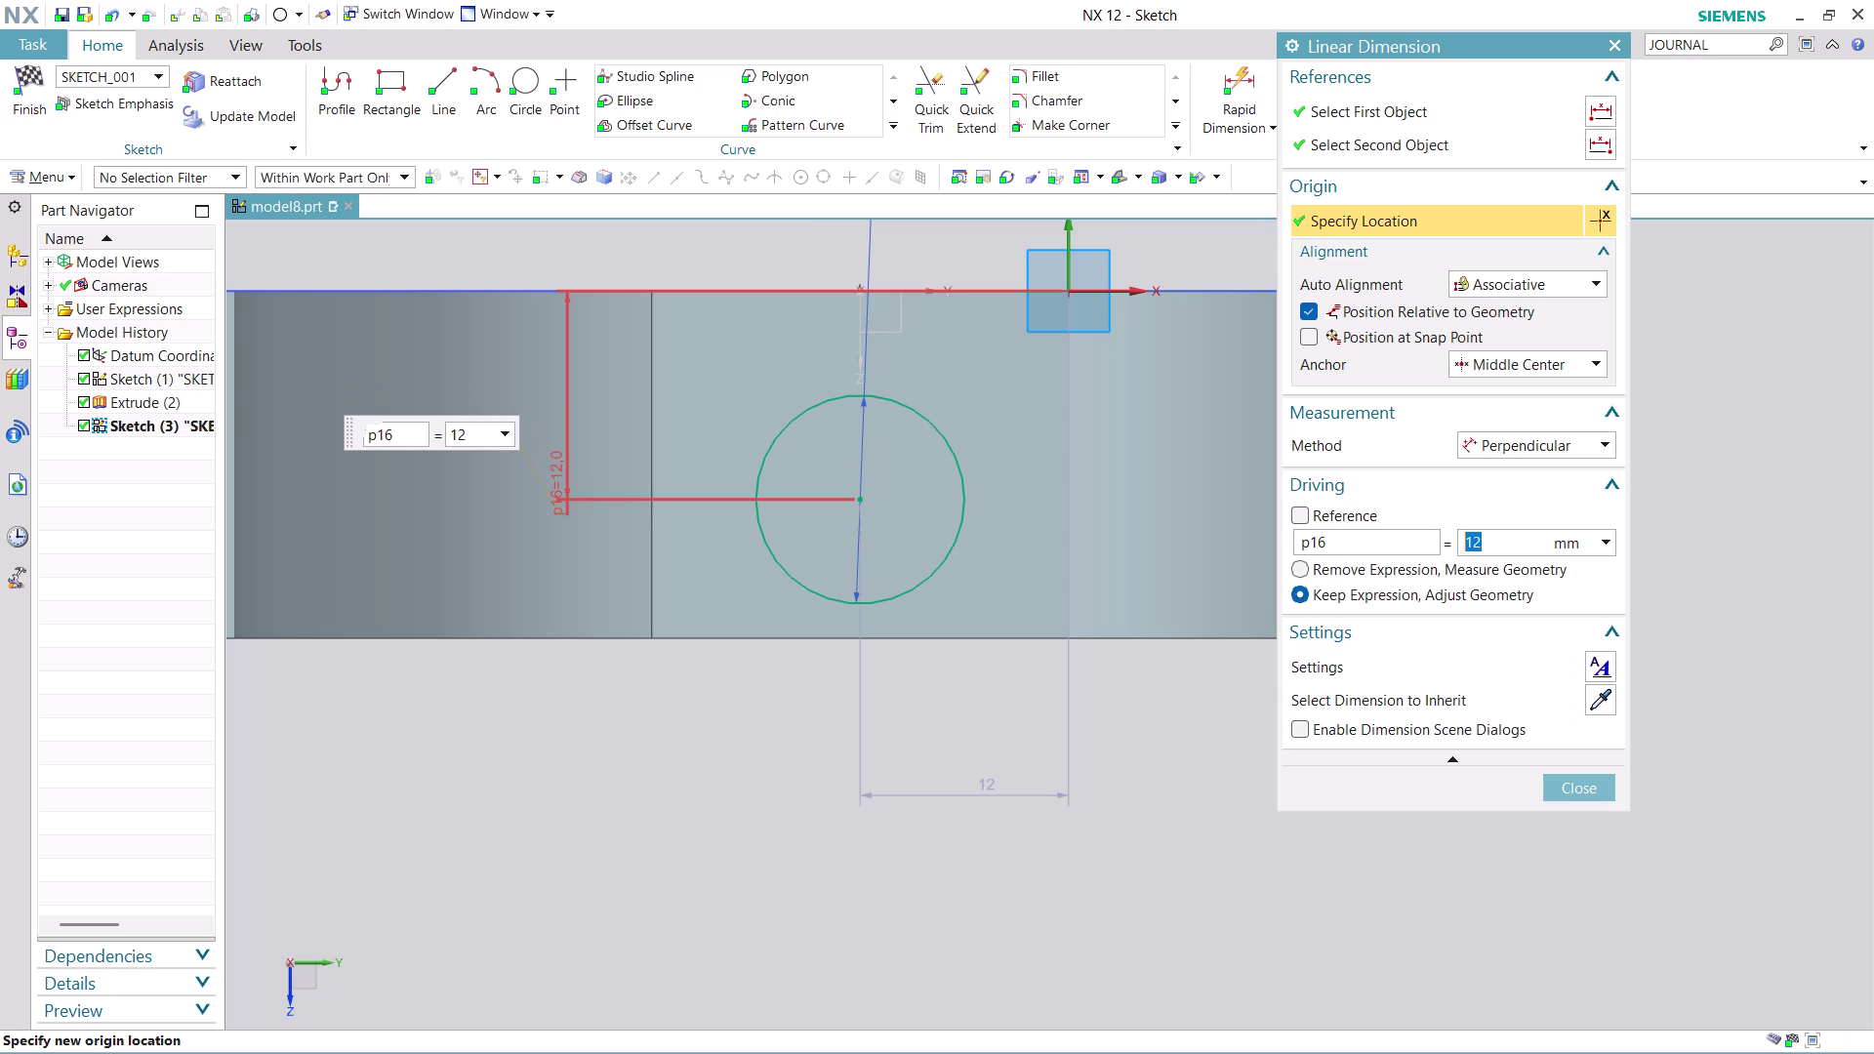
text(10)
key(Return)
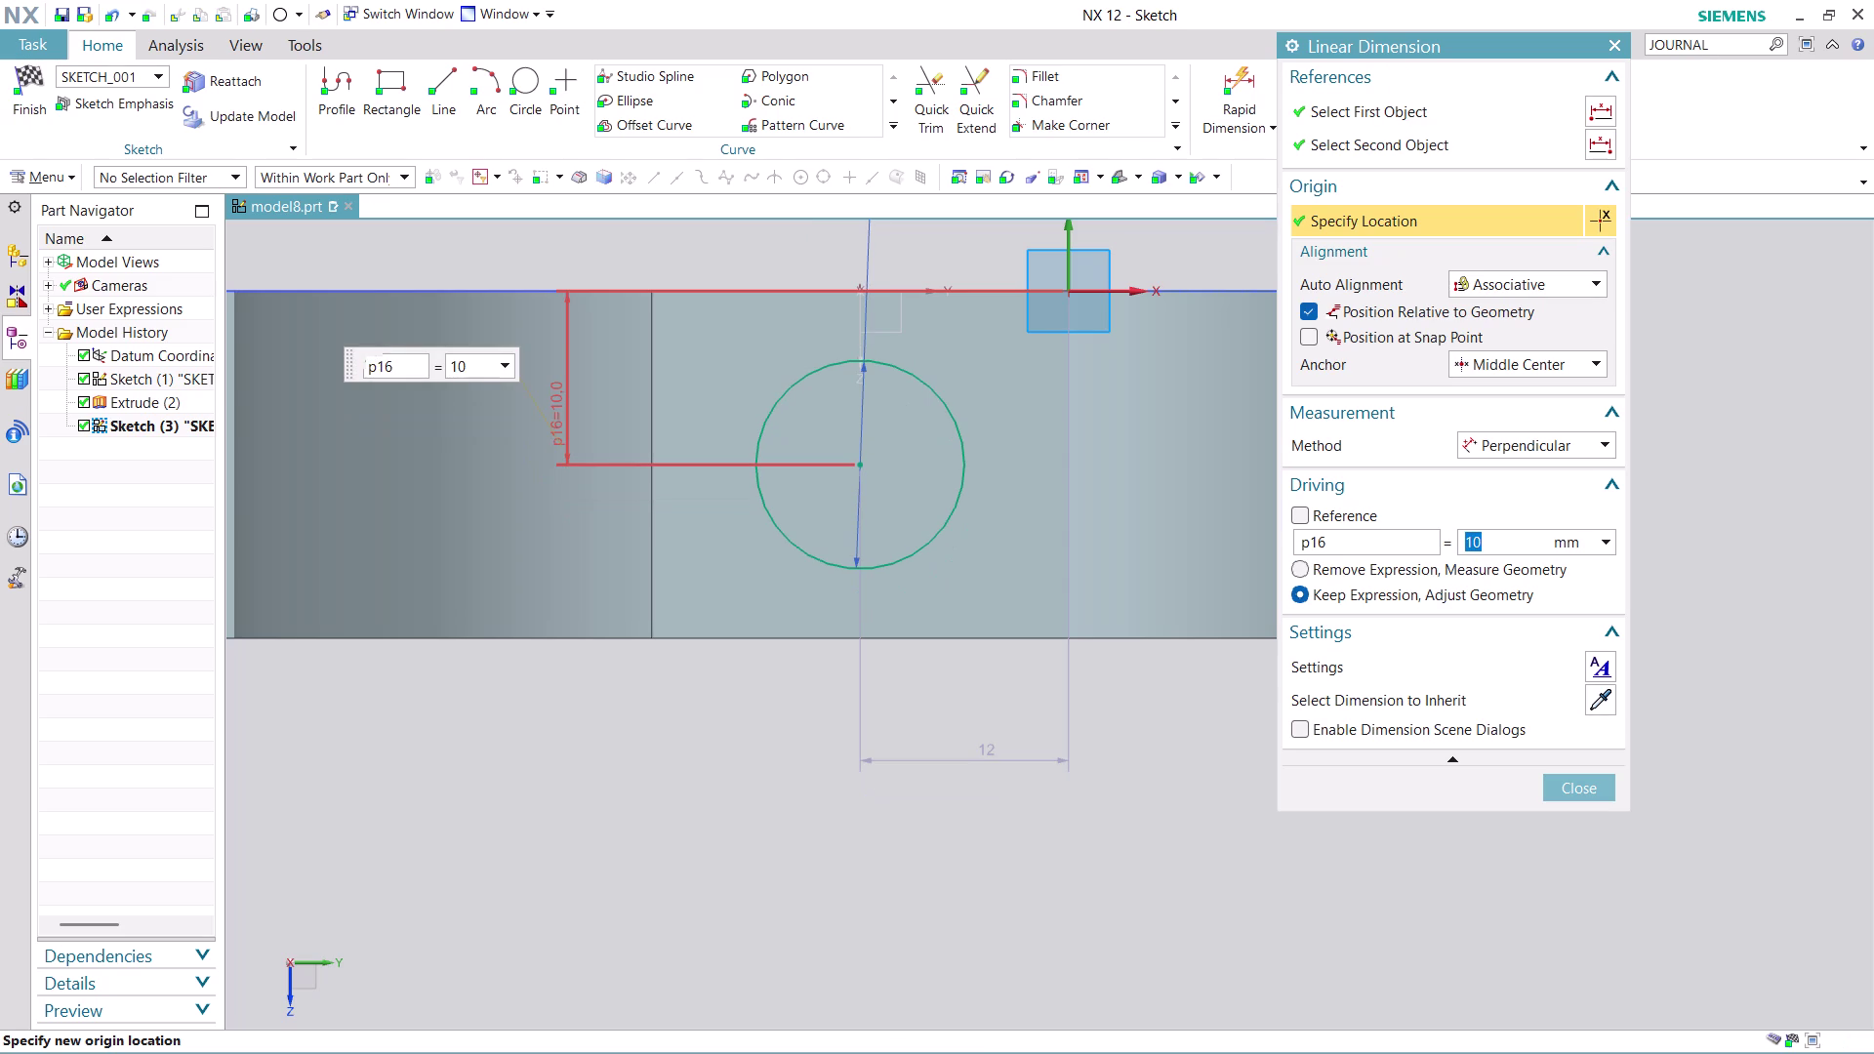
click(1576, 782)
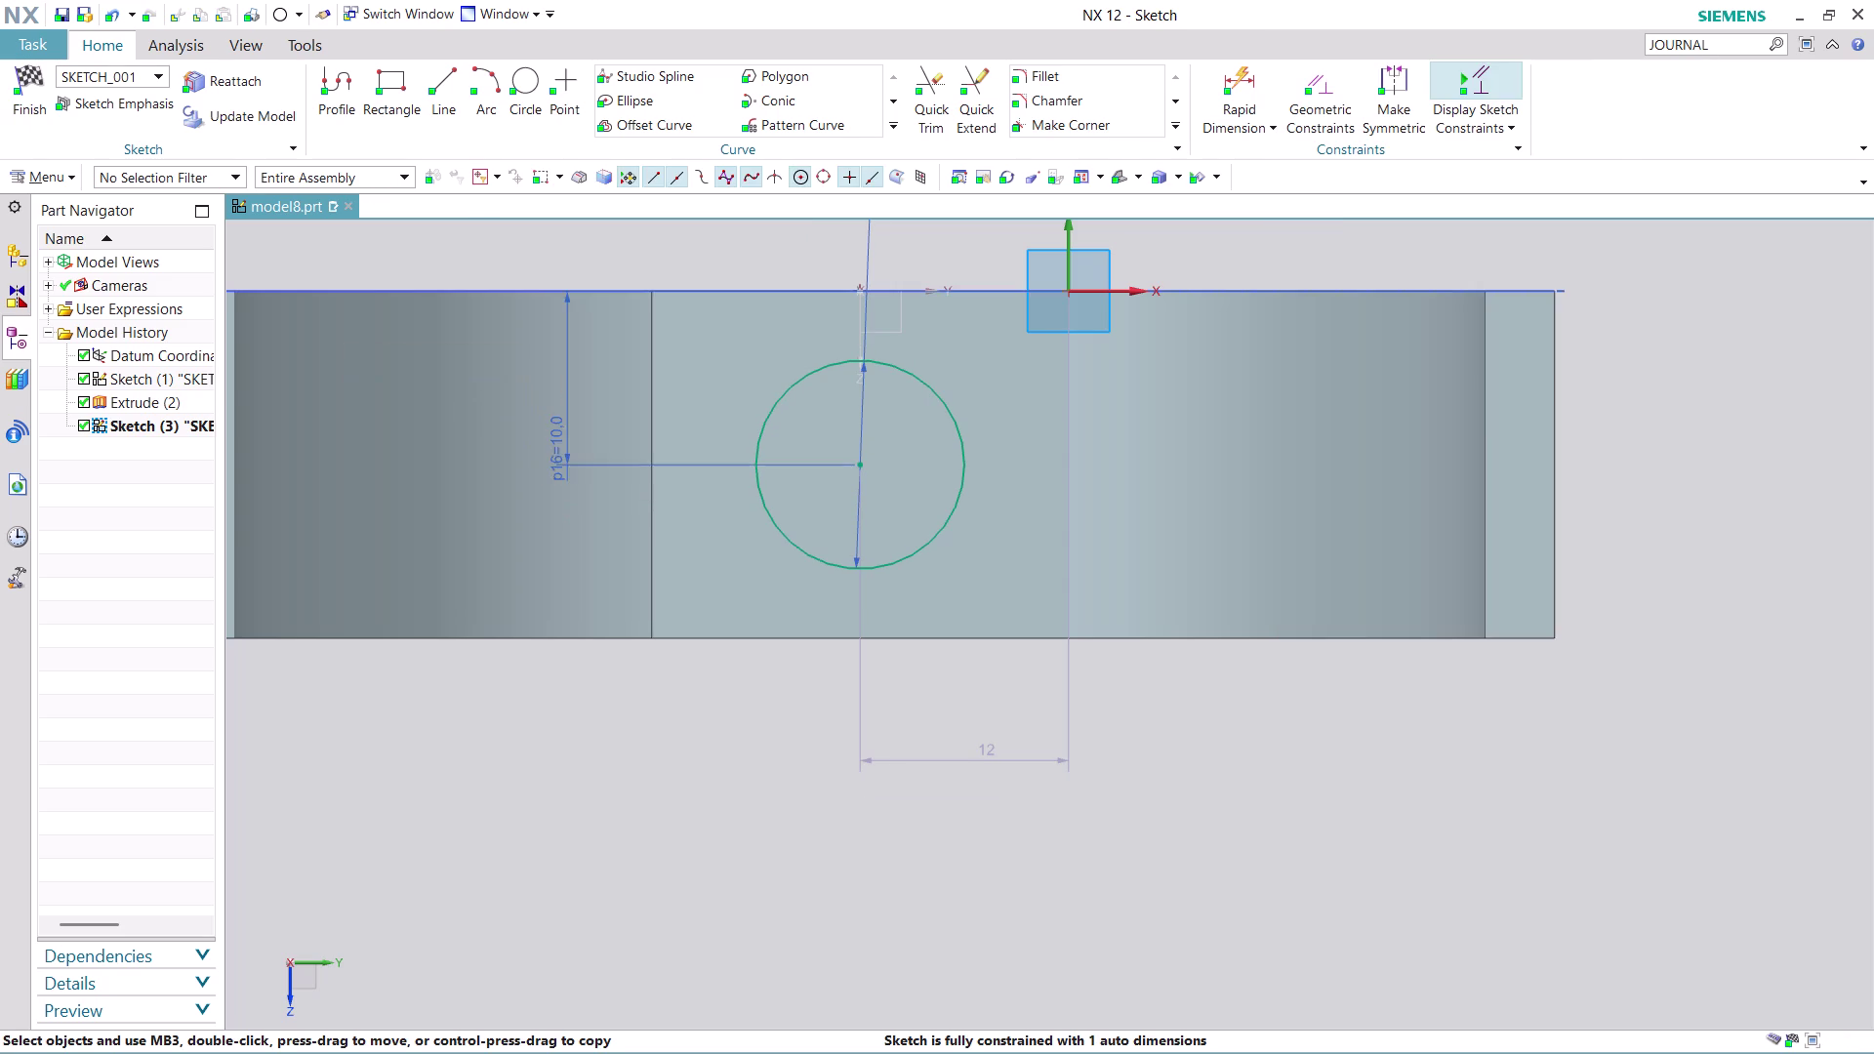
scroll(down, 3)
scroll(up, 3)
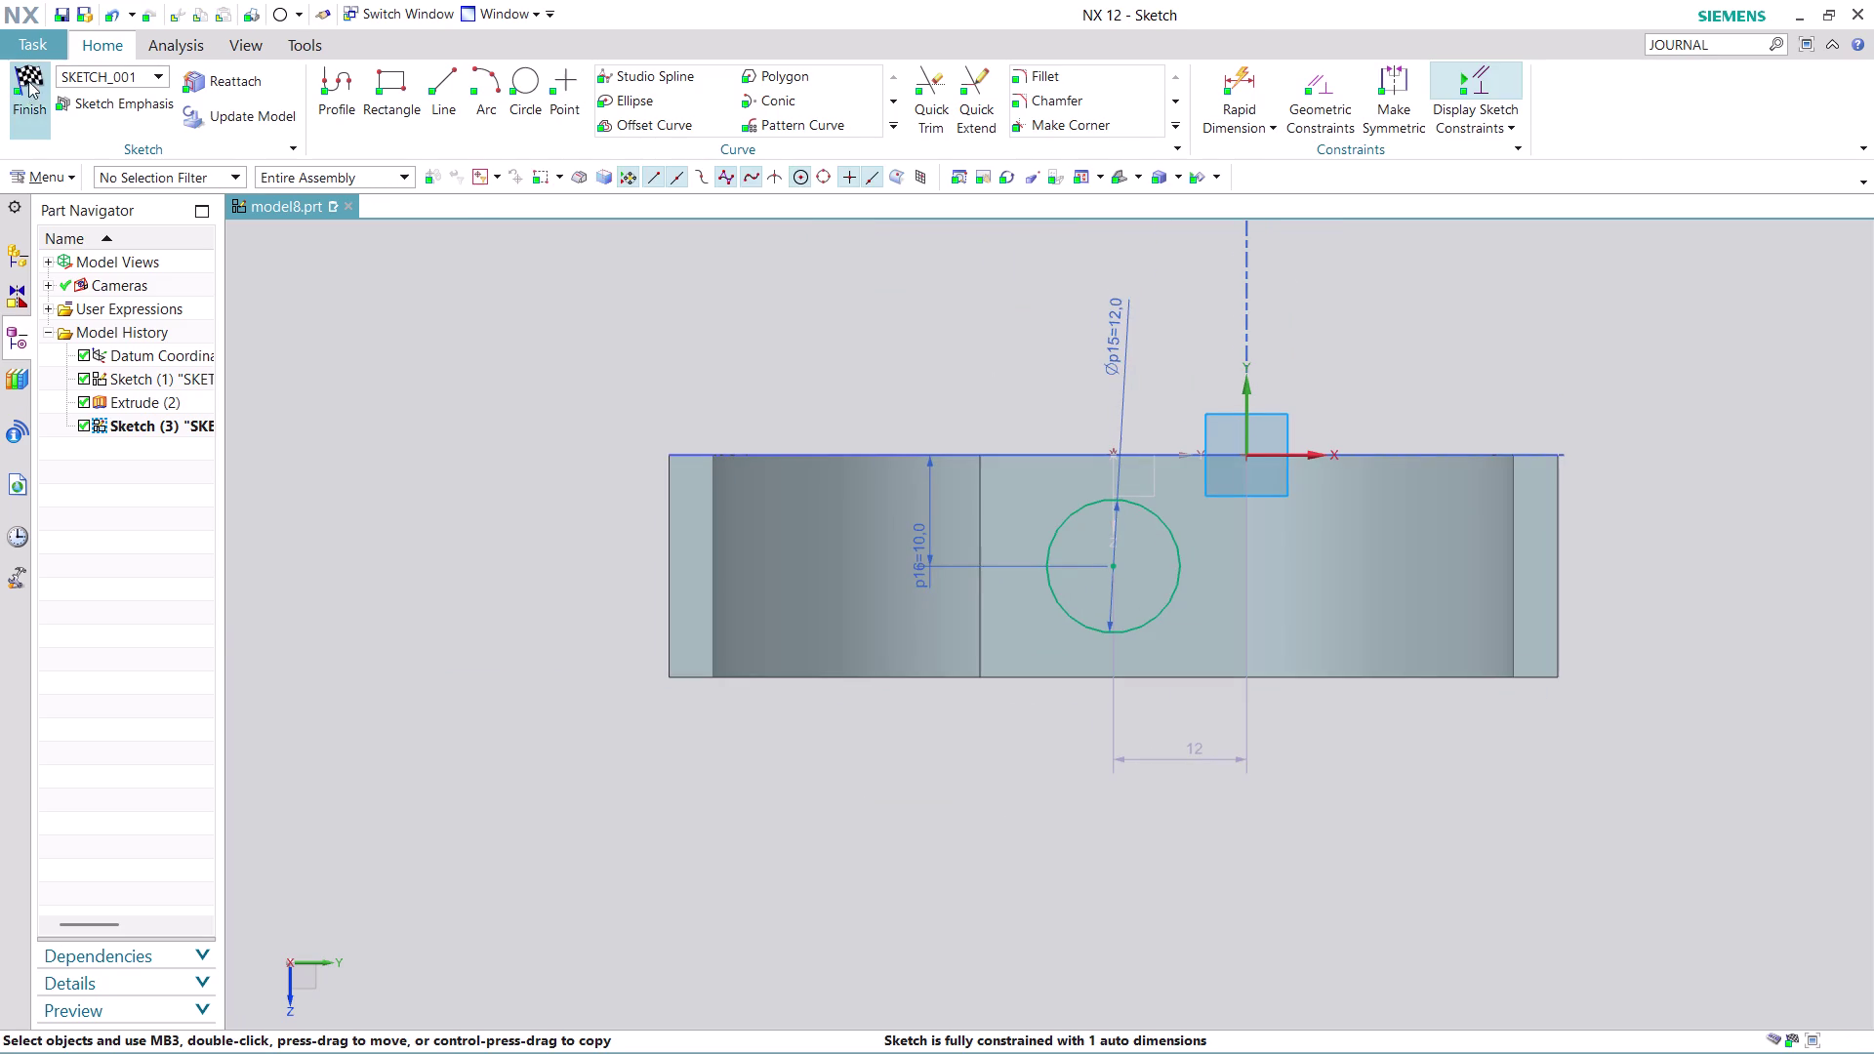
click(29, 107)
scroll(up, 3)
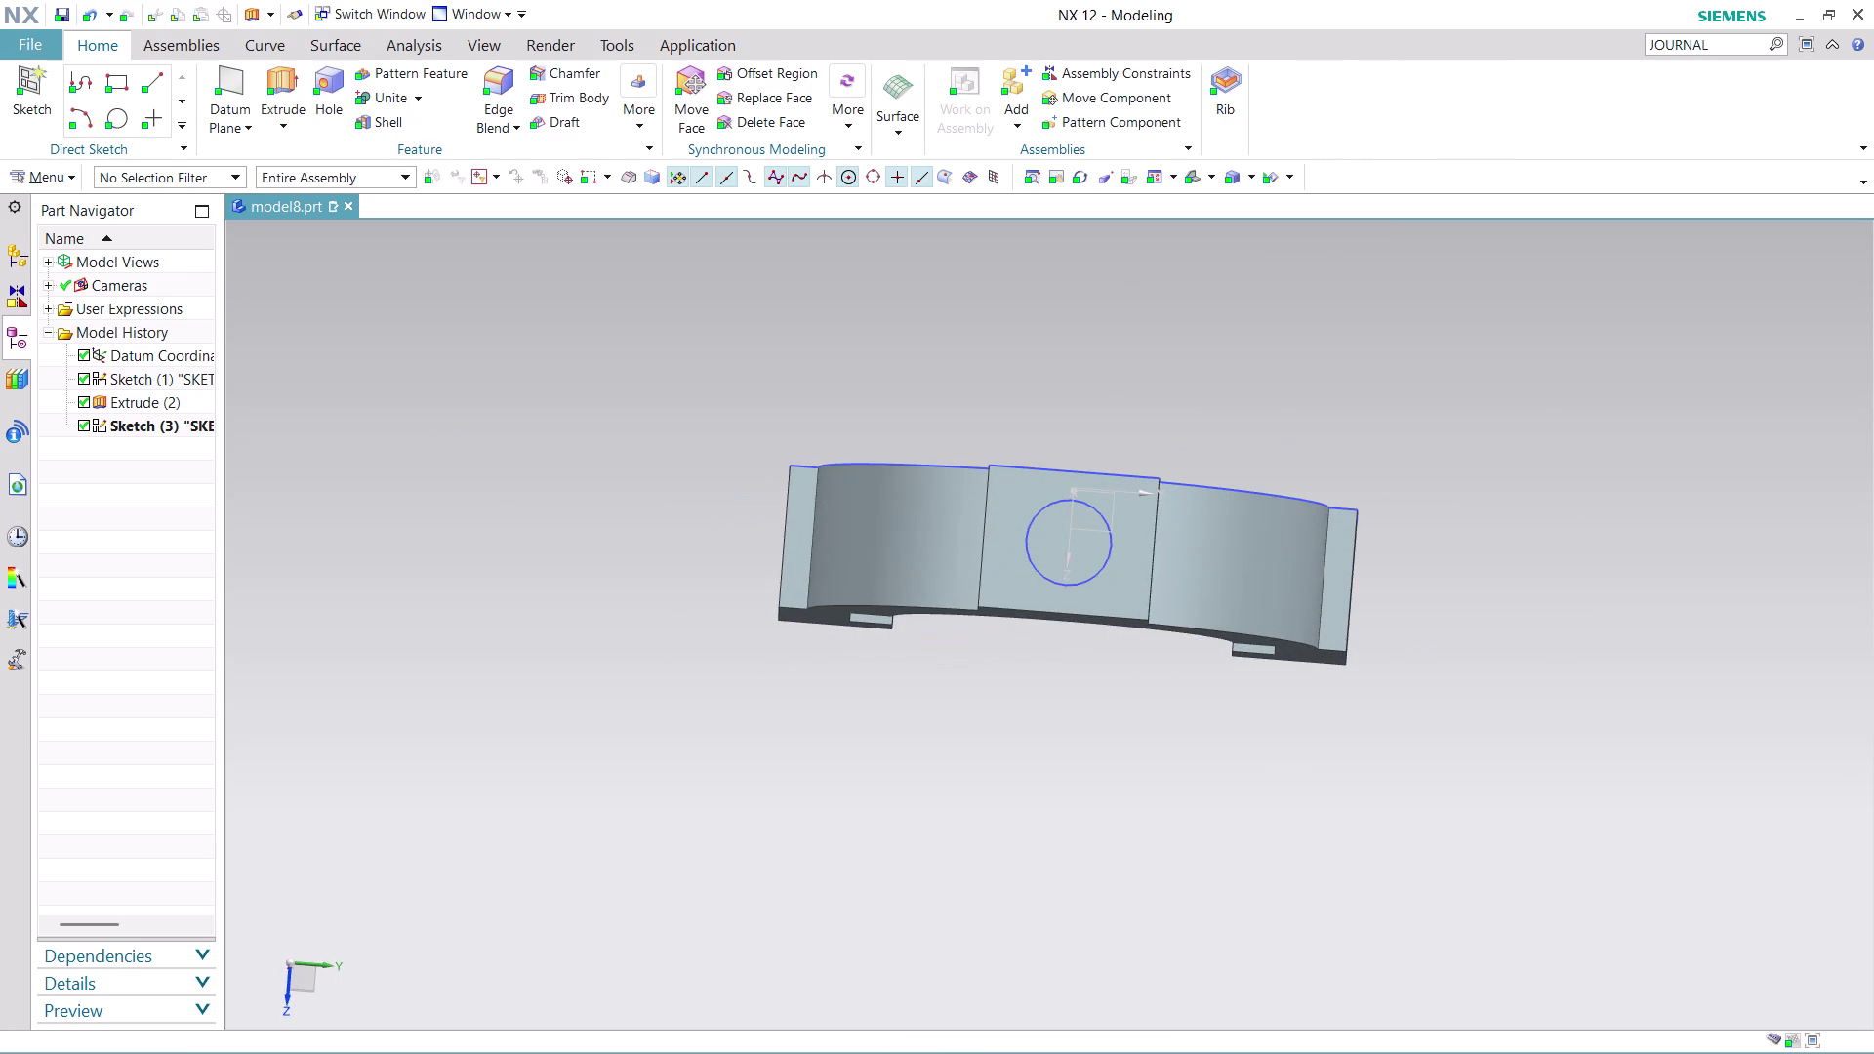
click(263, 78)
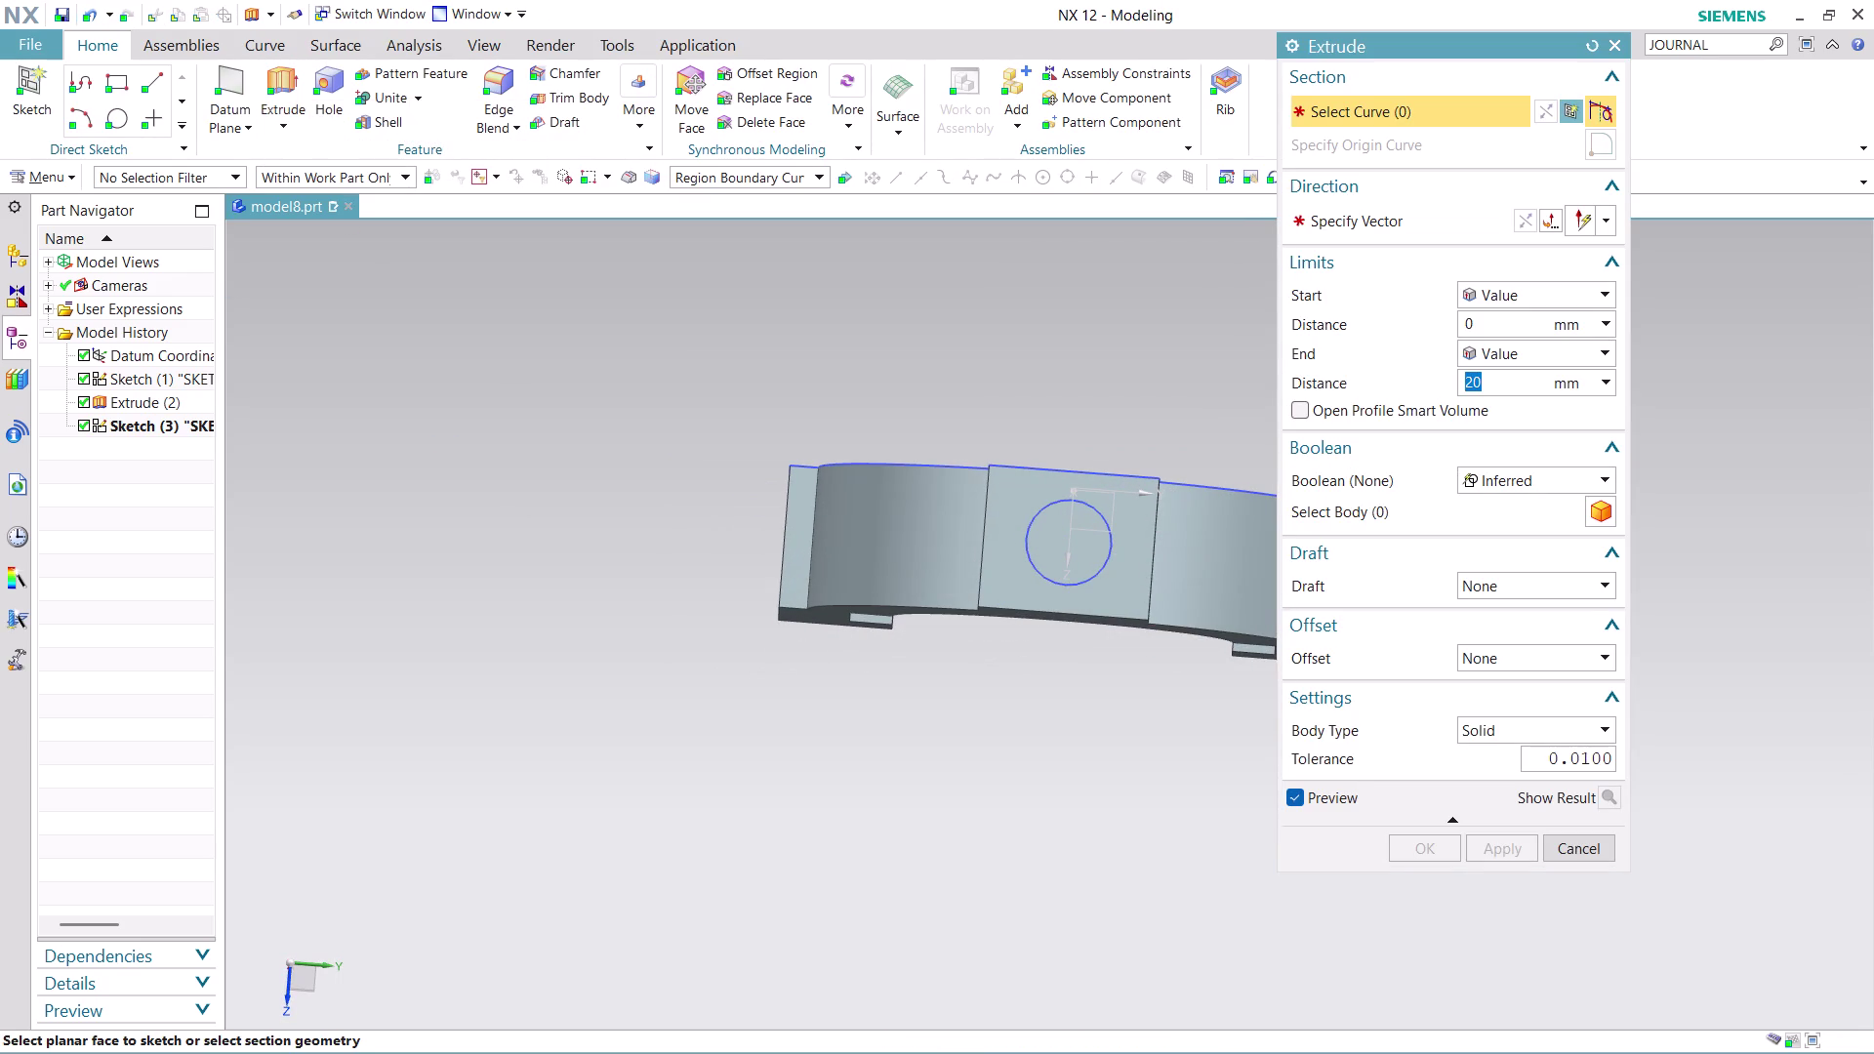
click(1080, 553)
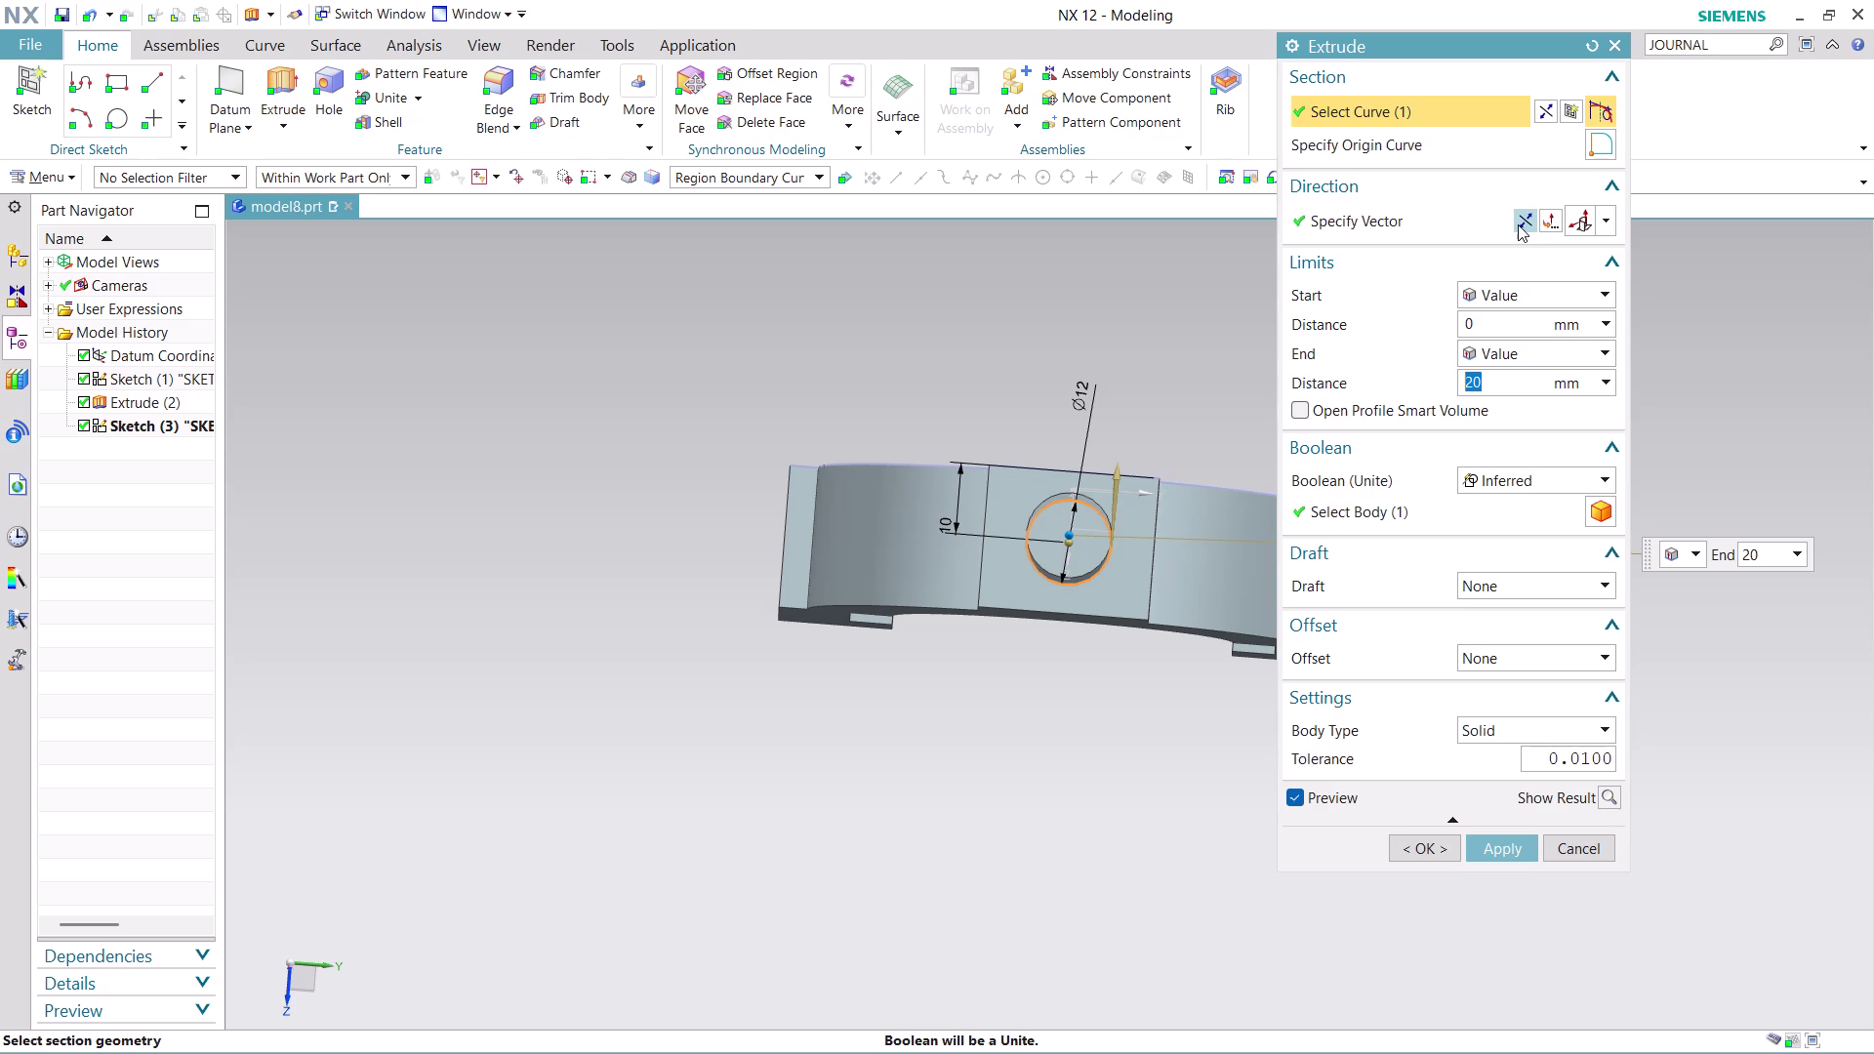
click(1549, 476)
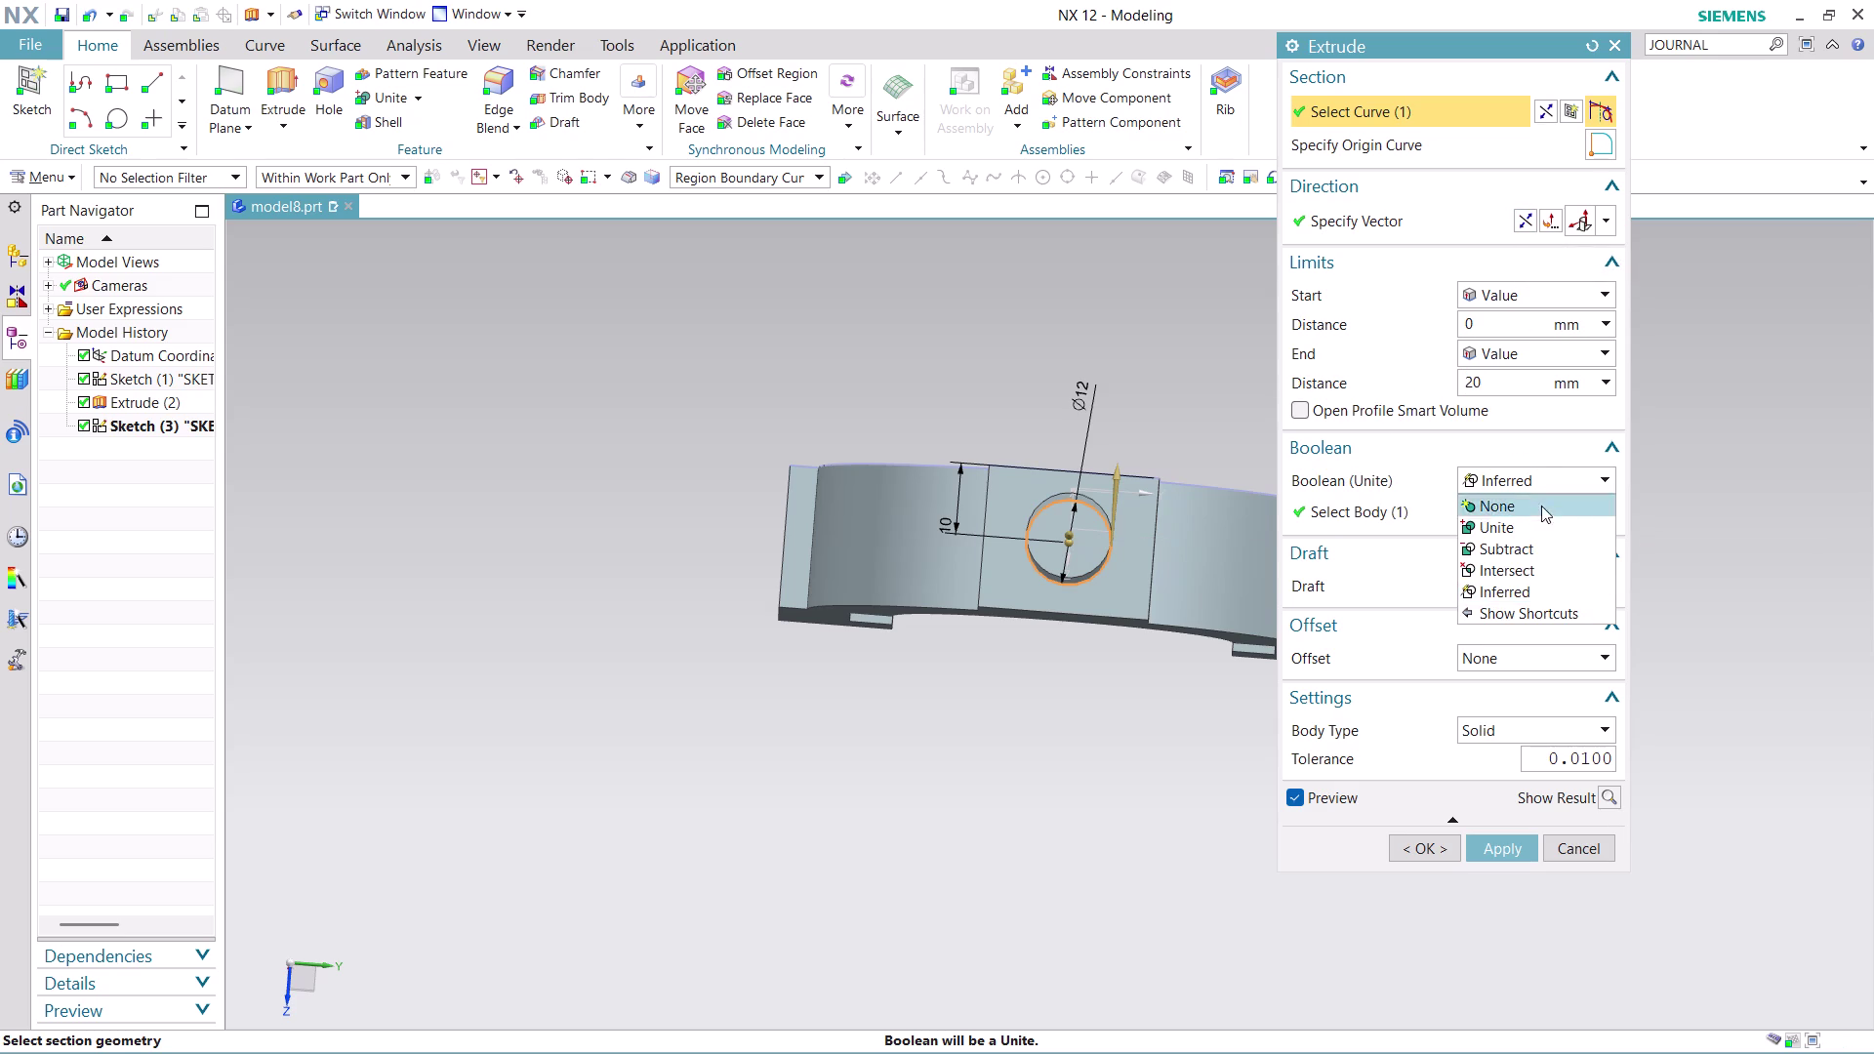
click(1521, 542)
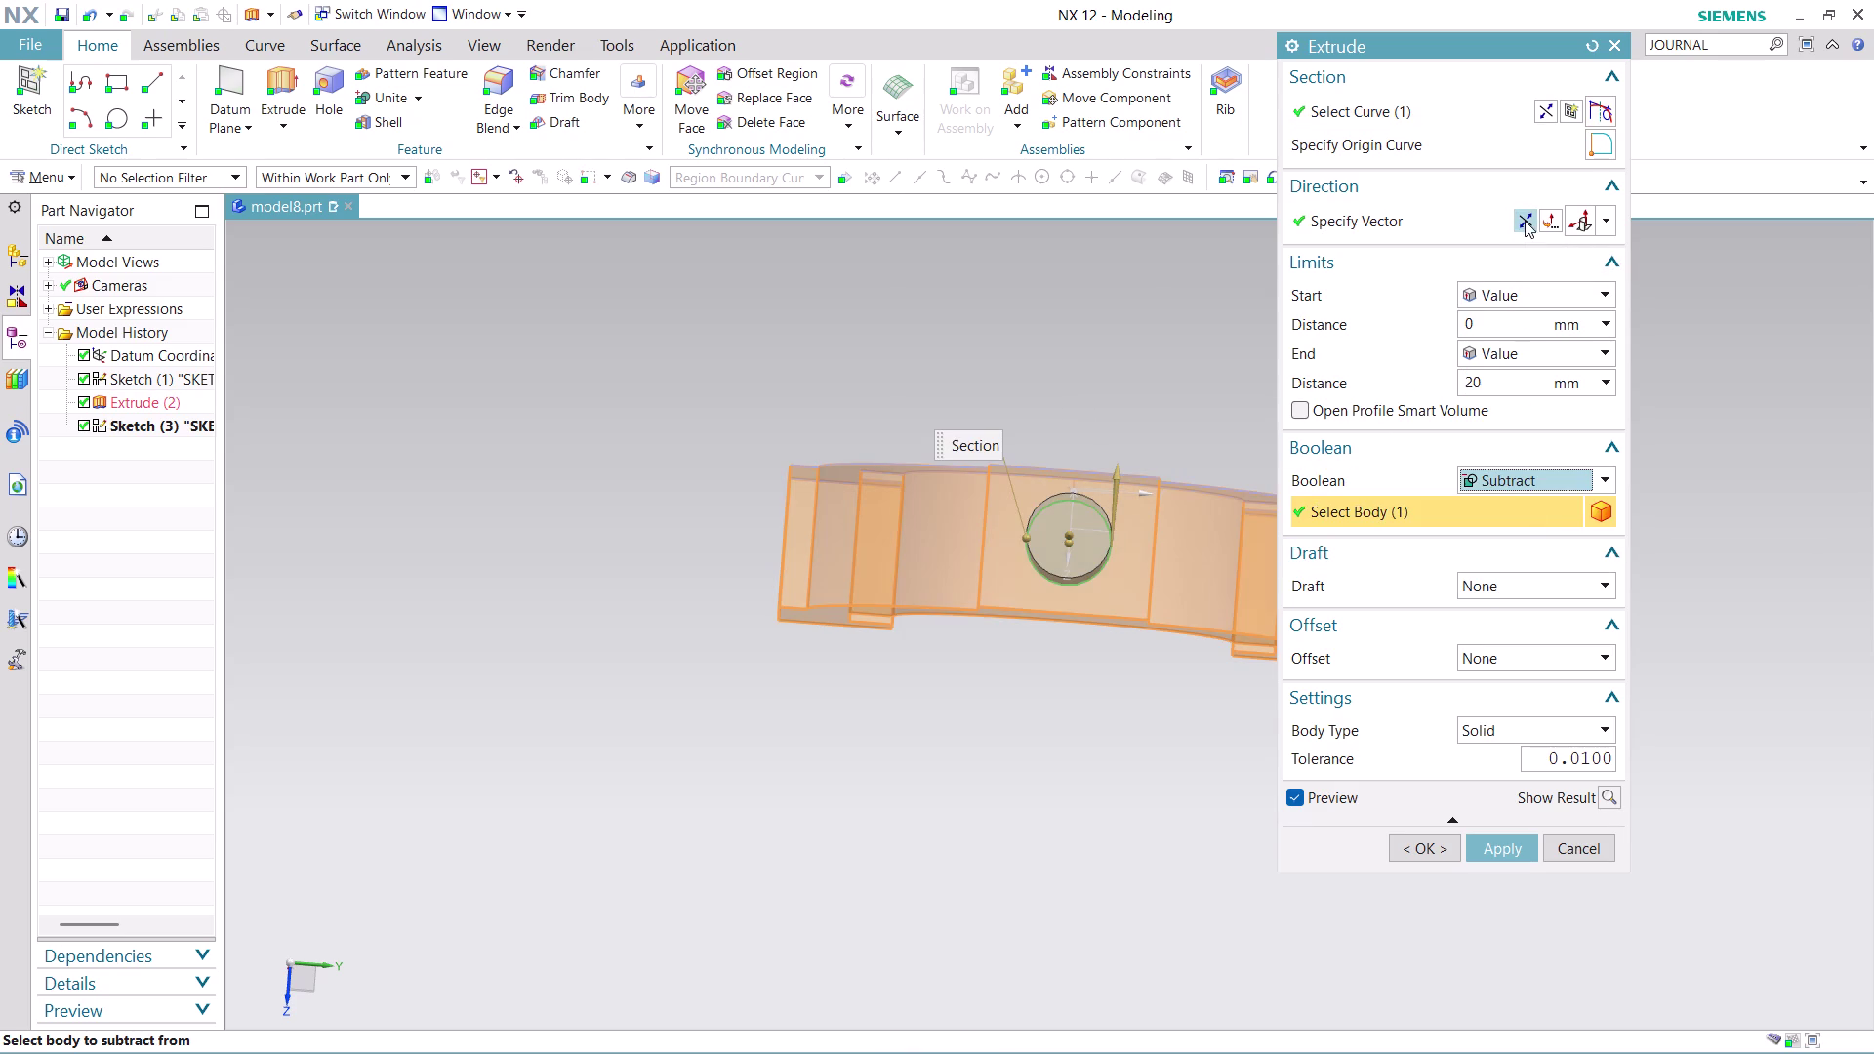
click(1525, 220)
middle_drag(1083, 774, 1105, 630)
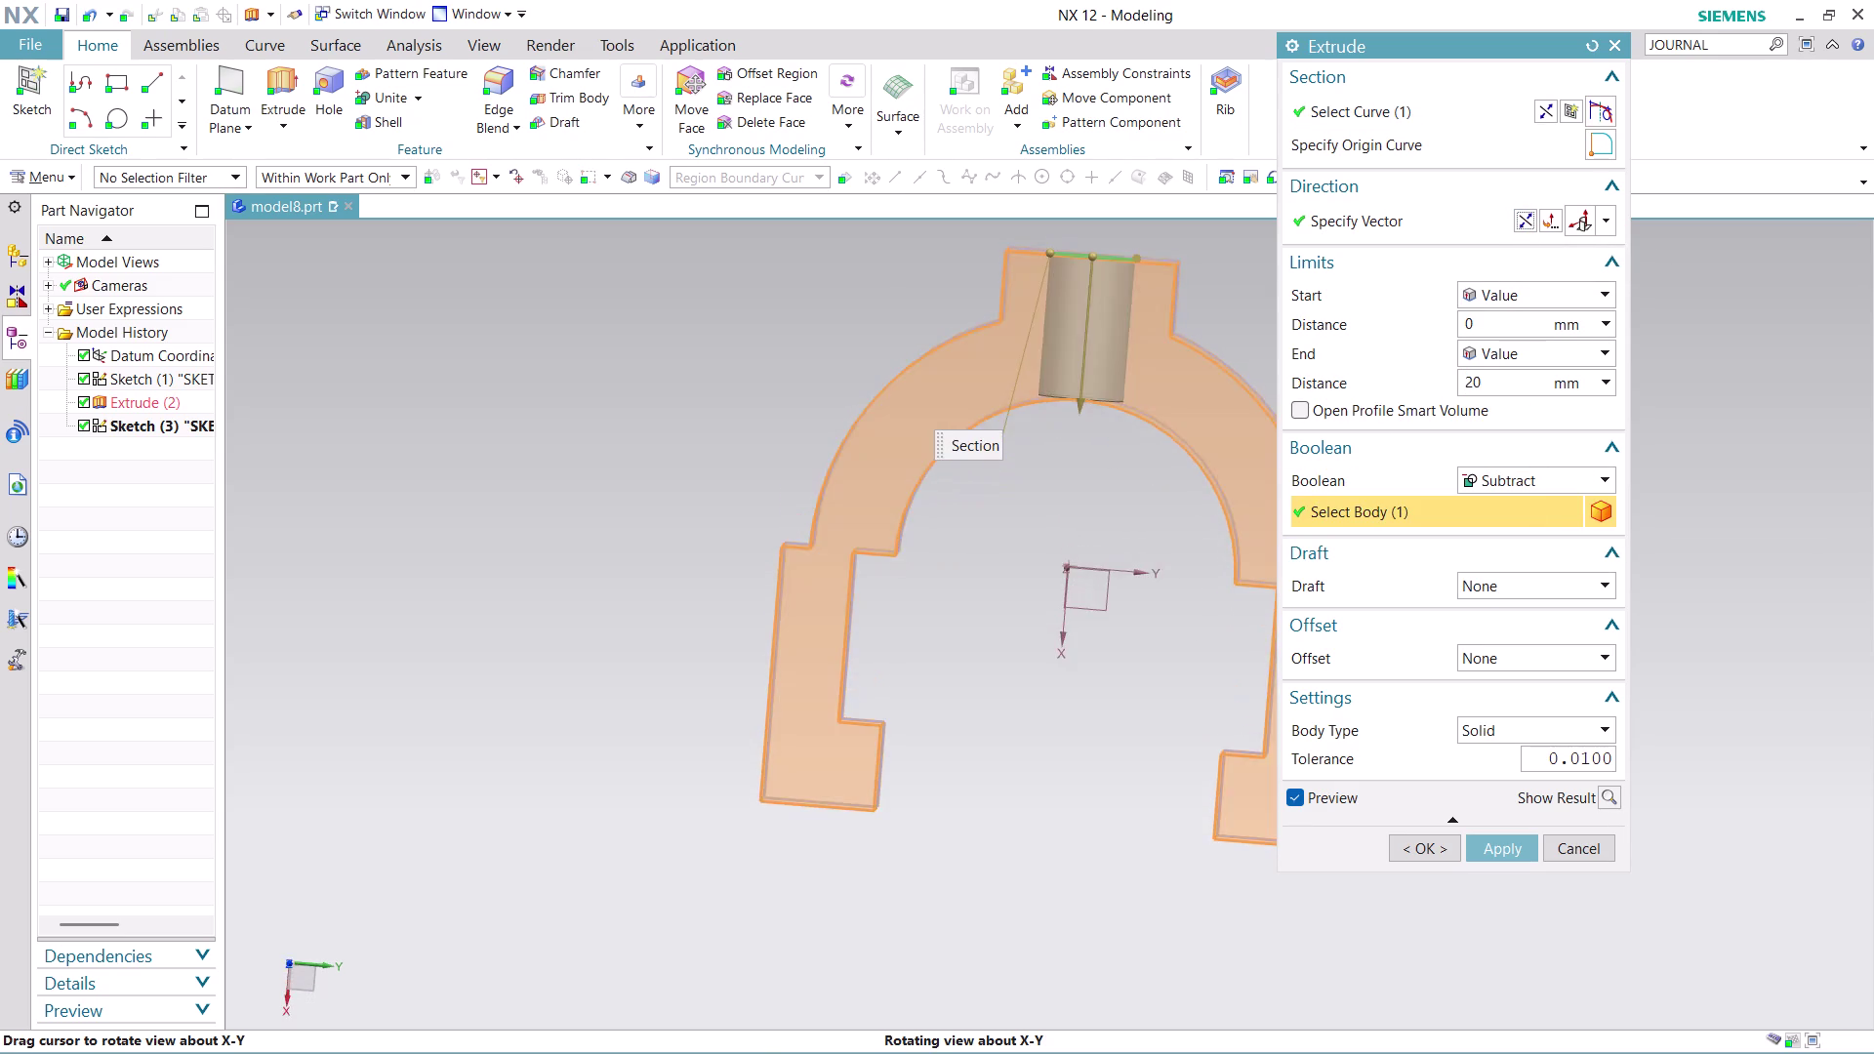
middle_drag(1105, 631, 1103, 577)
middle_click(1103, 577)
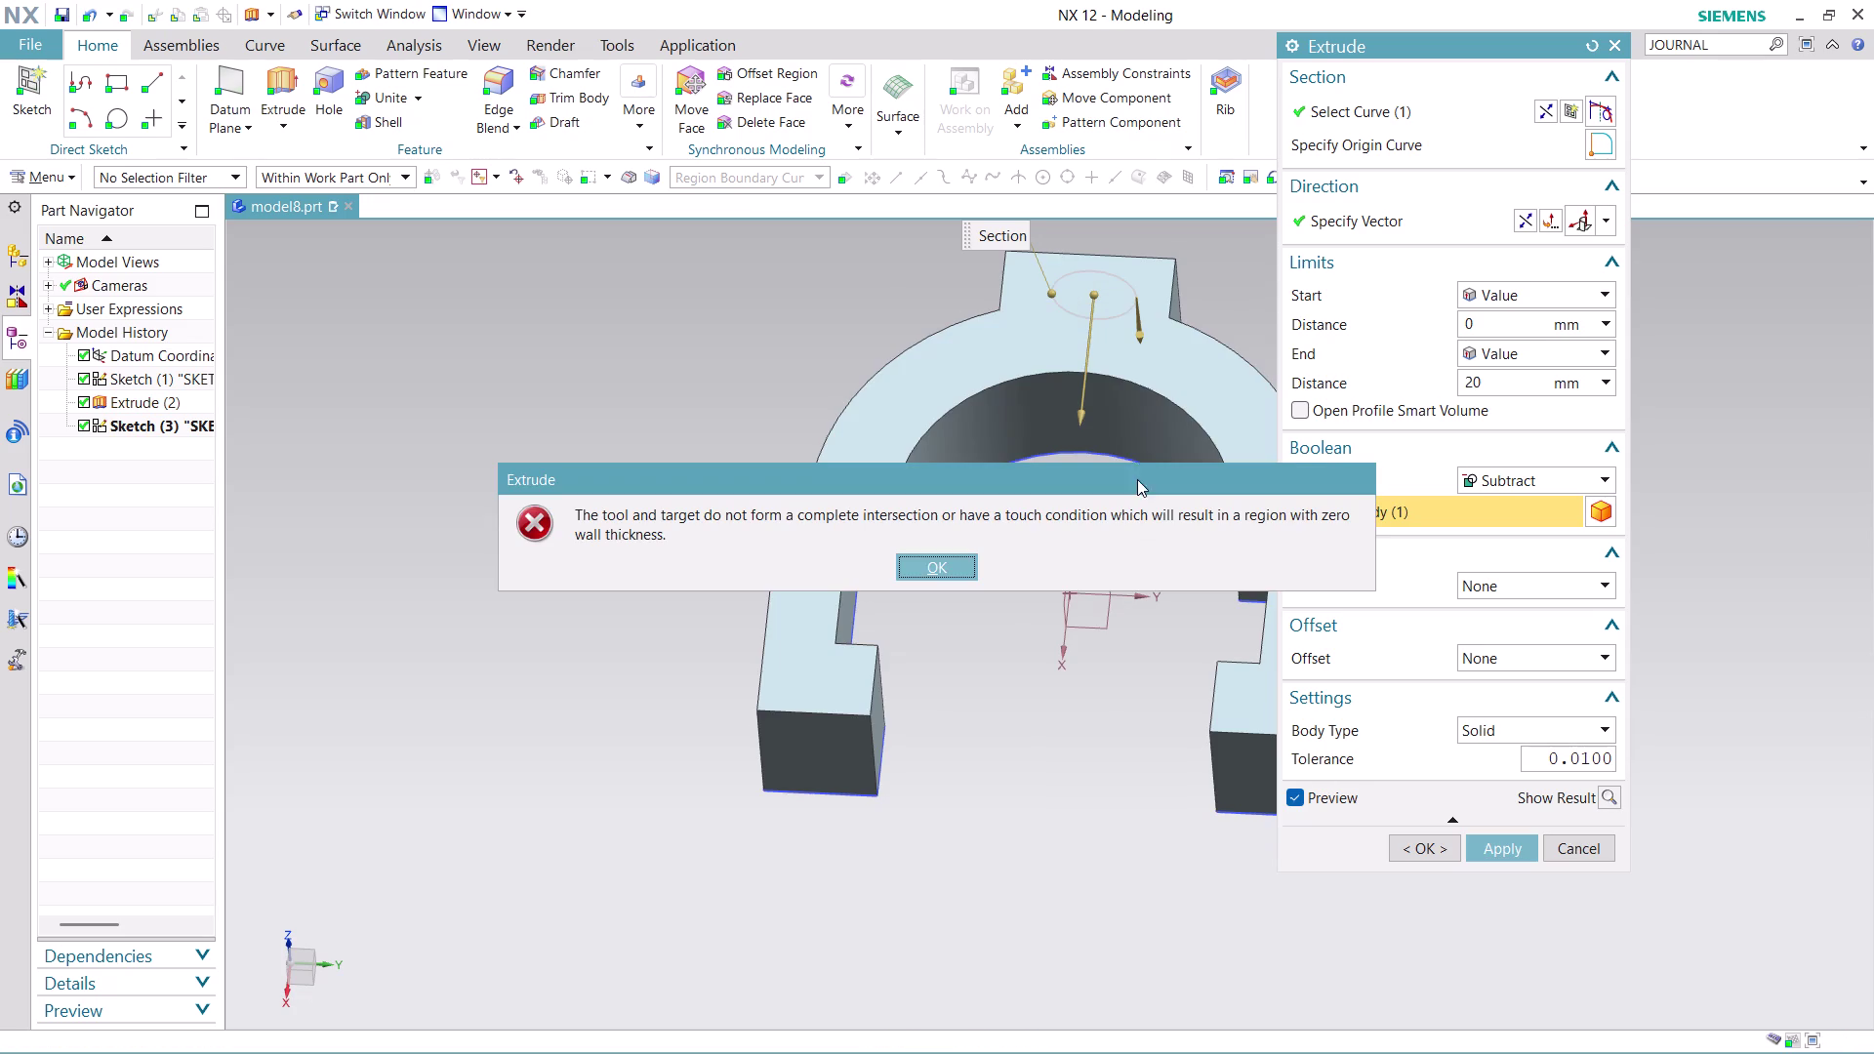
click(931, 569)
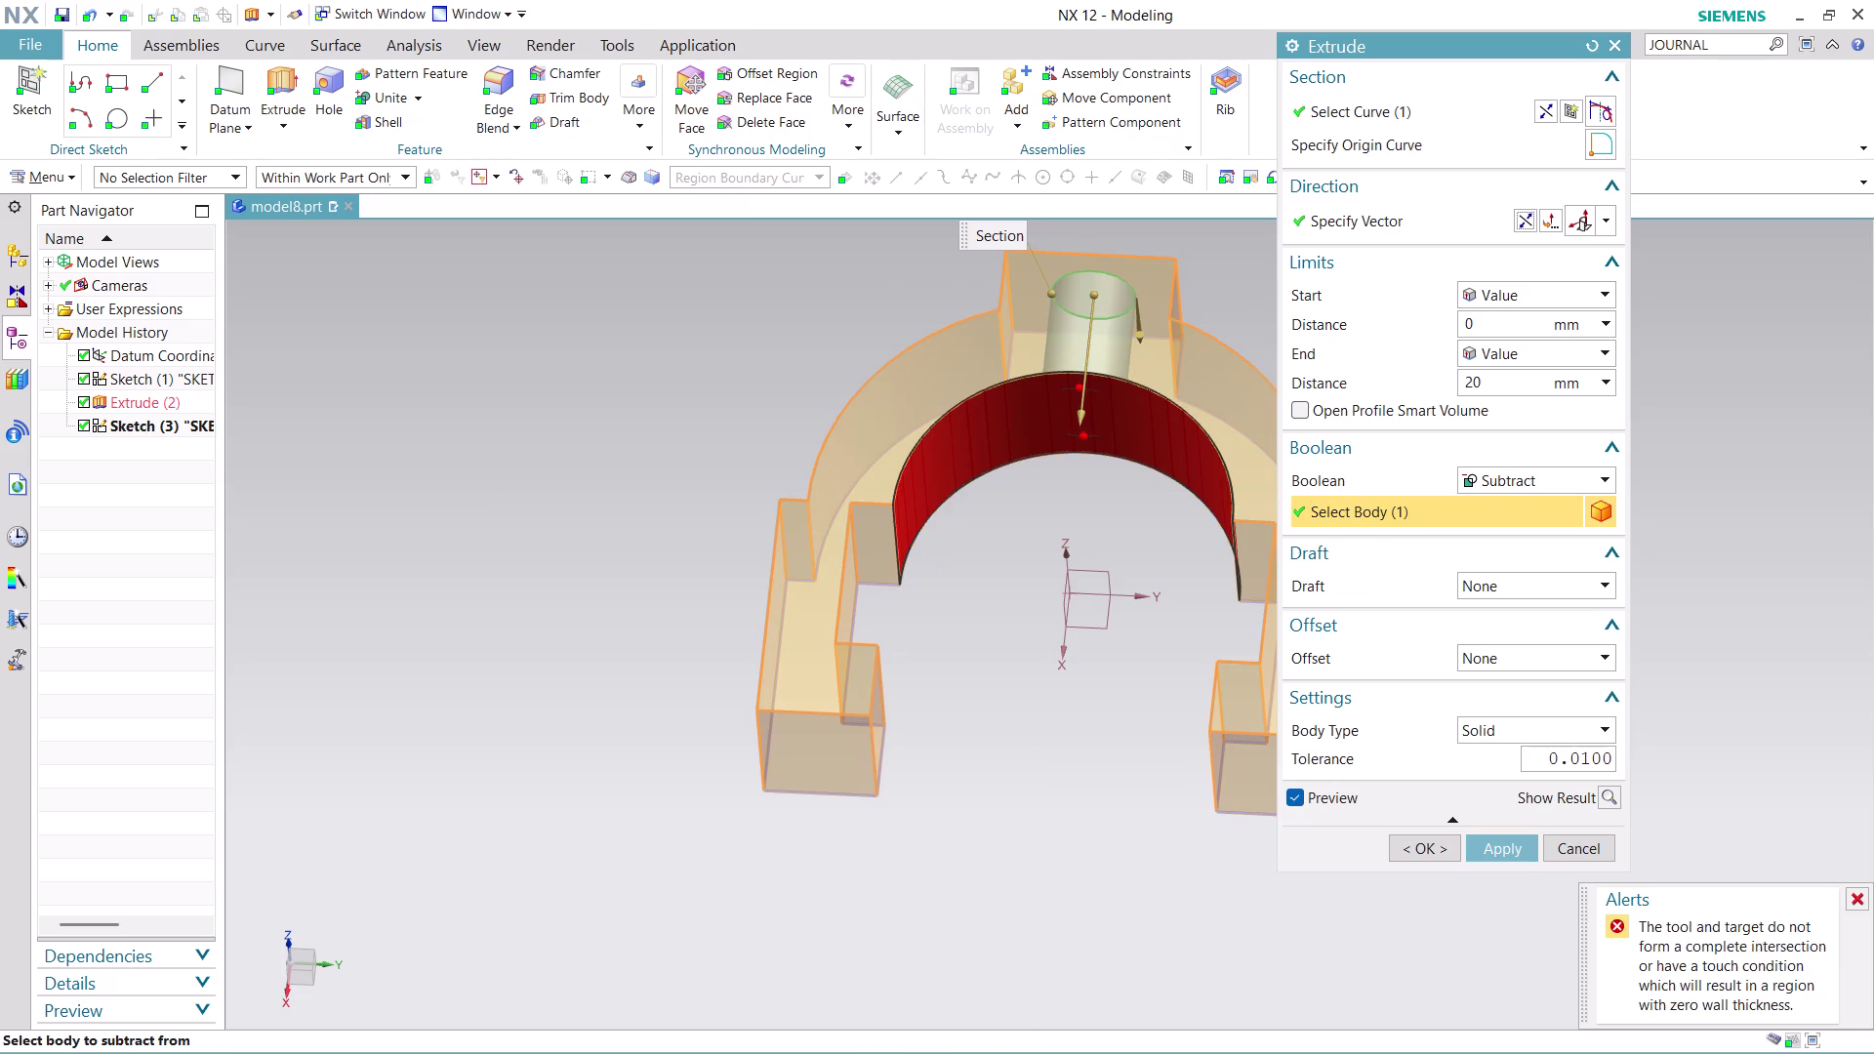
key(Escape)
middle_drag(1396, 330, 1390, 349)
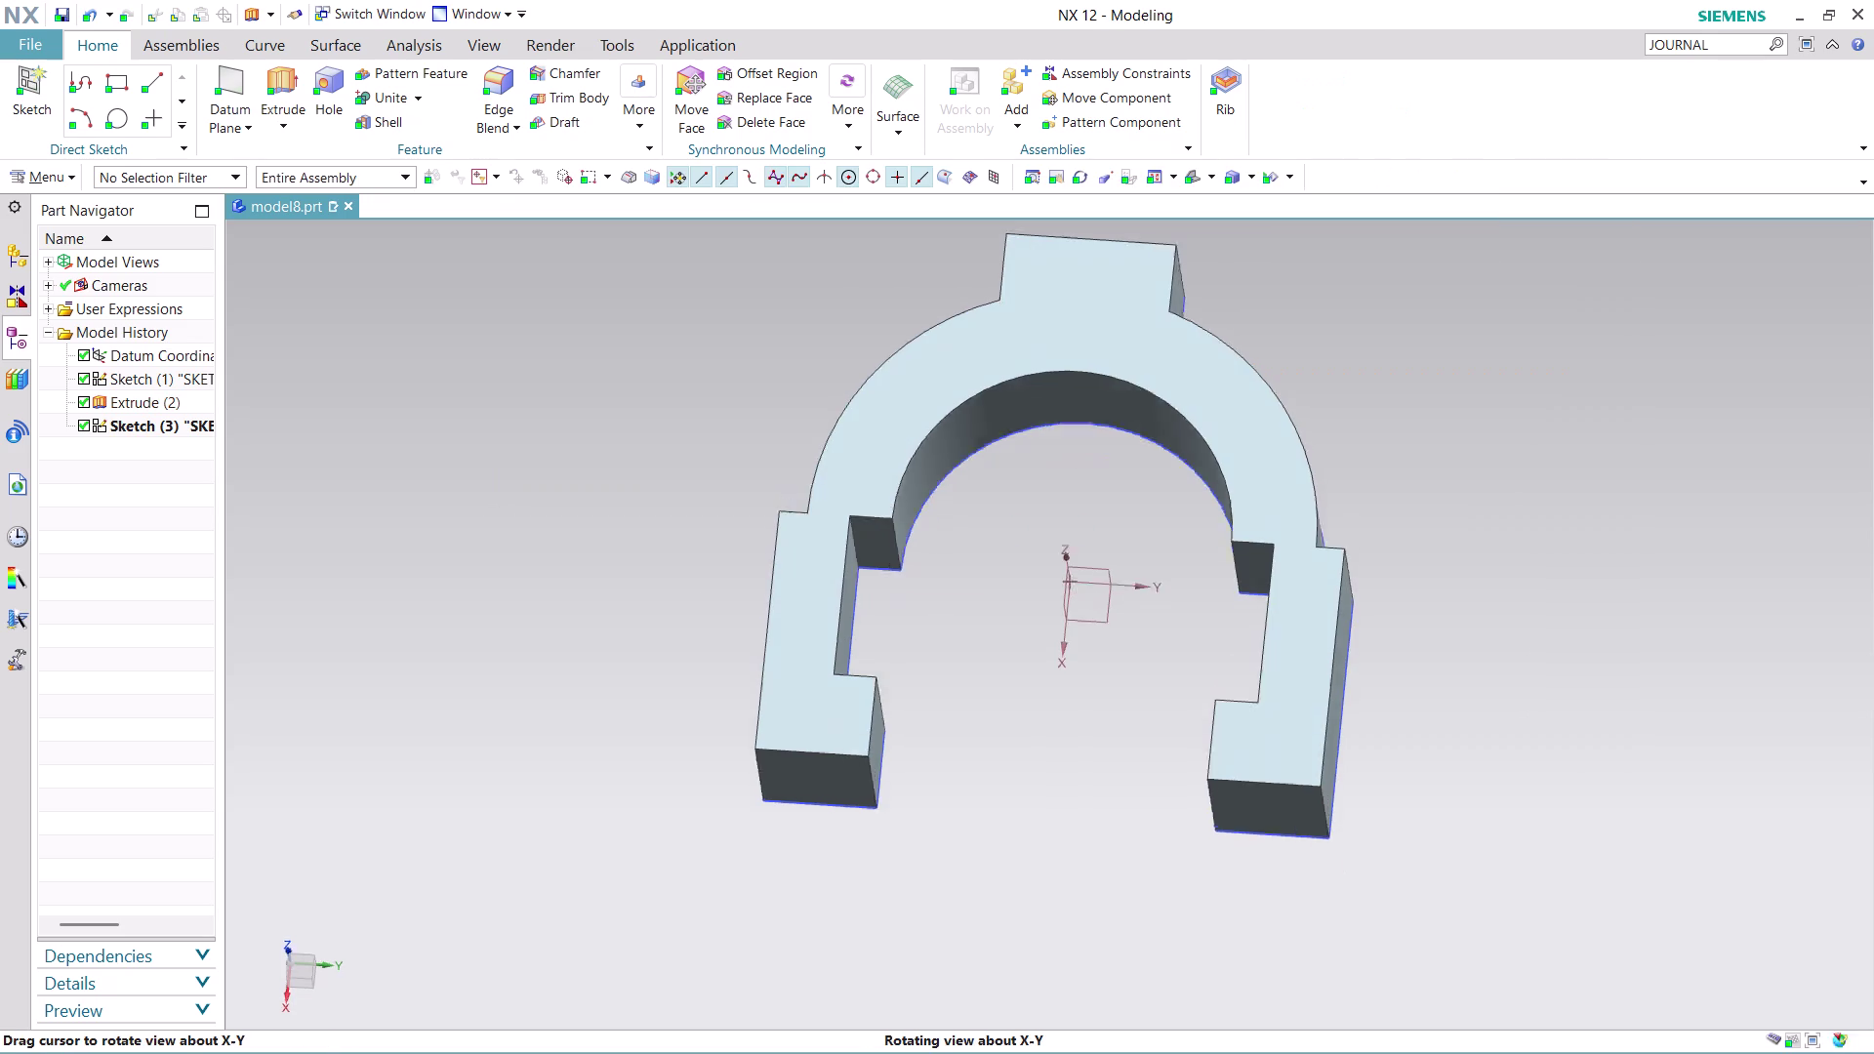
middle_drag(1391, 348, 1379, 449)
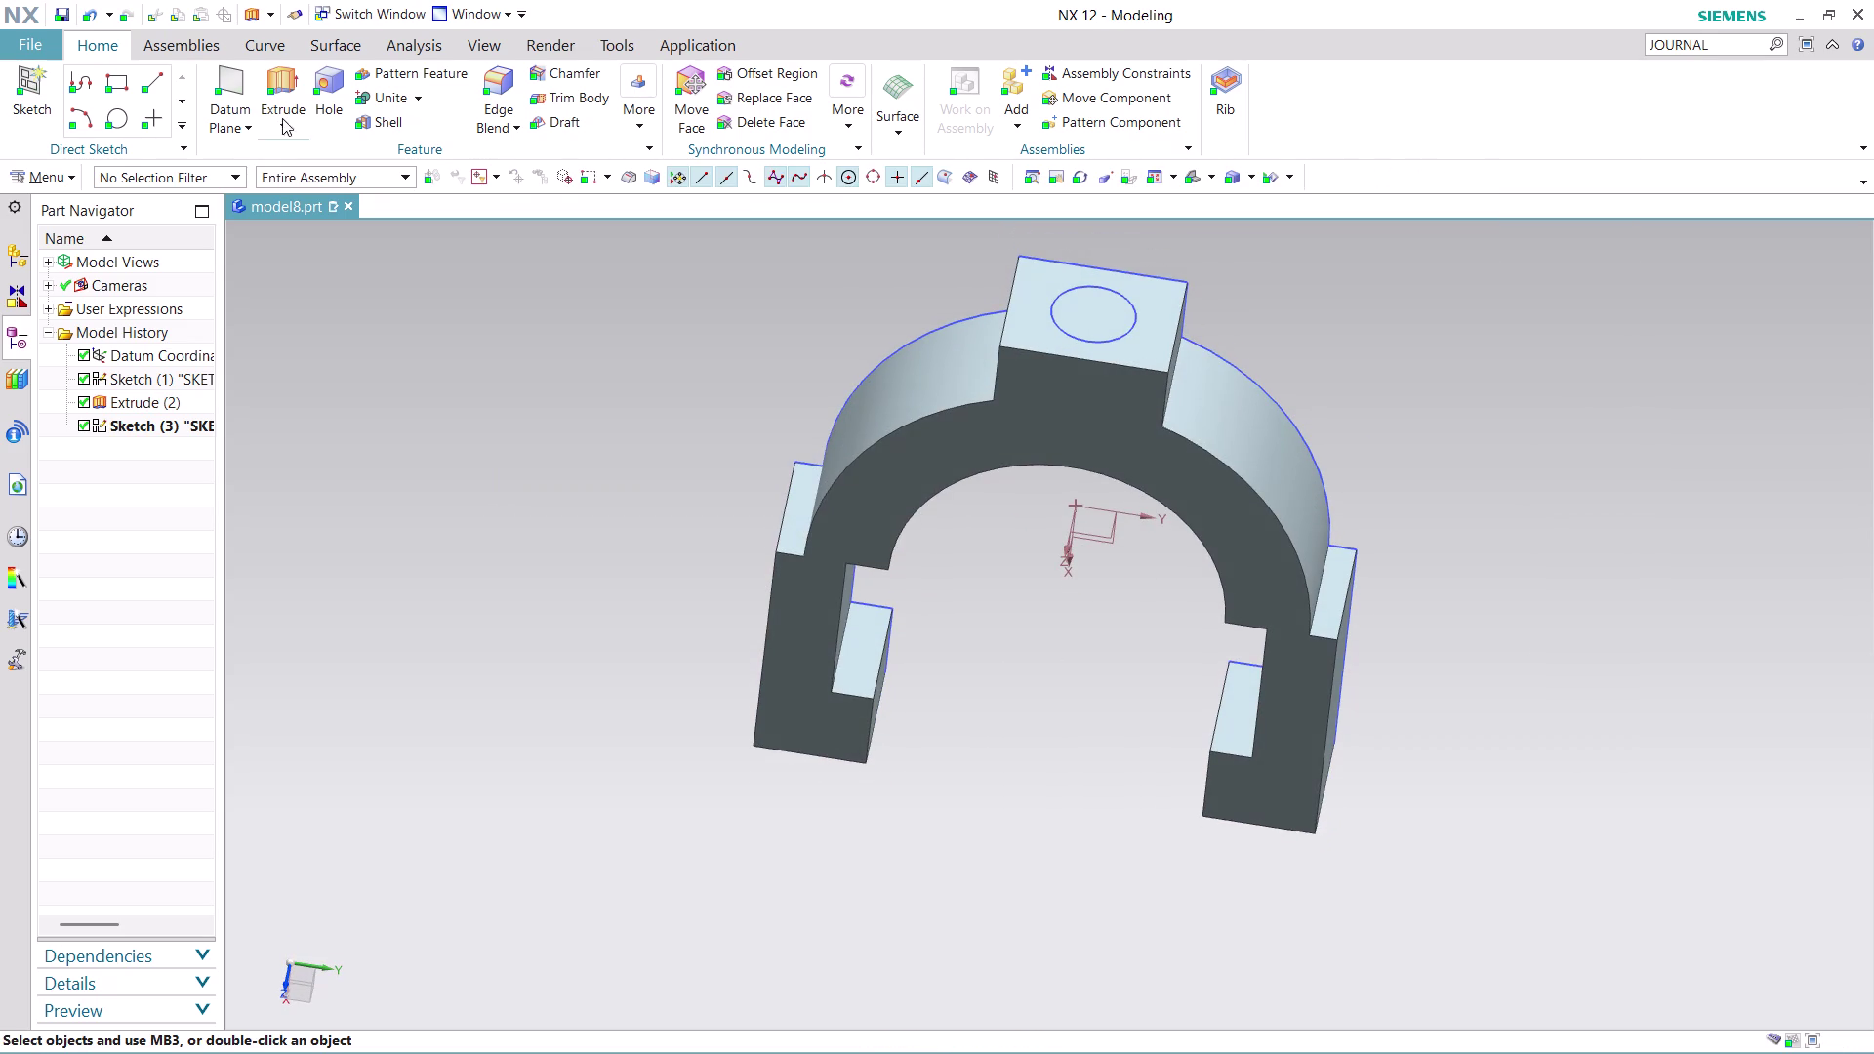